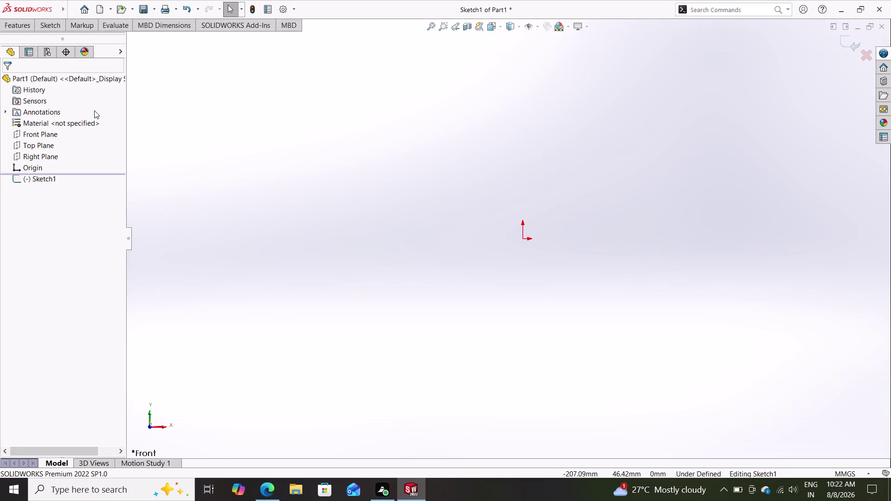
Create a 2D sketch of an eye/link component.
Show the sketch toolbar and zoom in on the empty Front Plane sketch.
click(27, 29)
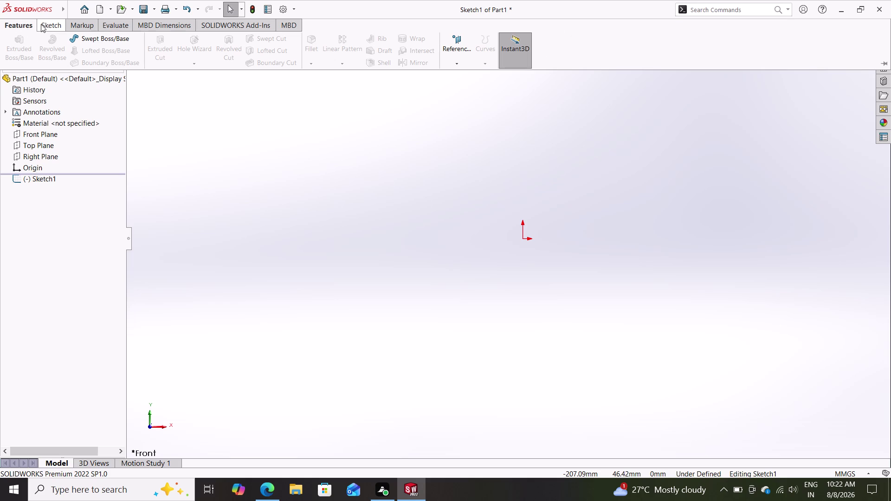
click(41, 24)
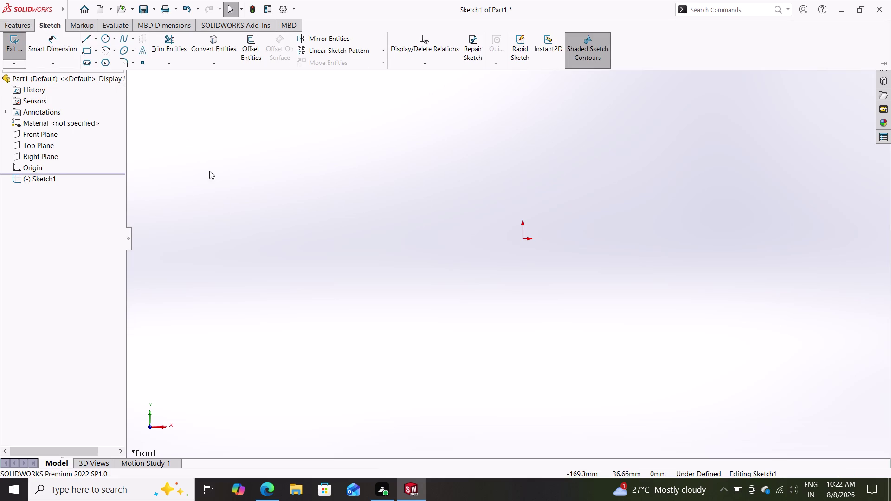
scroll(up, 3)
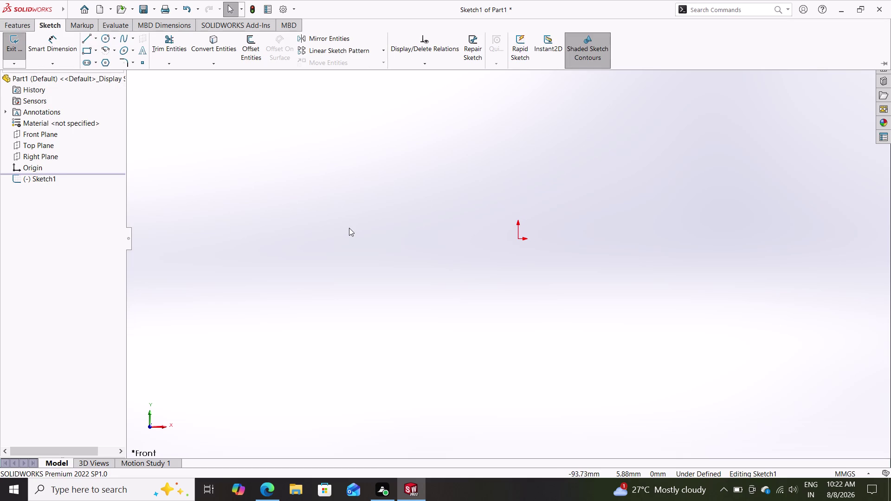
scroll(up, 3)
scroll(up, 3)
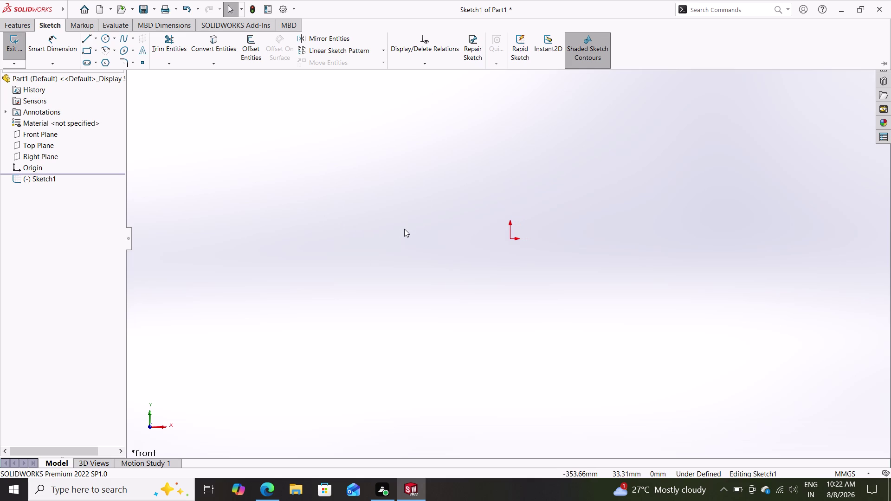
scroll(up, 3)
scroll(down, 3)
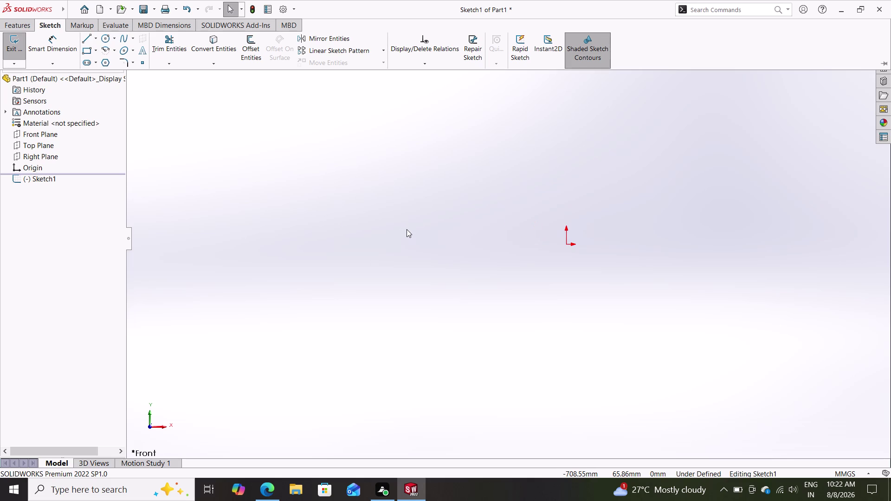
scroll(up, 3)
scroll(up, 3)
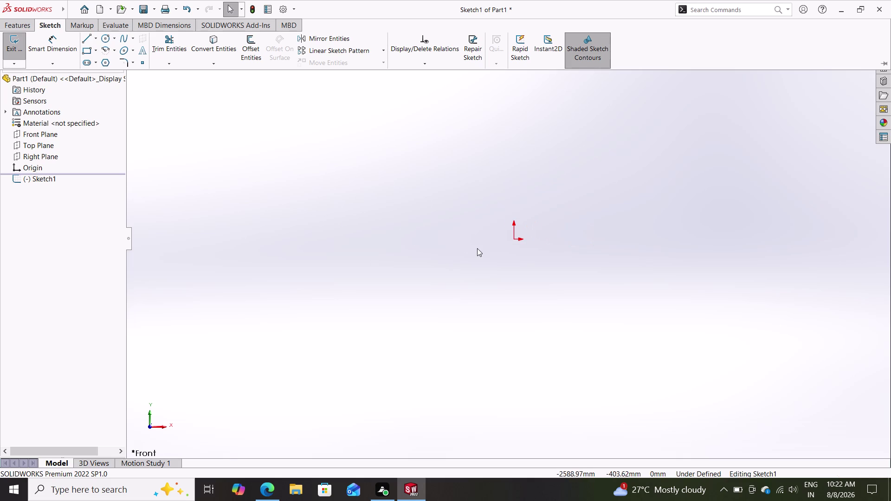
scroll(up, 3)
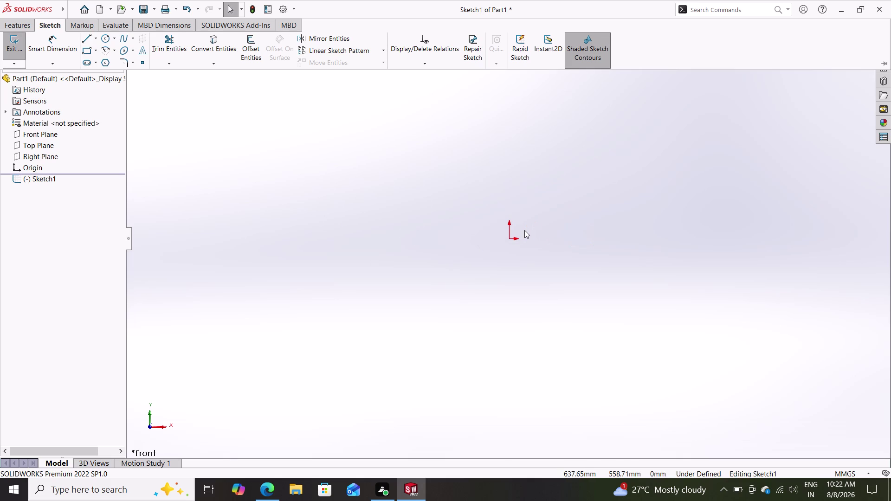
scroll(up, 3)
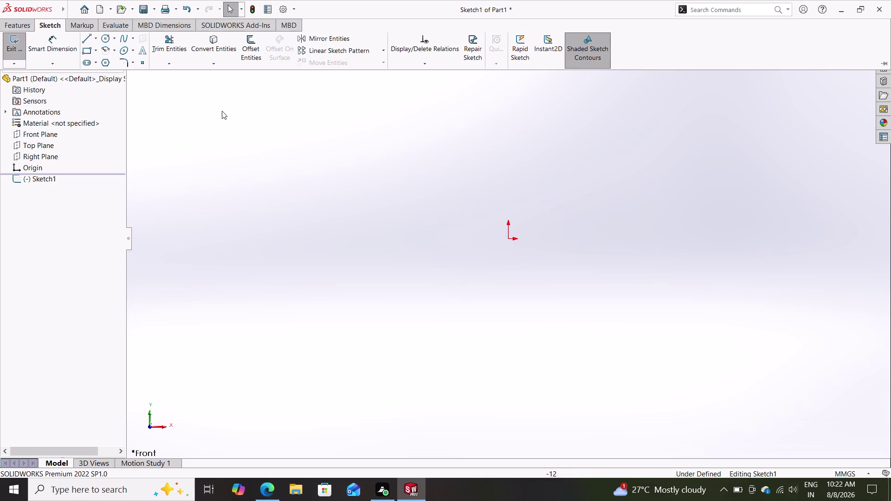
scroll(up, 3)
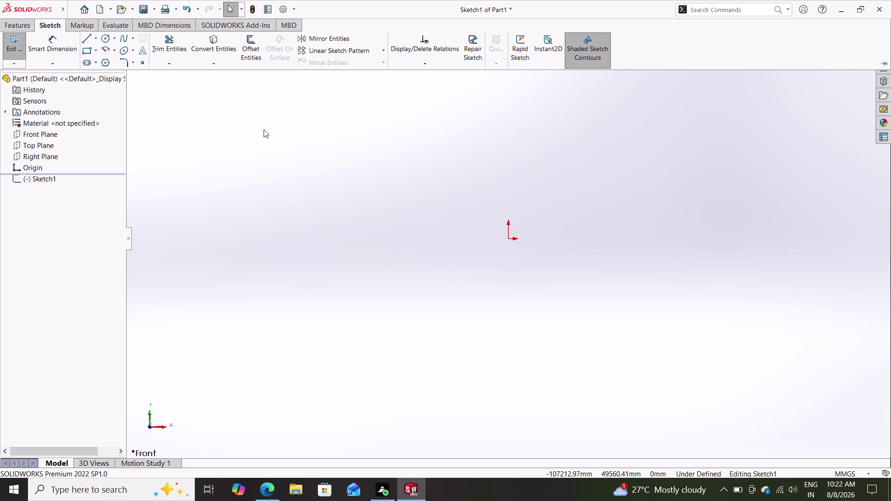
scroll(down, 3)
scroll(up, 3)
scroll(down, 3)
scroll(up, 3)
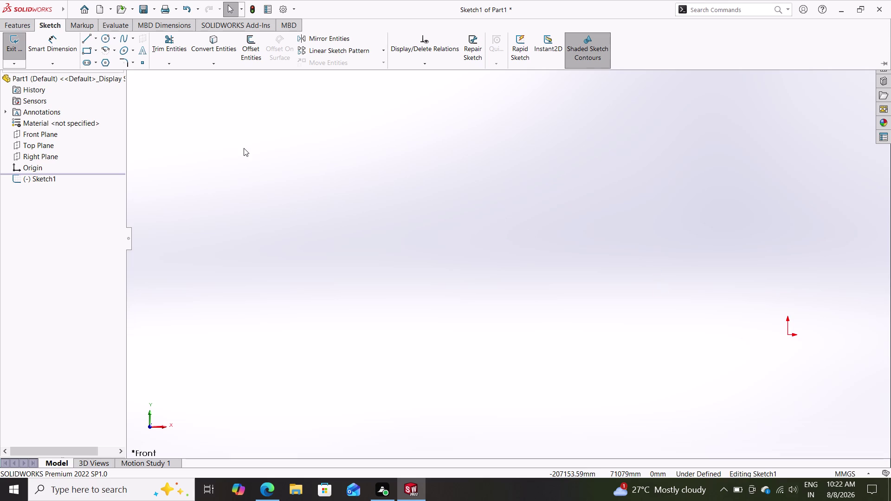
Orbit the view slightly away from front, then turn it back to face front.
middle_drag(447, 265, 372, 252)
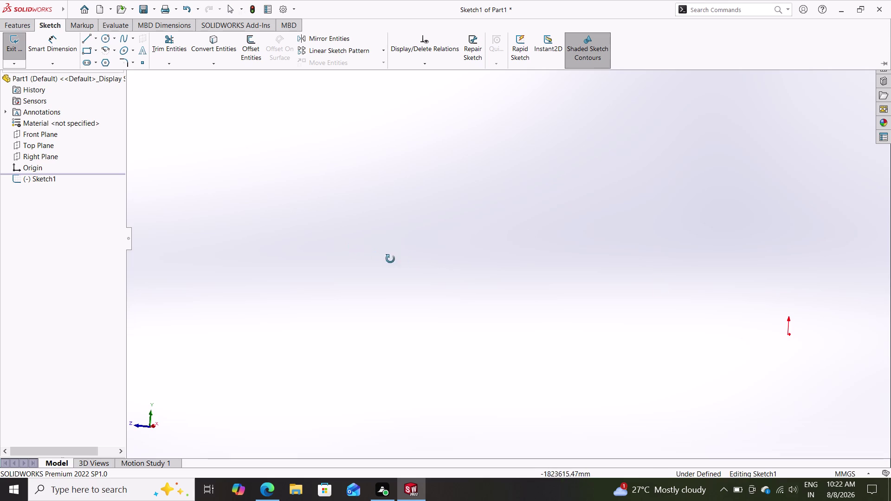
middle_drag(551, 311, 574, 314)
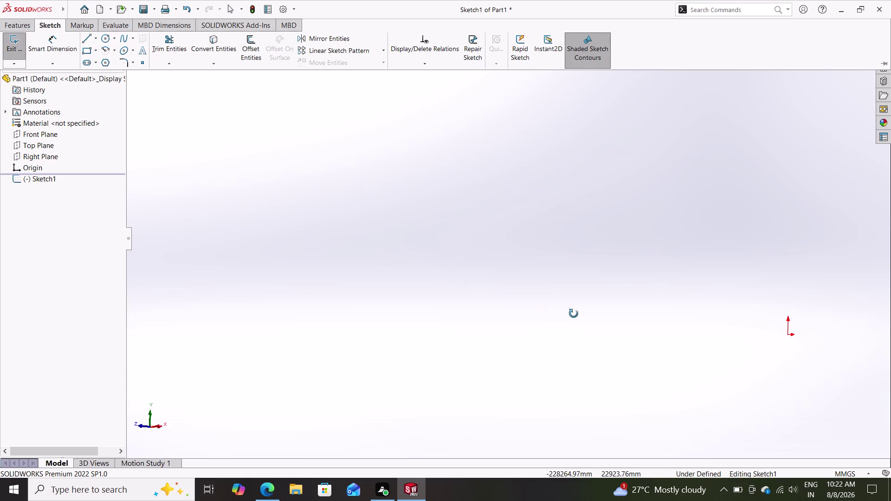
middle_drag(574, 314, 636, 311)
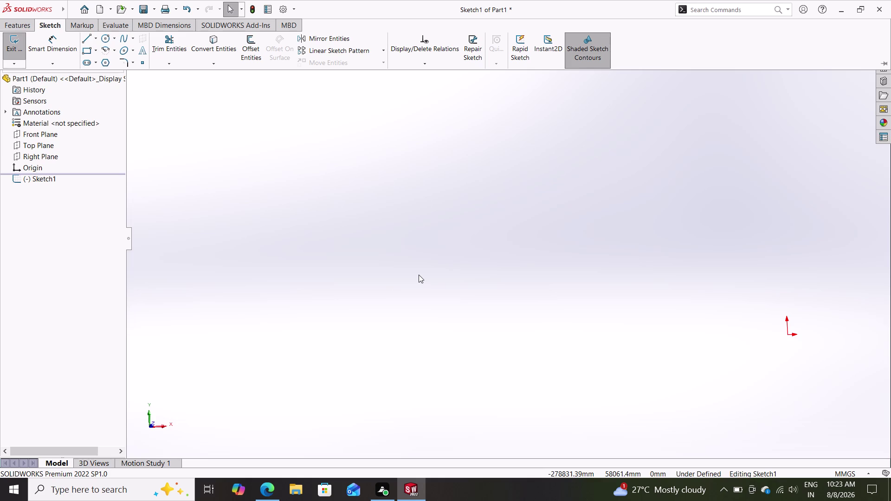
Open the sketch-area shortcut menu, then dismiss it.
right_click(418, 275)
click(419, 275)
right_click(418, 275)
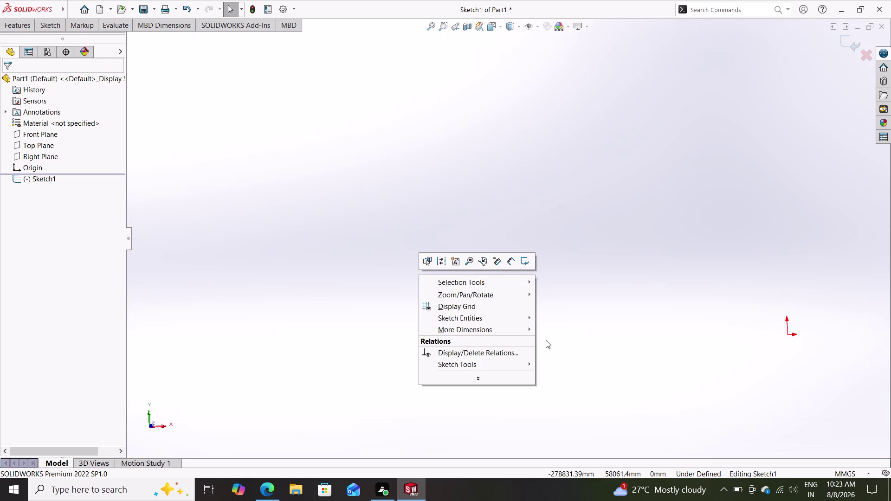
click(583, 252)
scroll(down, 3)
scroll(up, 3)
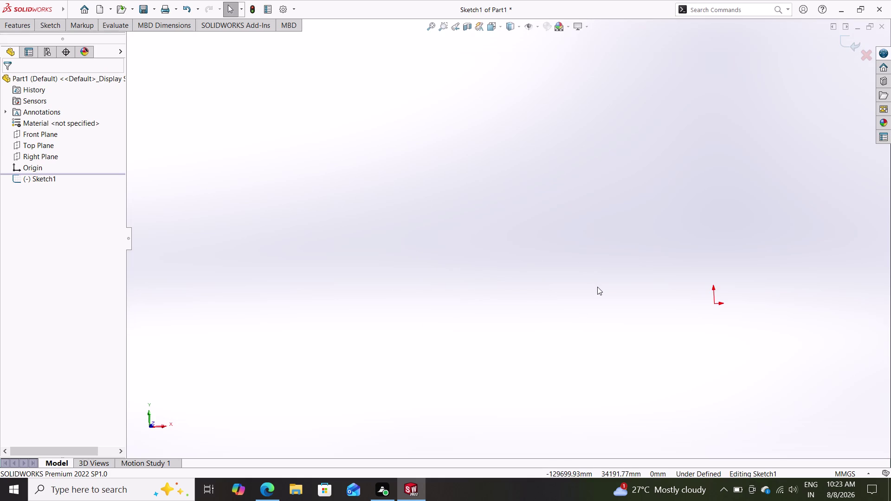
Select the Front Plane and exit the empty Sketch1, discarding it.
middle_drag(597, 287, 525, 278)
scroll(up, 3)
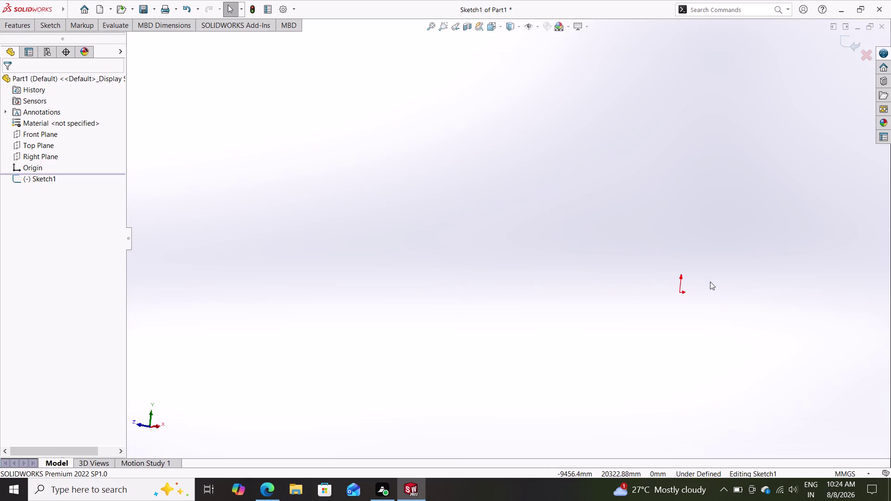
scroll(up, 3)
scroll(up, 3)
scroll(up, 3)
scroll(up, 3)
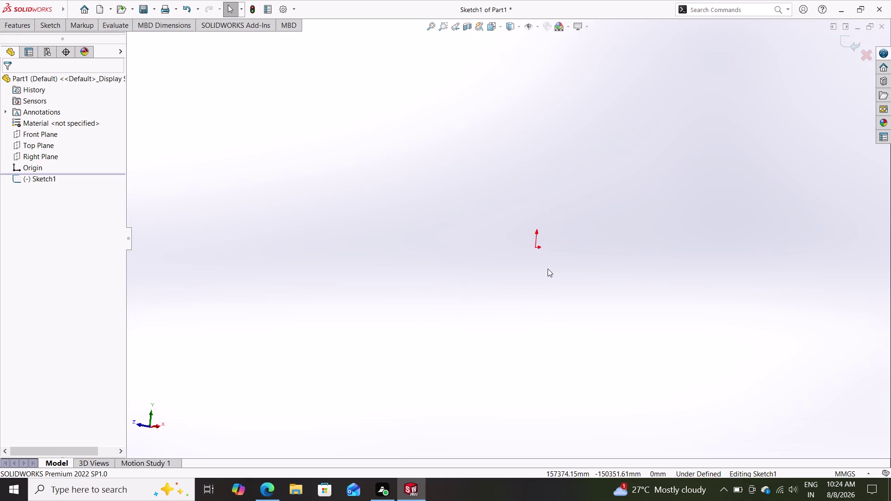
scroll(up, 3)
scroll(up, 3)
scroll(up, 3)
scroll(up, 3)
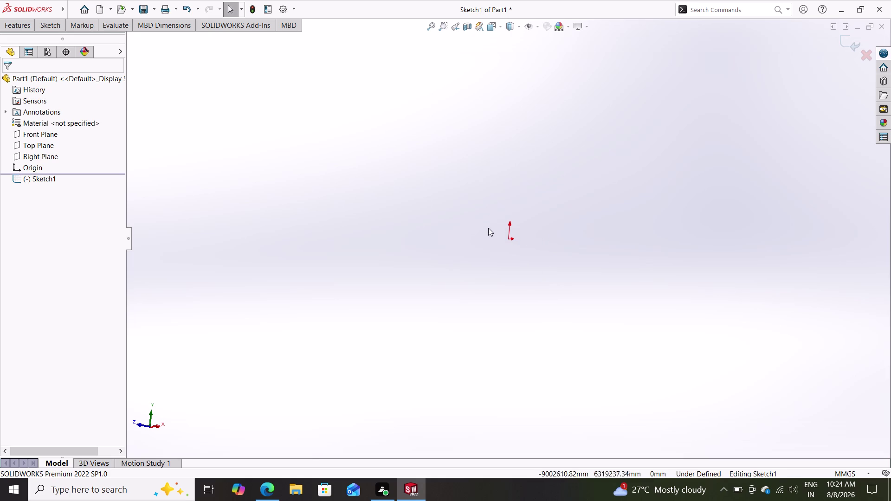
scroll(up, 3)
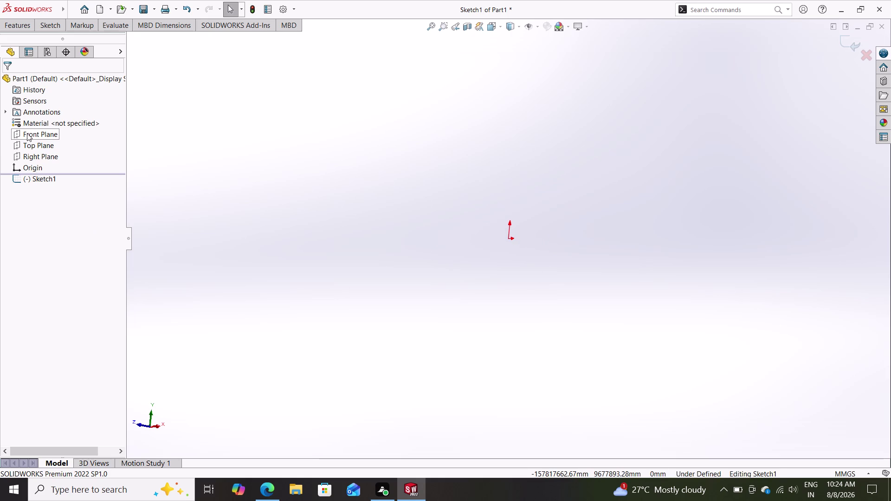
click(54, 131)
click(65, 122)
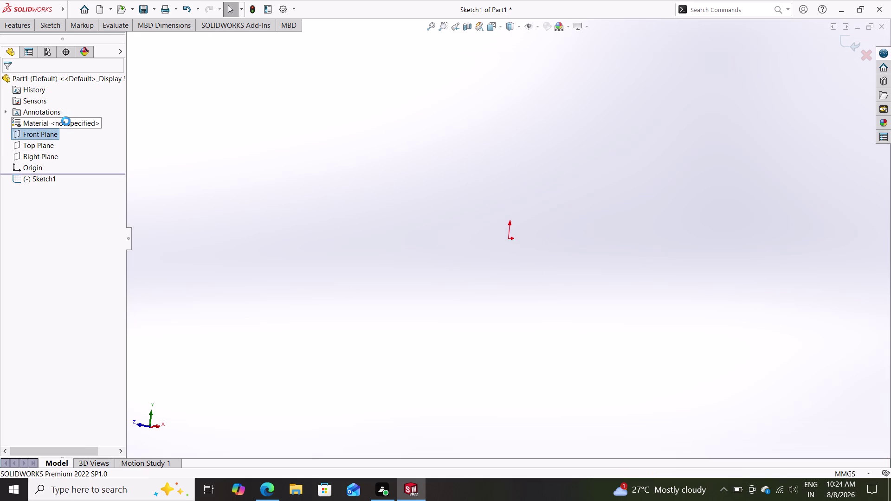
scroll(down, 3)
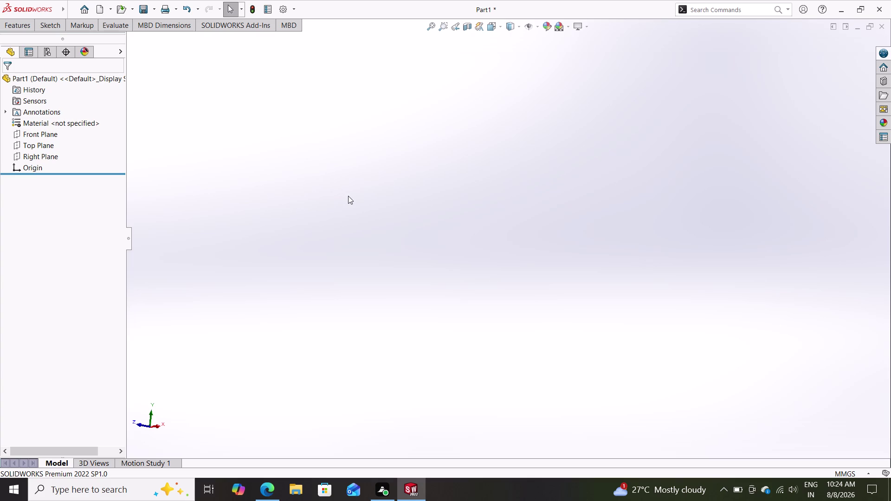
Select the Front Plane, cancelling the accidental rename with Esc.
scroll(up, 3)
click(37, 135)
click(41, 119)
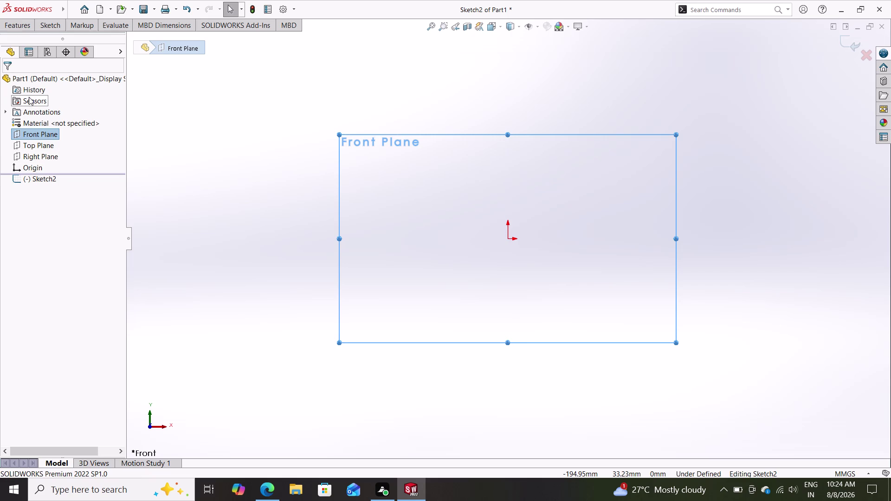
click(42, 133)
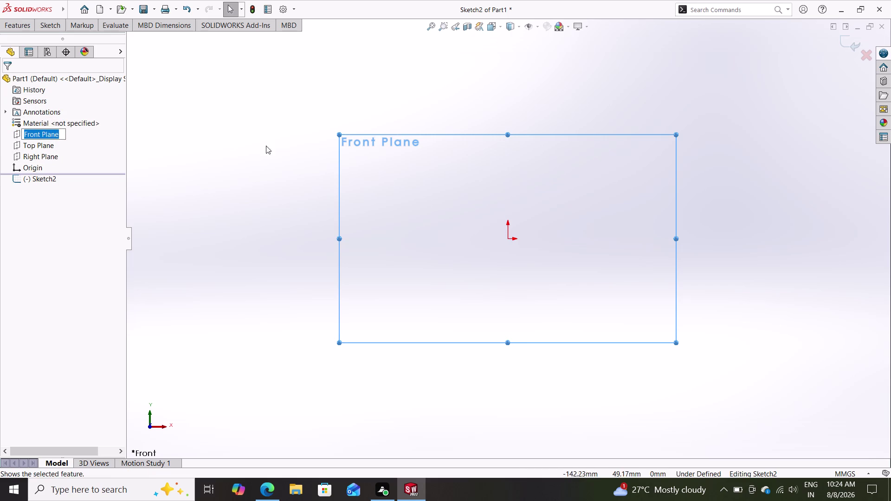
key(Escape)
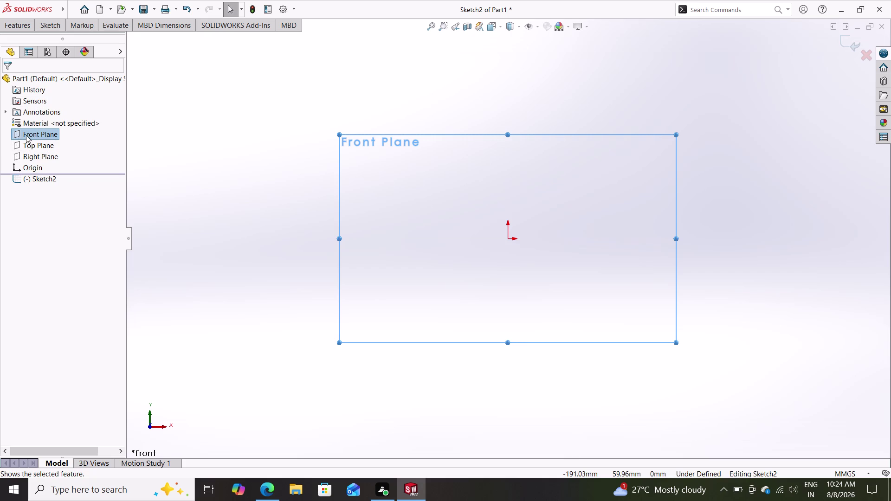
Reselect the Front Plane and open the new Sketch3 on it.
click(21, 136)
click(27, 119)
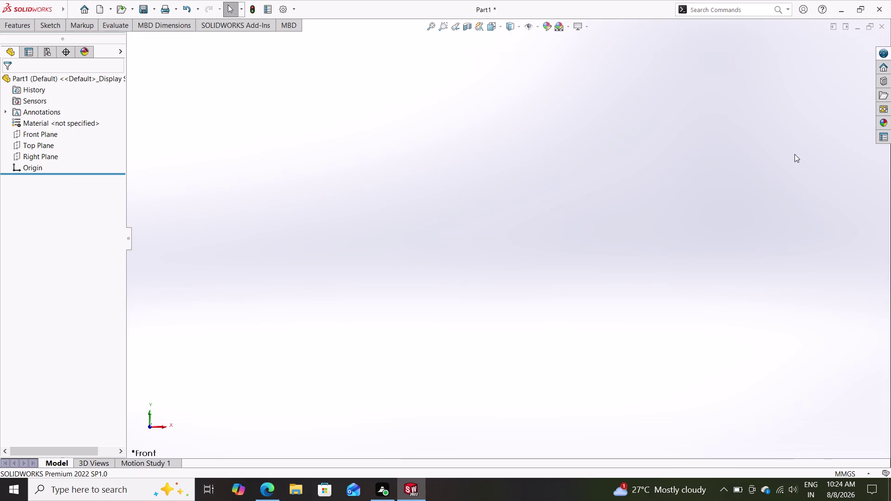
scroll(down, 3)
scroll(up, 3)
scroll(up, 3)
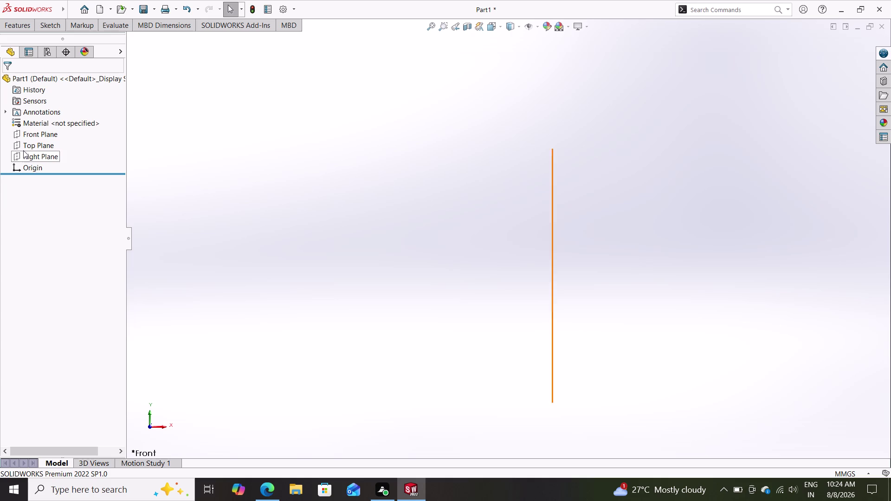
click(44, 136)
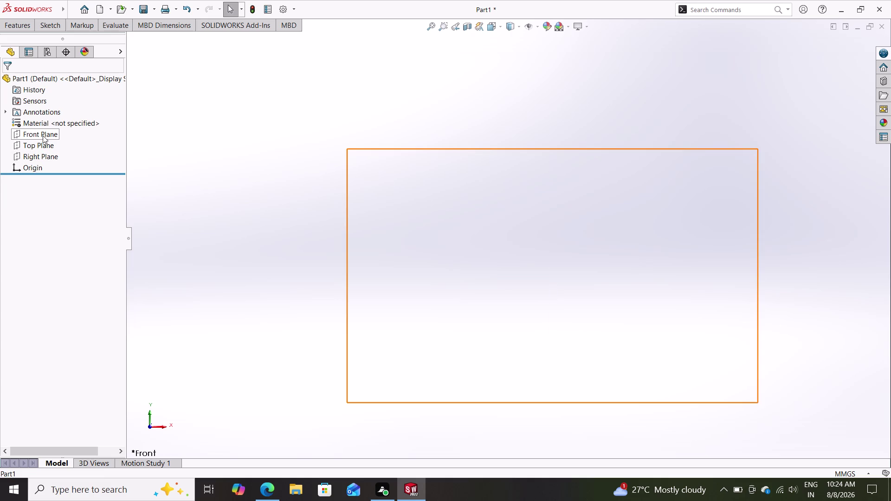
click(50, 120)
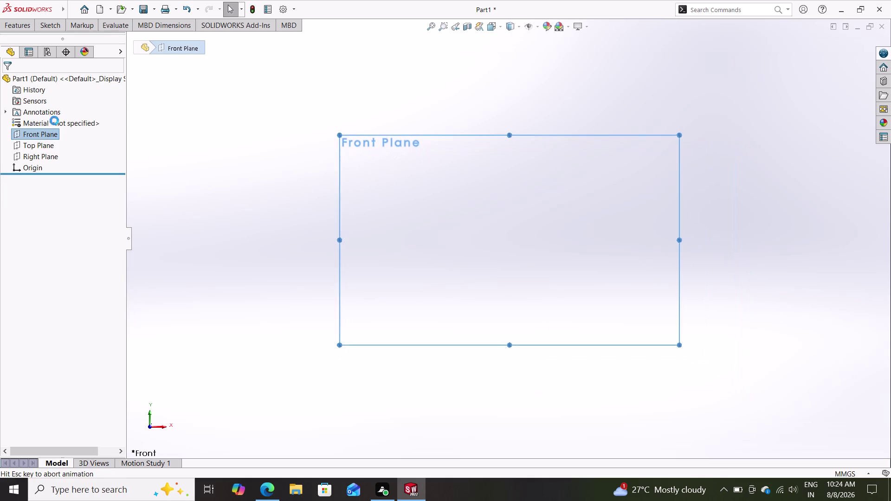
click(48, 28)
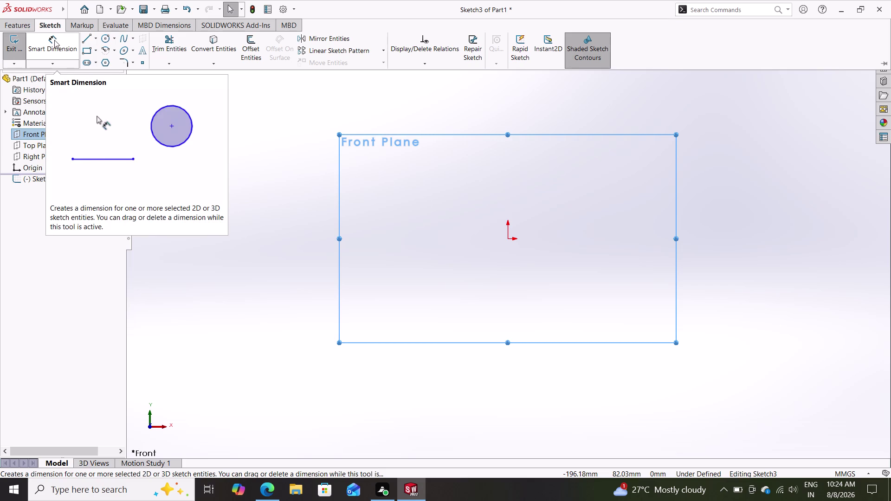
Draw an origin-centred circle with a radius of roughly 41 mm.
click(102, 35)
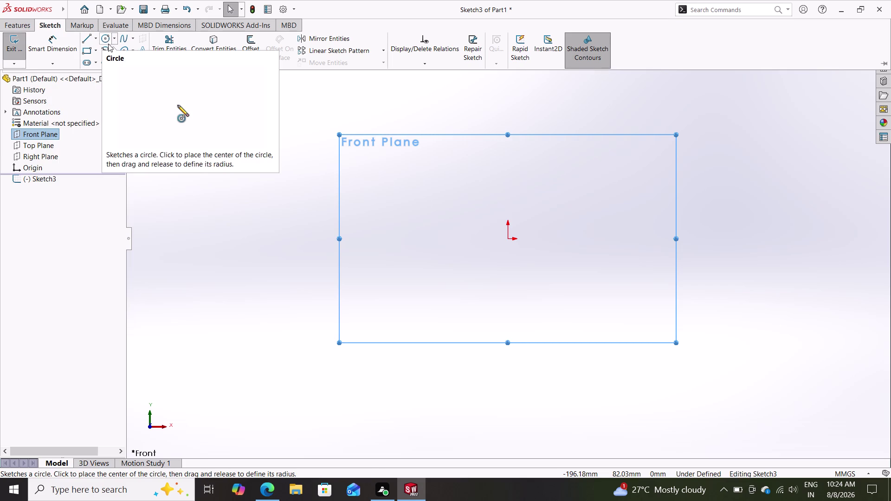
click(101, 37)
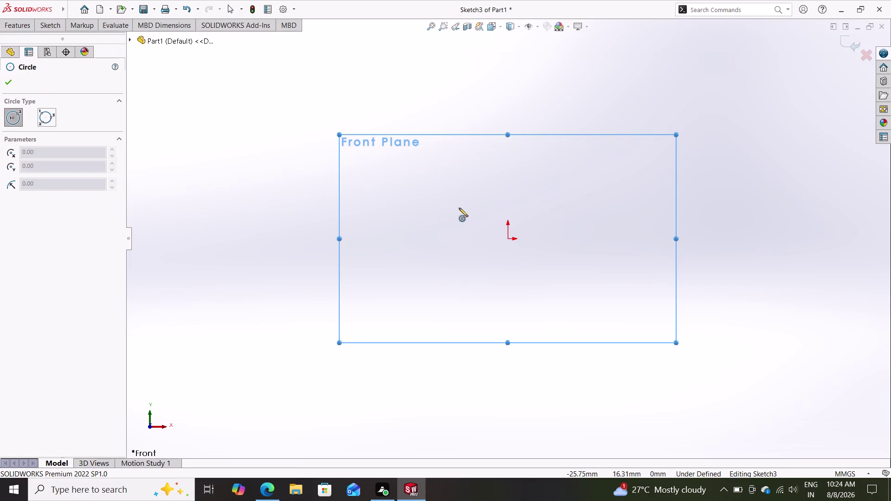
click(508, 239)
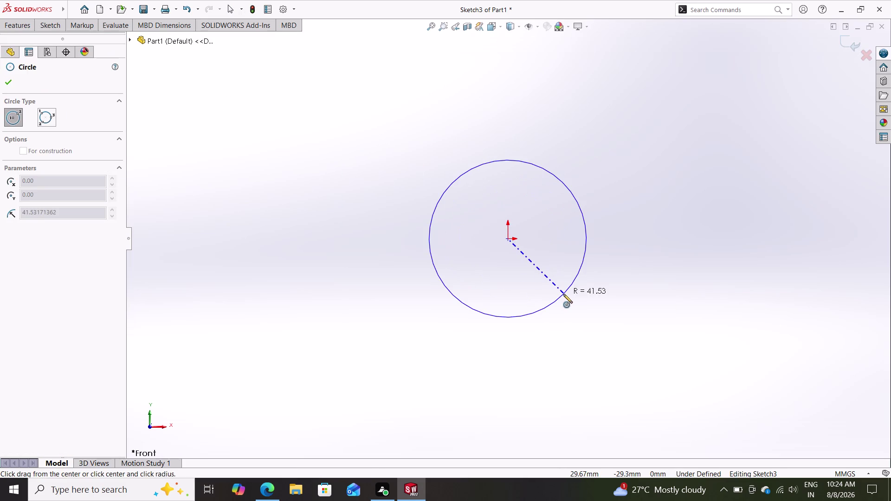
click(563, 294)
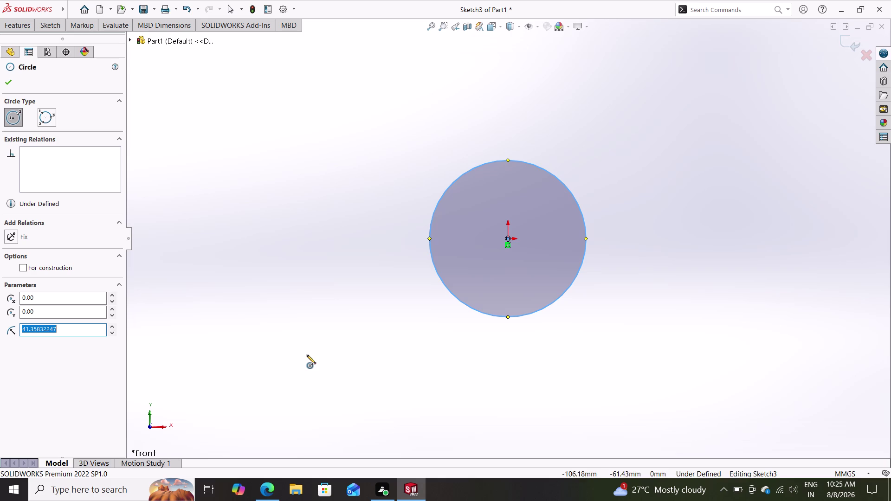
key(Escape)
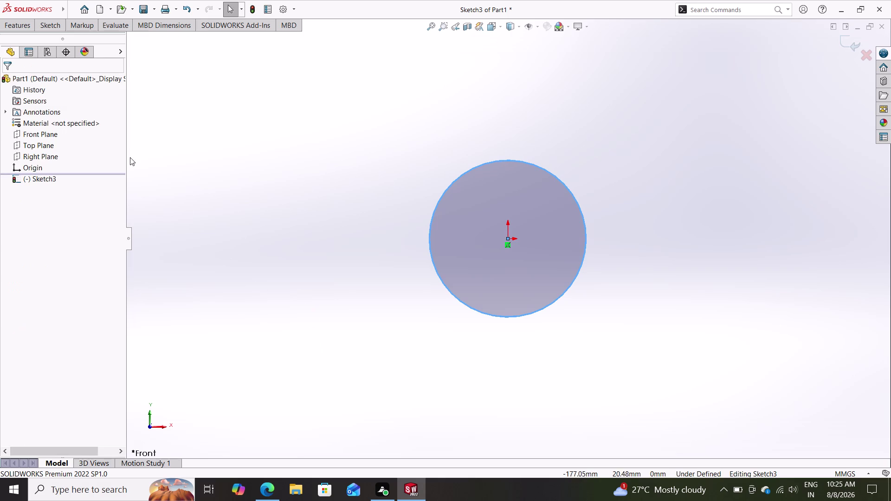
Begin a Smart Dimension on the circle, then discard the typed 60 radius value.
click(52, 21)
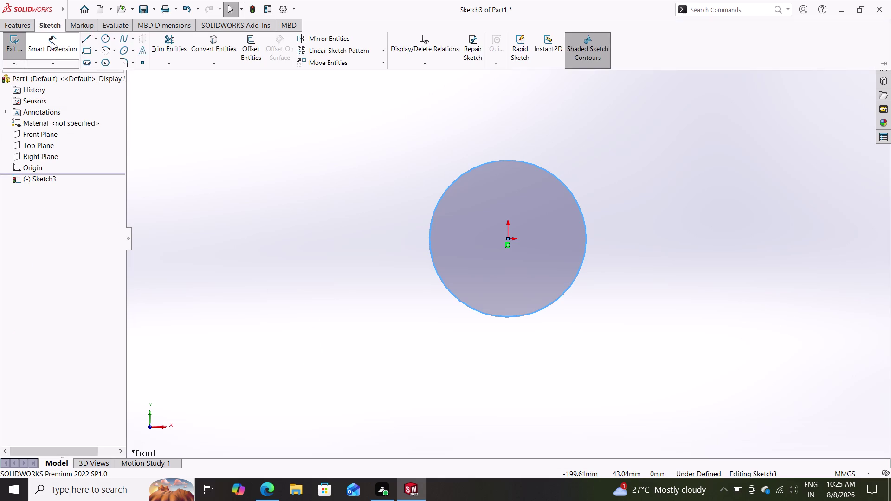
click(50, 42)
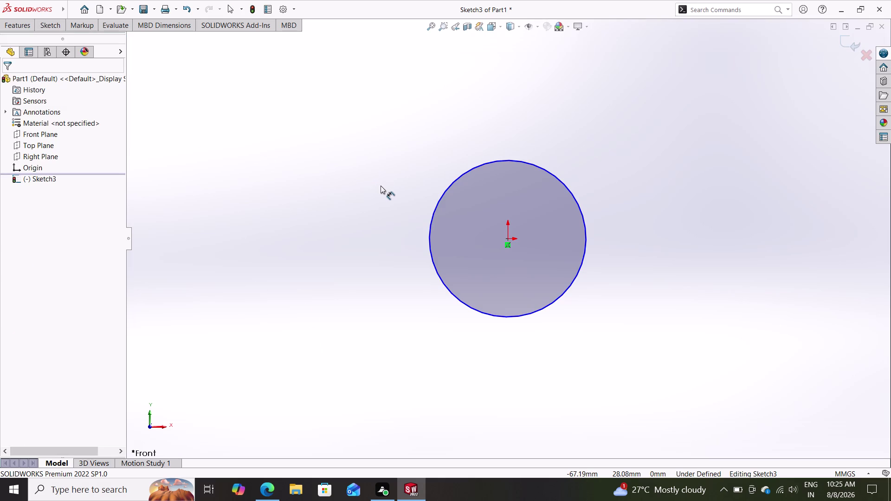
click(569, 191)
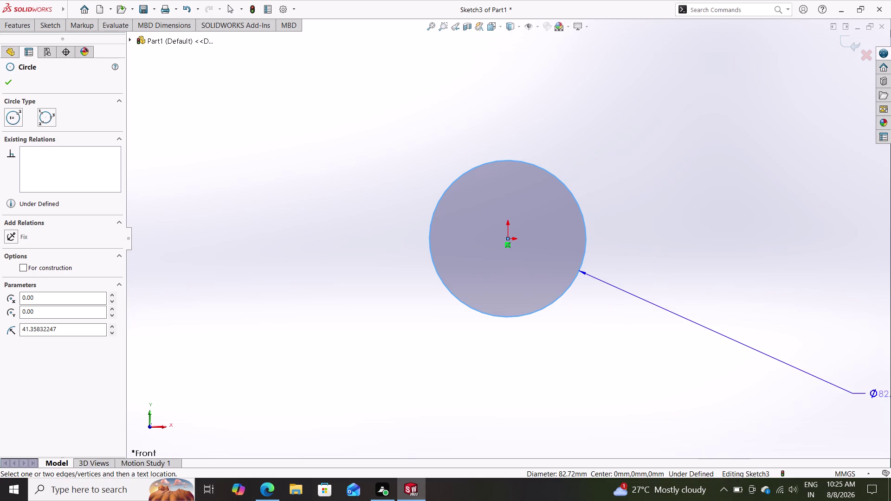
text(6)
text(0)
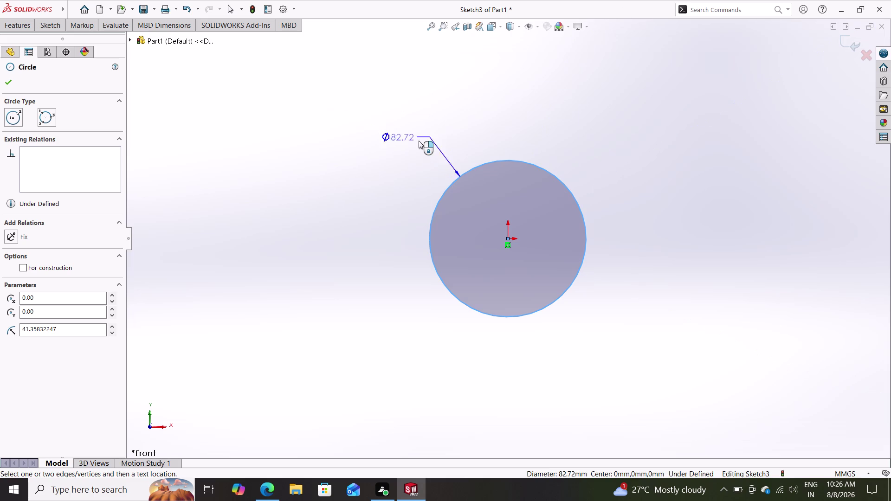
right_click(417, 133)
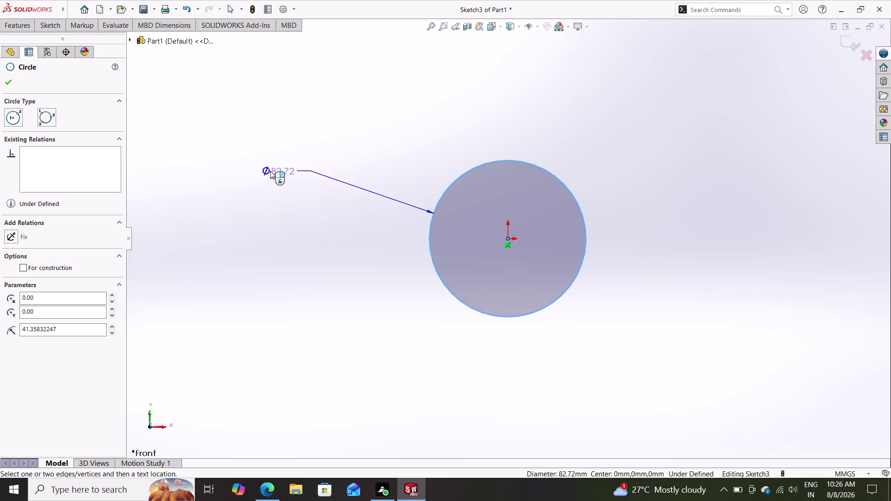
click(72, 332)
click(72, 331)
drag(72, 331, 0, 325)
text(60)
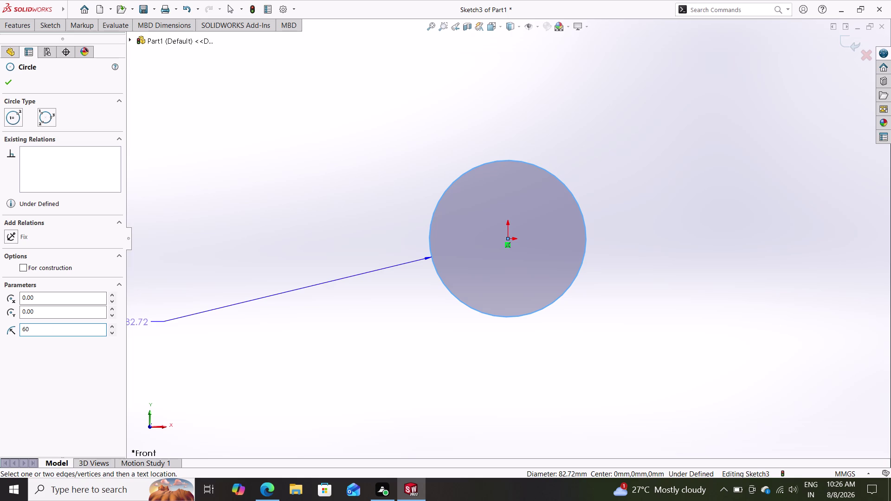
key(Return)
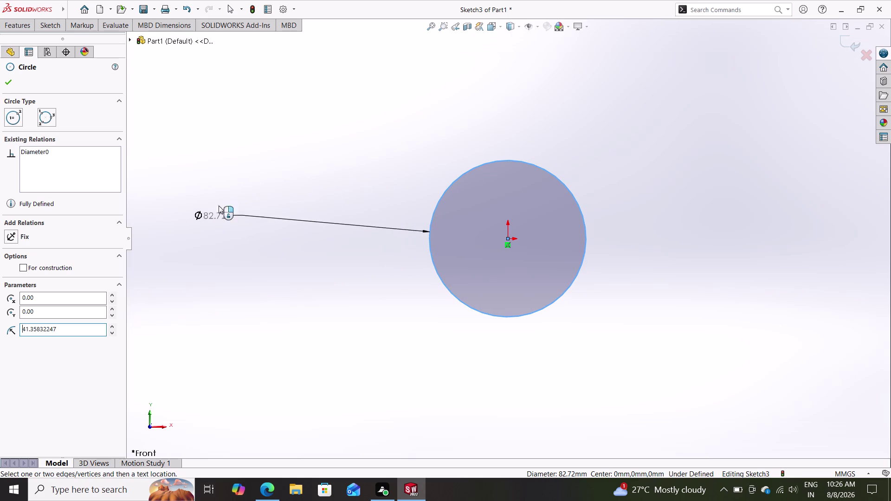
Place the diameter dimension beside the circle and set it to 60 mm.
click(52, 154)
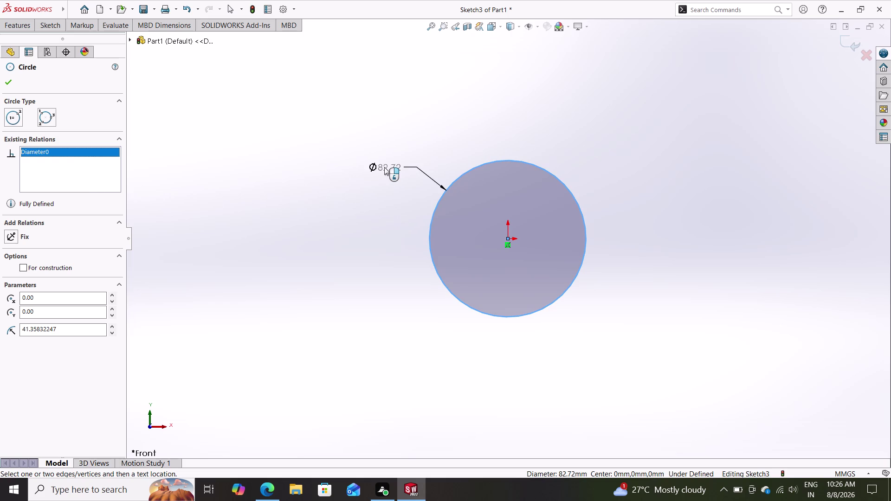
click(383, 170)
right_click(383, 167)
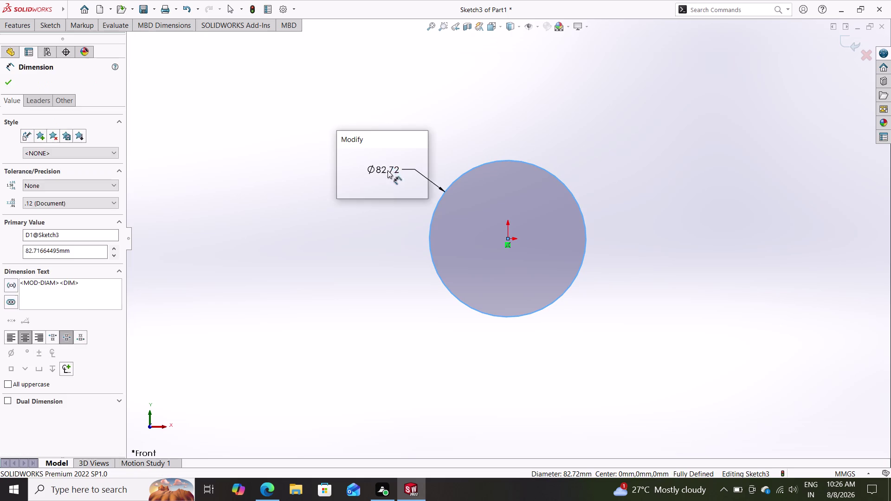
click(353, 178)
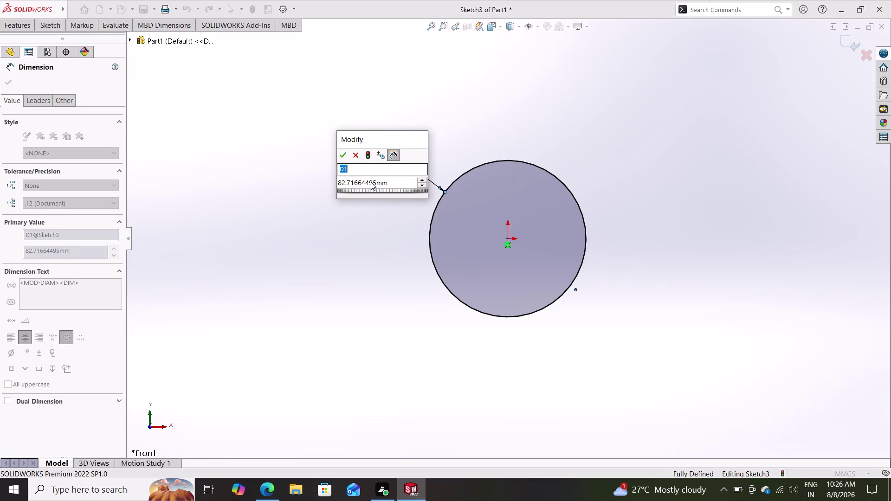
click(371, 182)
drag(402, 183, 259, 183)
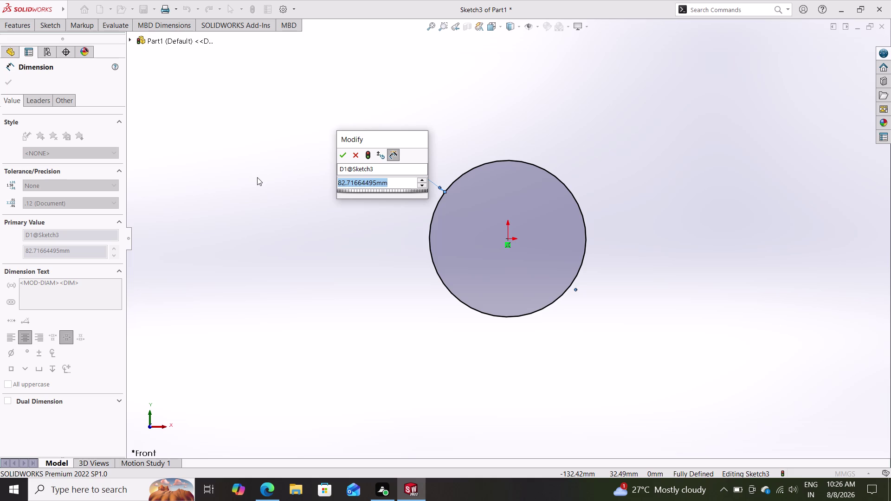
text(60)
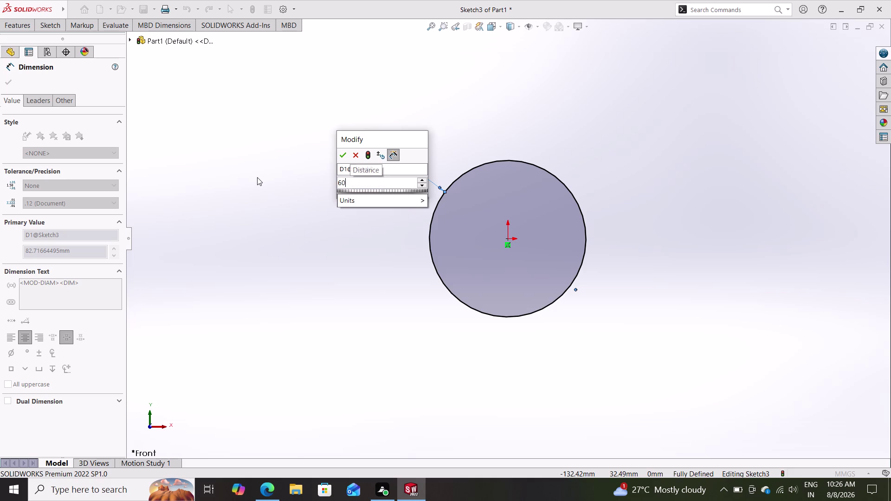
key(Return)
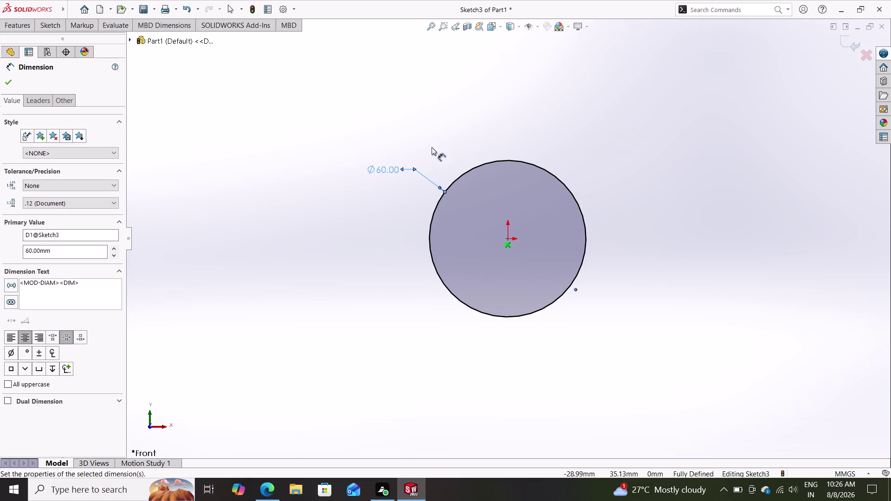
key(Escape)
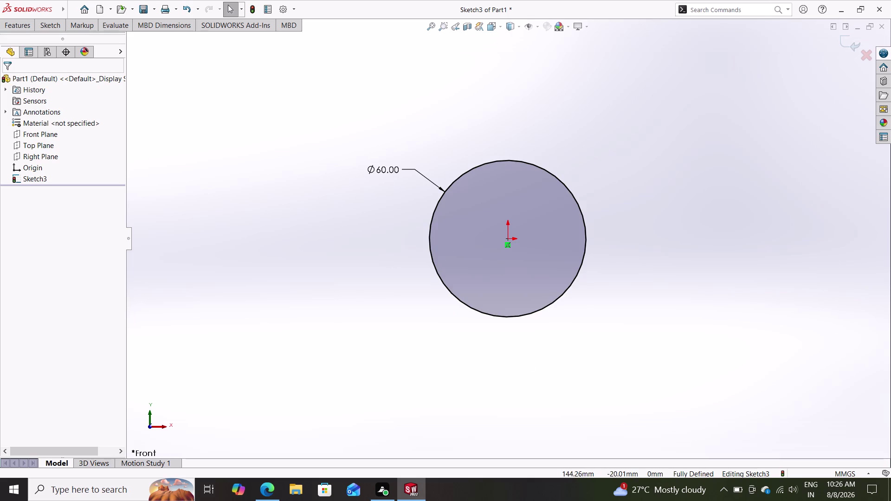
scroll(down, 3)
scroll(up, 3)
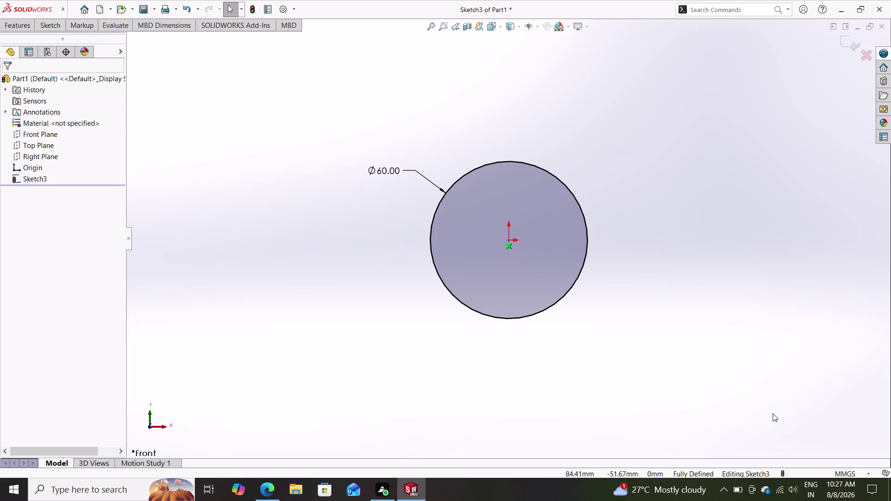
key(c)
key(Return)
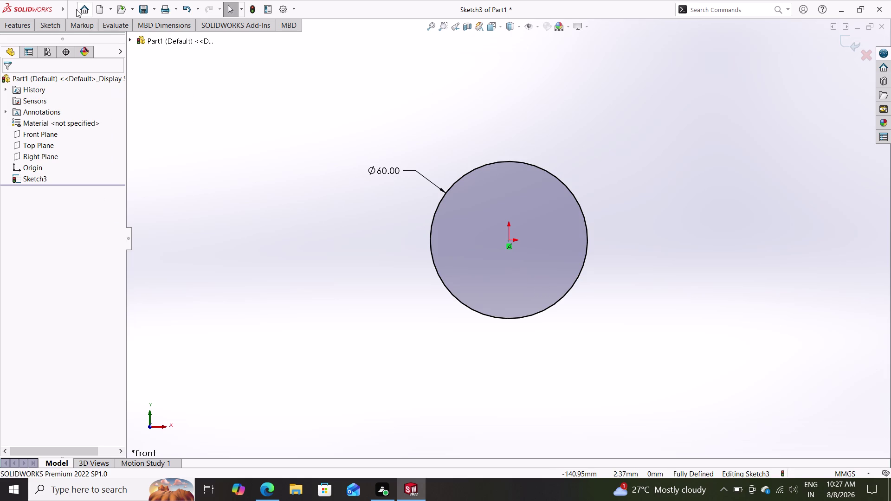
Draw a second origin-centred circle, roughly 95 mm, outside the 60 mm circle.
click(54, 27)
click(104, 39)
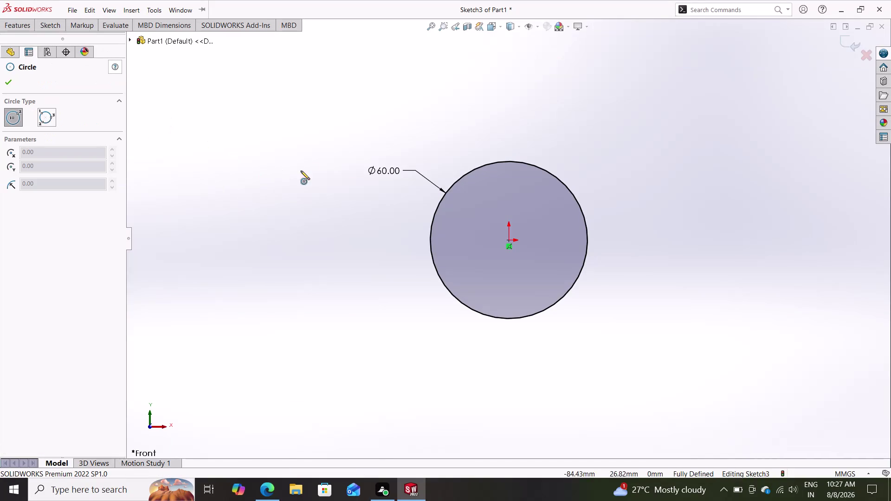
click(507, 238)
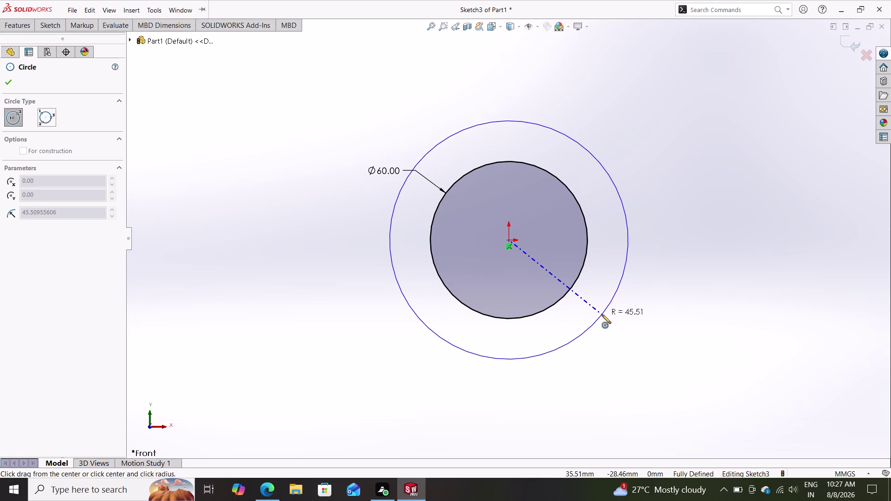
click(603, 322)
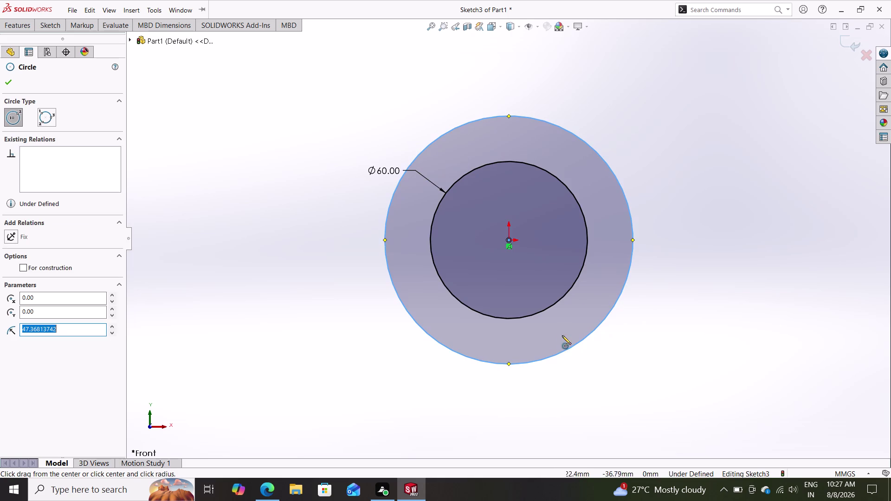
Start a Smart Dimension on the new outer circle.
click(43, 25)
click(56, 41)
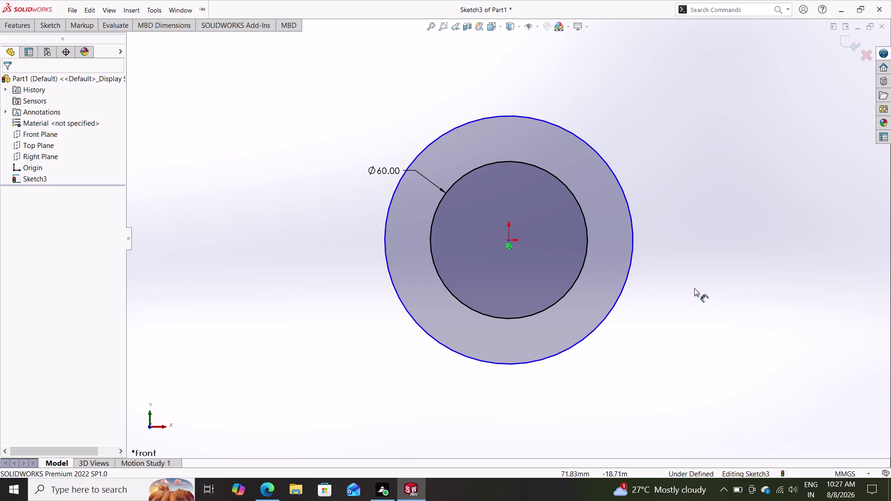
click(621, 183)
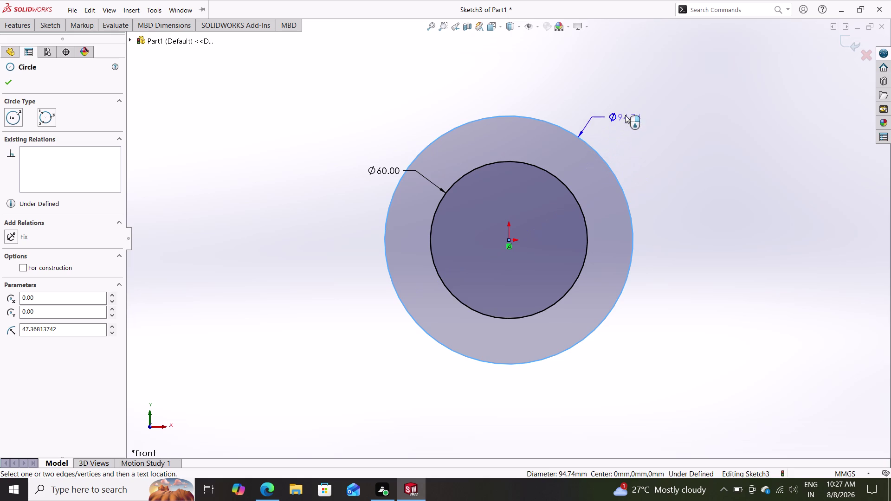
Place the new circle's diameter dimension and set it to 26 mm.
click(614, 120)
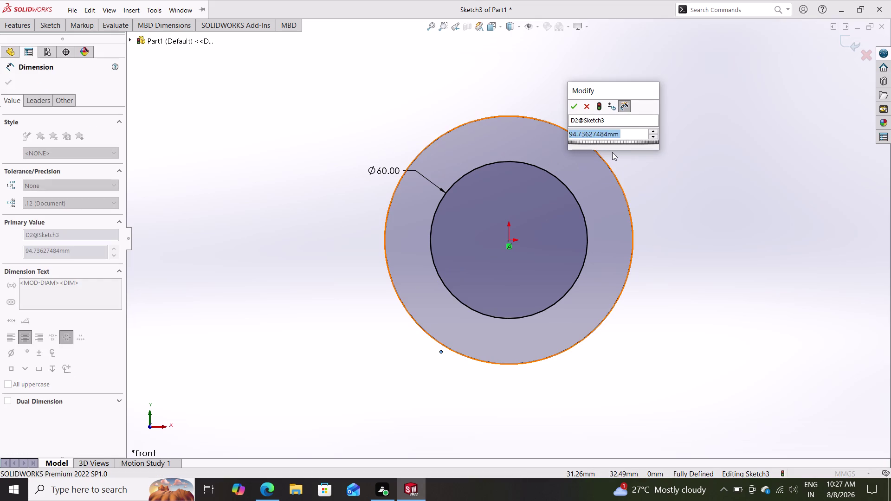
text(26)
key(Return)
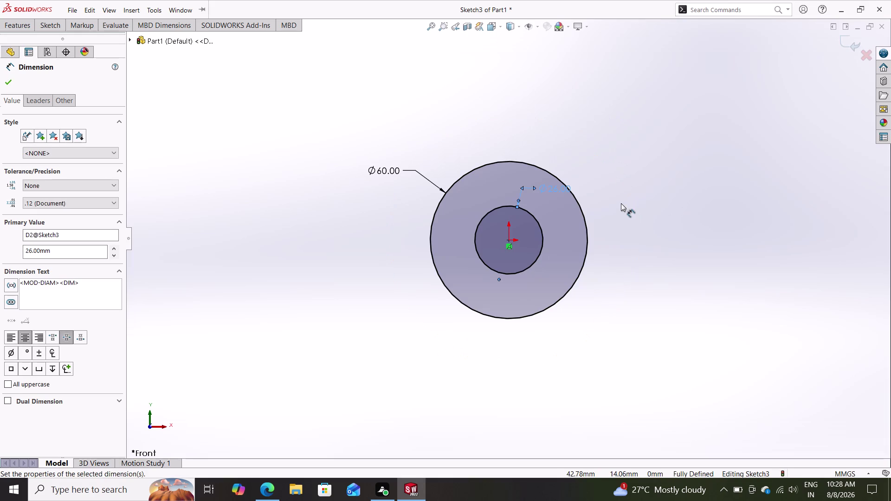
scroll(up, 3)
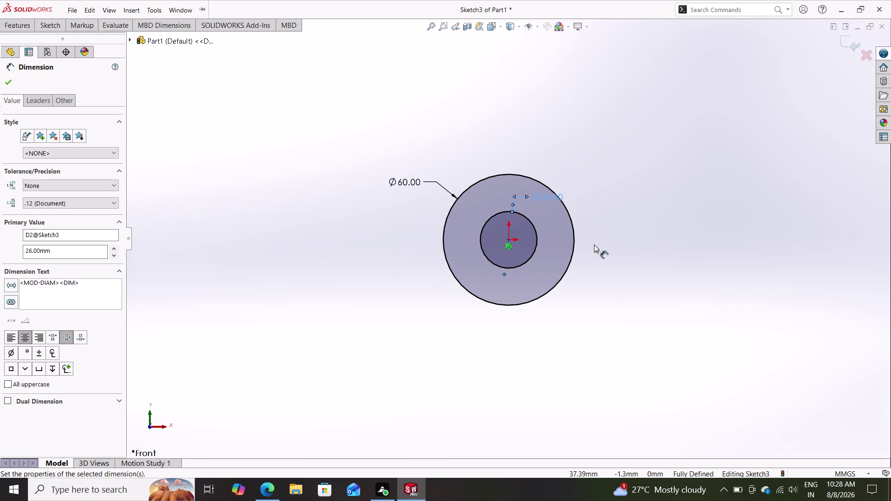
key(Escape)
scroll(up, 3)
scroll(up, 3)
scroll(down, 3)
scroll(down, 3)
scroll(down, 3)
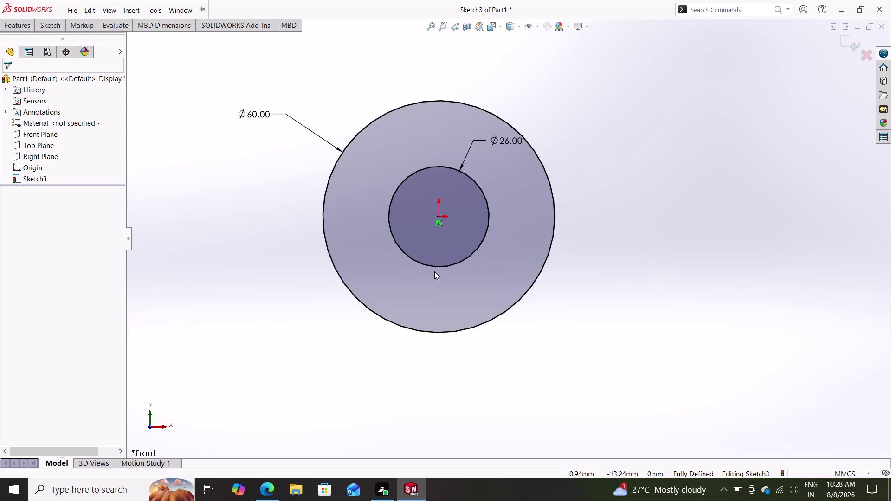
scroll(down, 3)
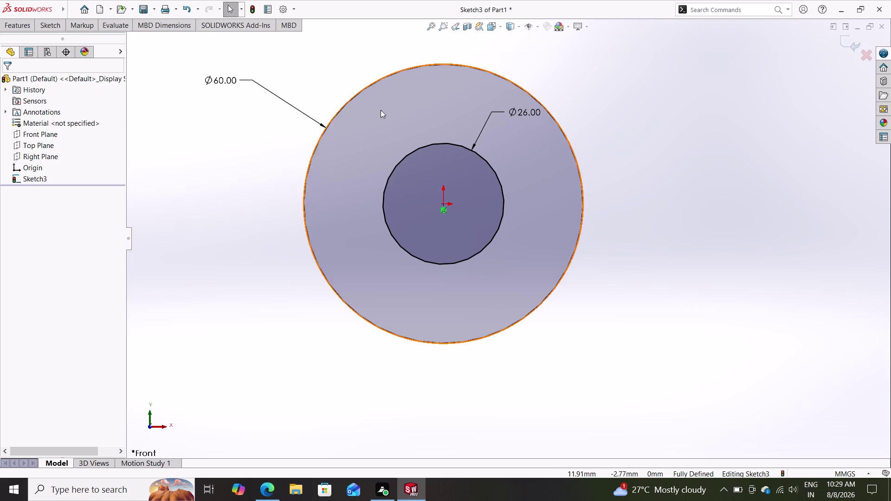
click(54, 32)
double_click(59, 28)
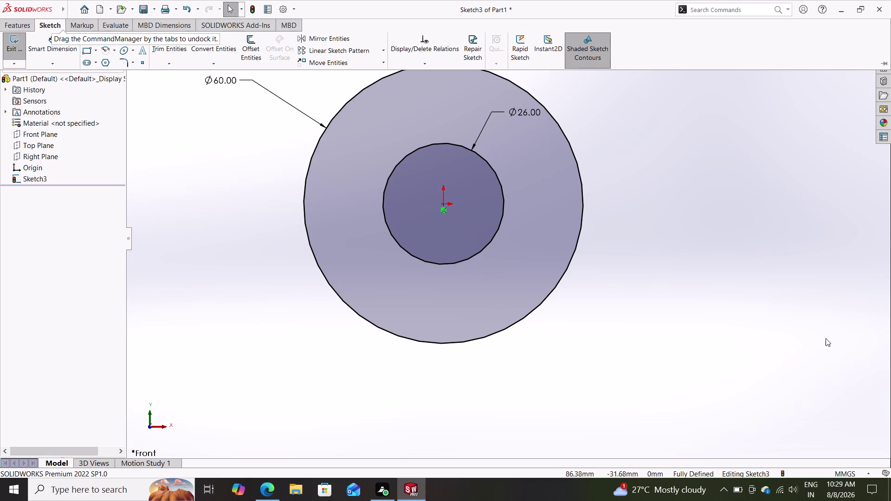
key(c)
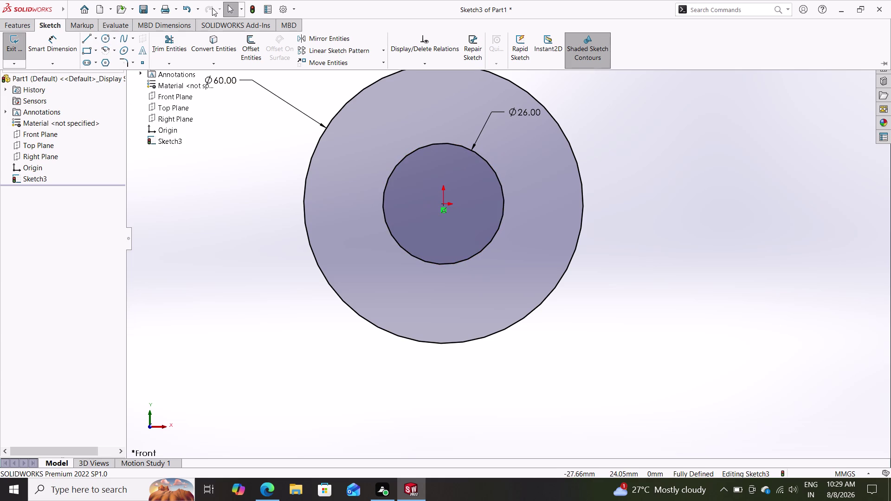
click(442, 203)
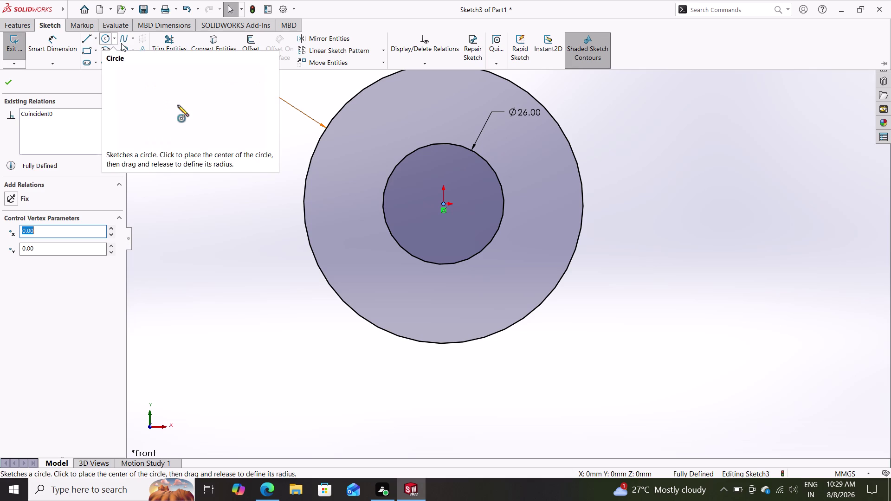
key(Escape)
key(Escape)
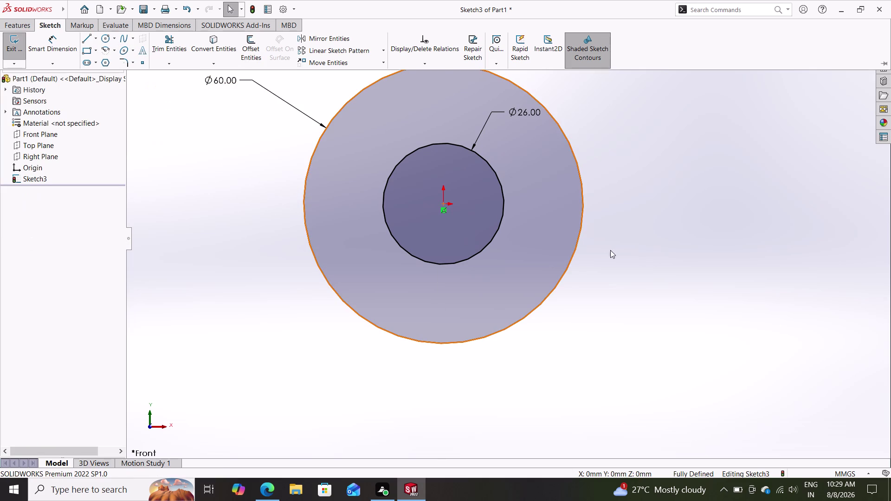
click(582, 230)
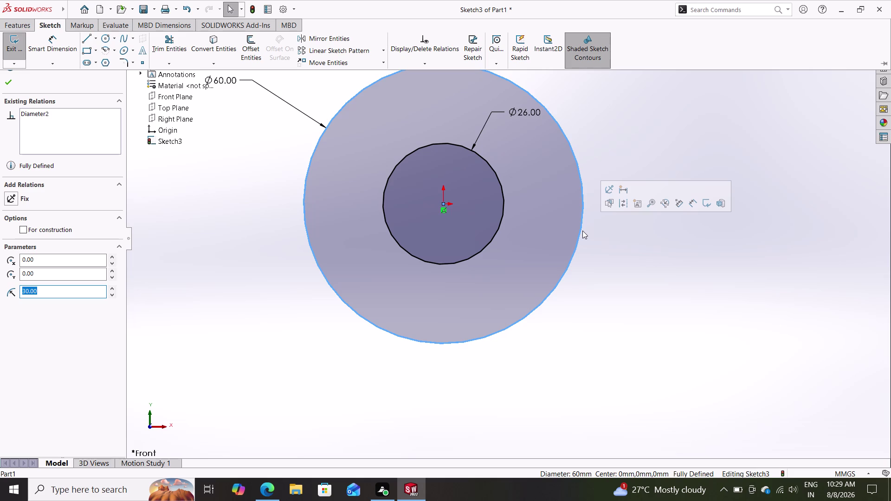
click(496, 247)
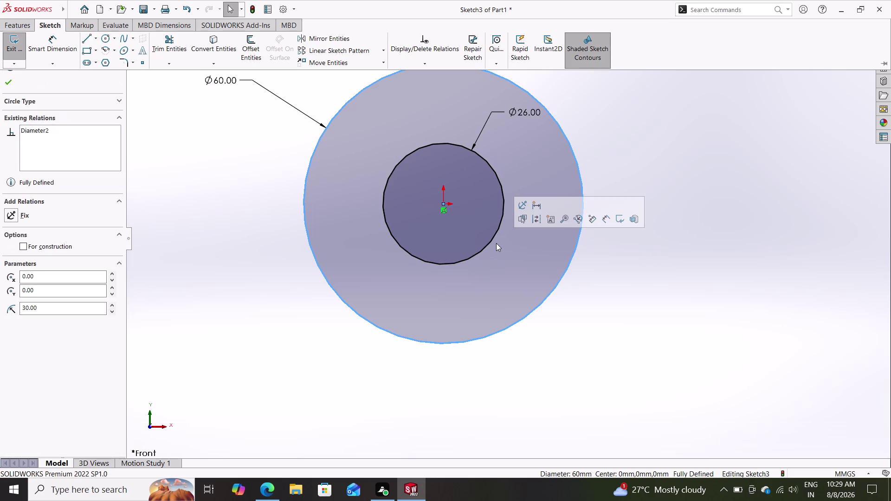
double_click(491, 238)
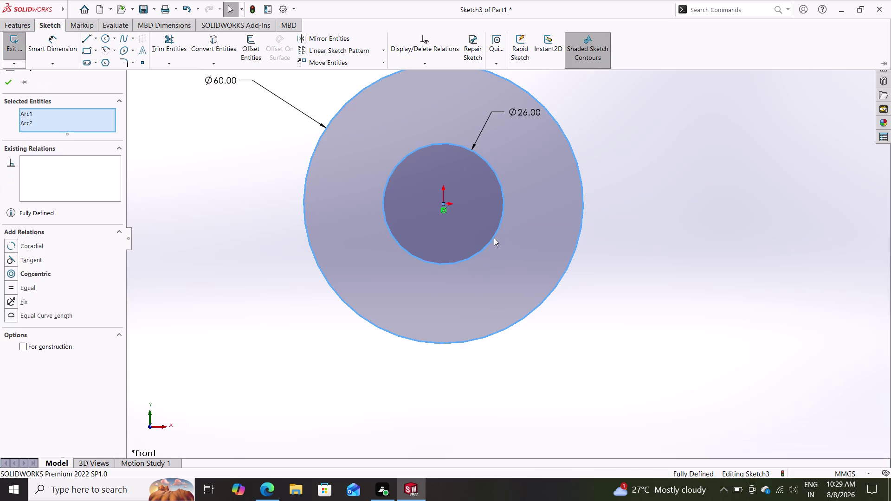
click(563, 272)
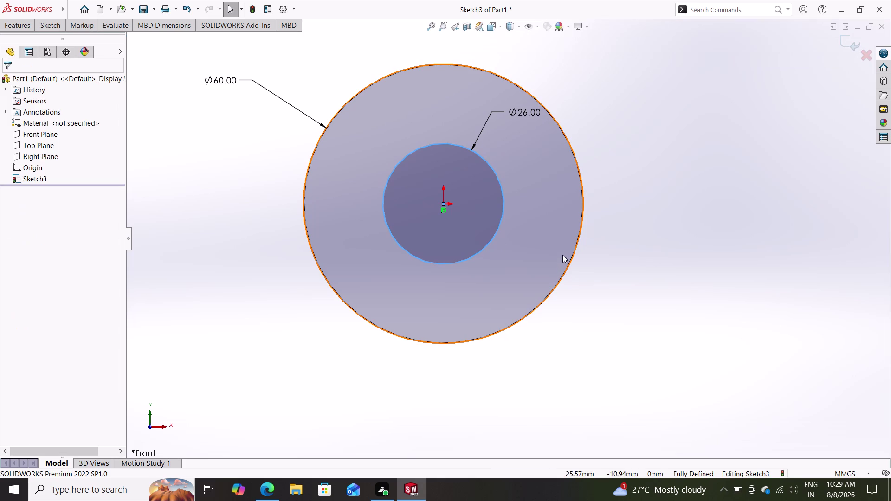
click(496, 230)
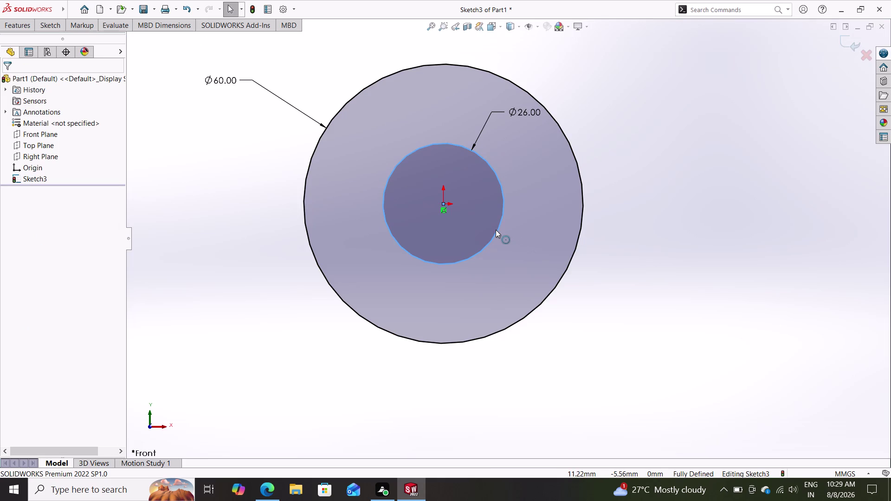
click(580, 225)
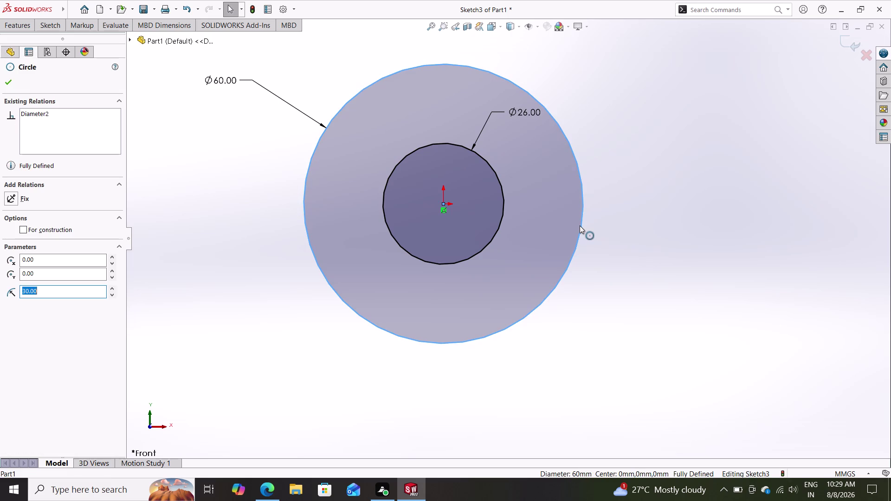
click(495, 225)
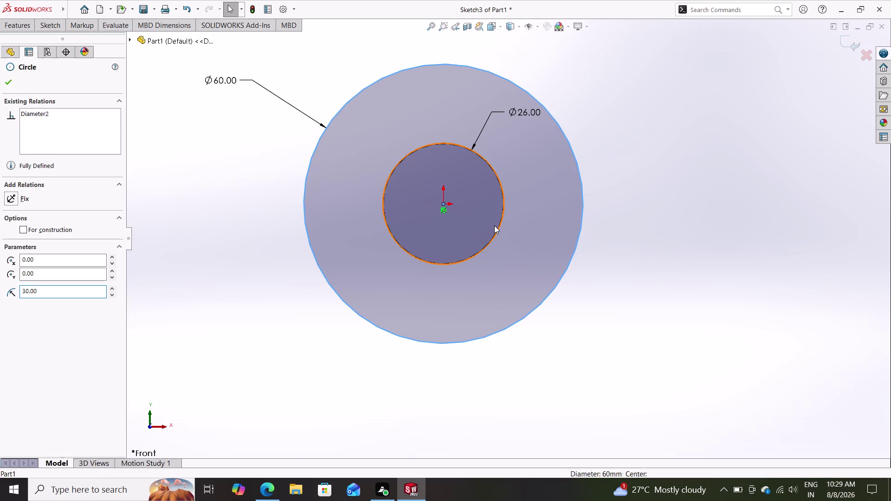
click(574, 252)
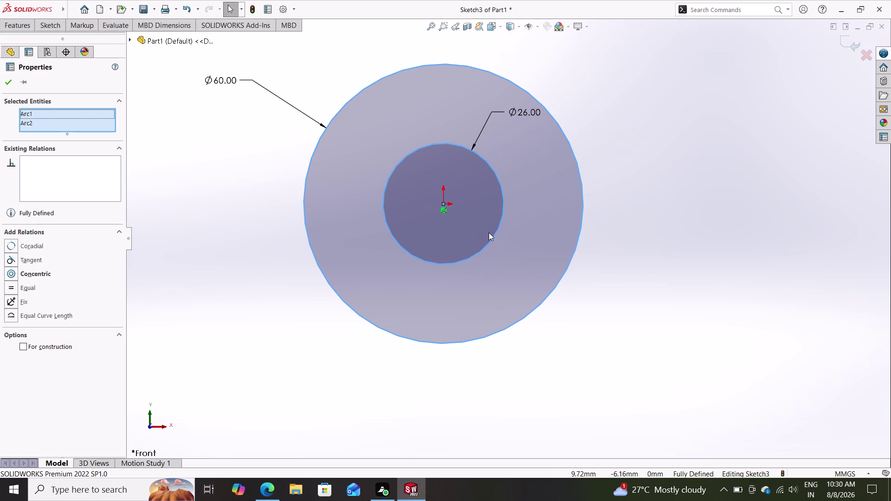
key(Escape)
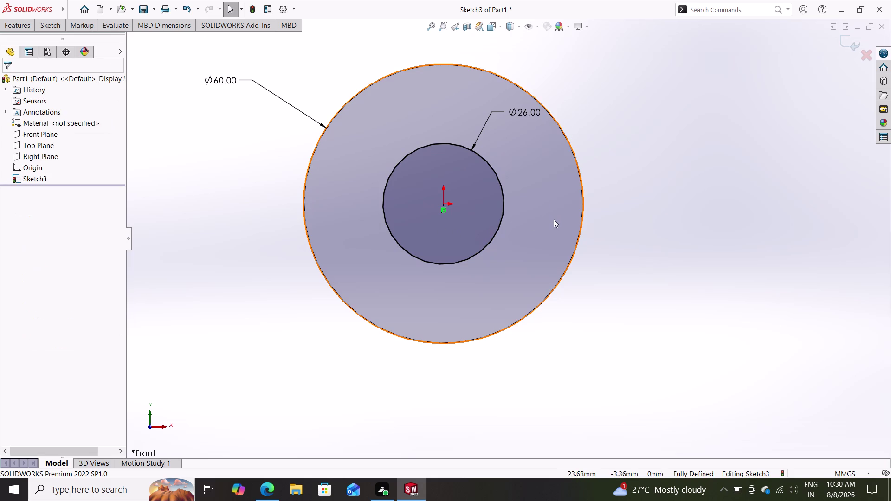
click(497, 231)
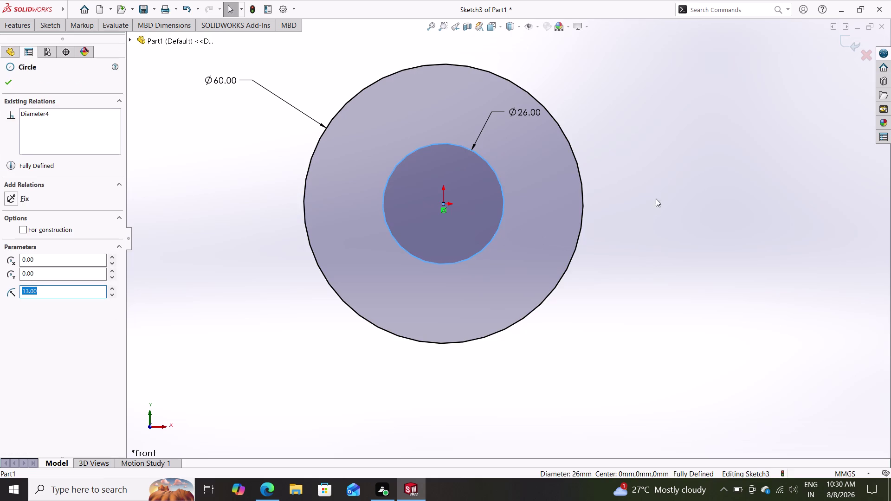
click(568, 260)
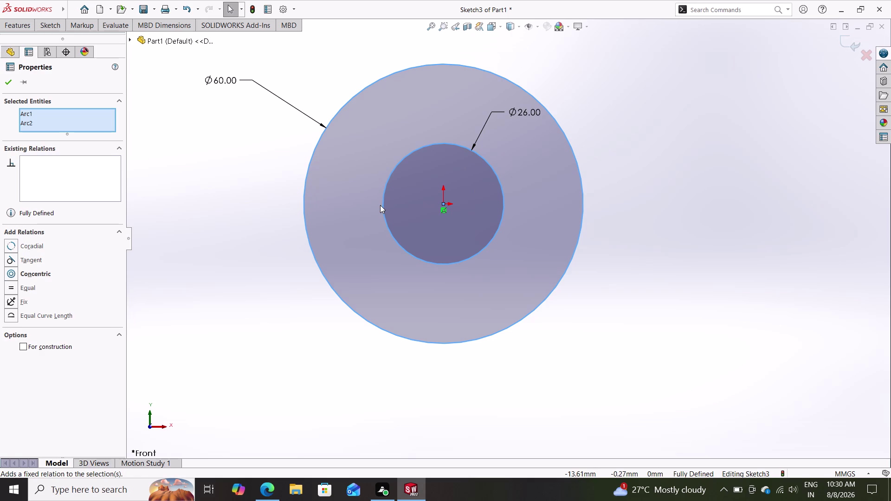
key(Escape)
key(Escape)
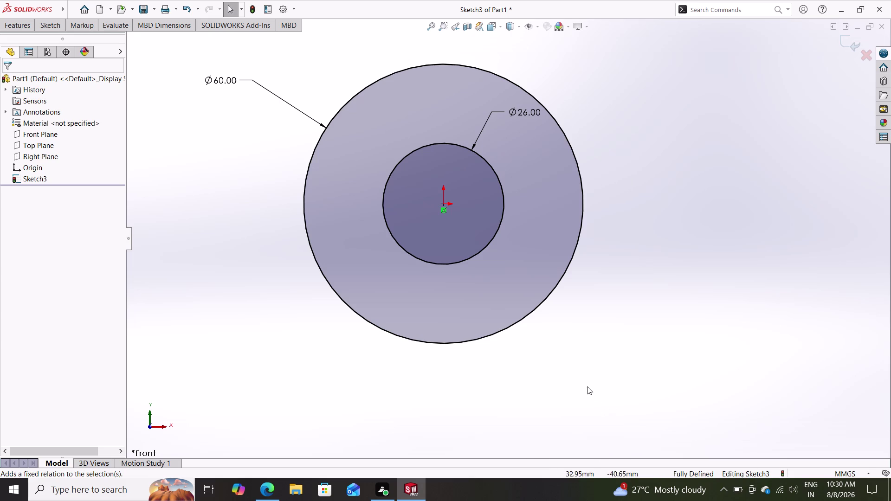
click(42, 29)
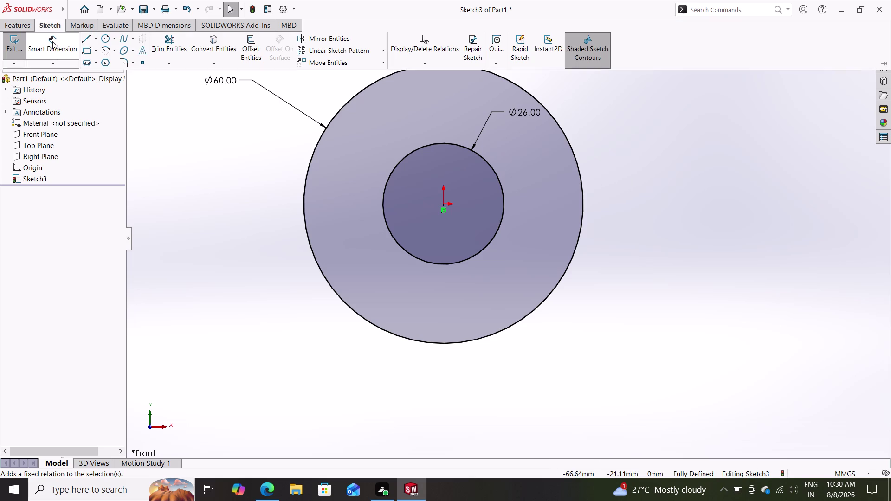
Draw a third origin-centred circle, about 43 mm, between the 26 mm and 60 mm circles.
click(105, 44)
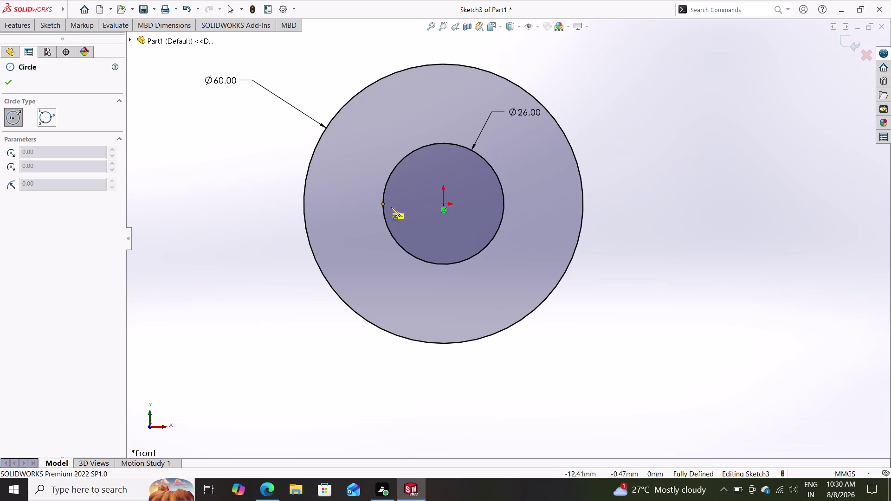
click(441, 203)
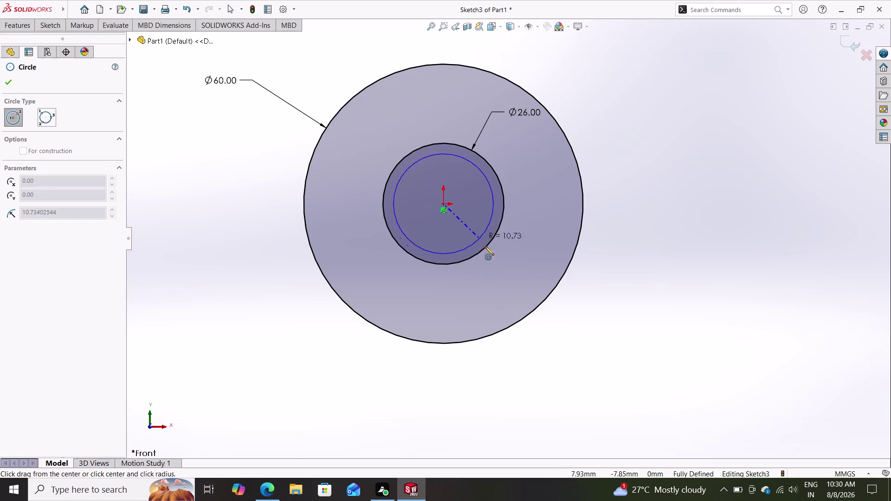
click(511, 278)
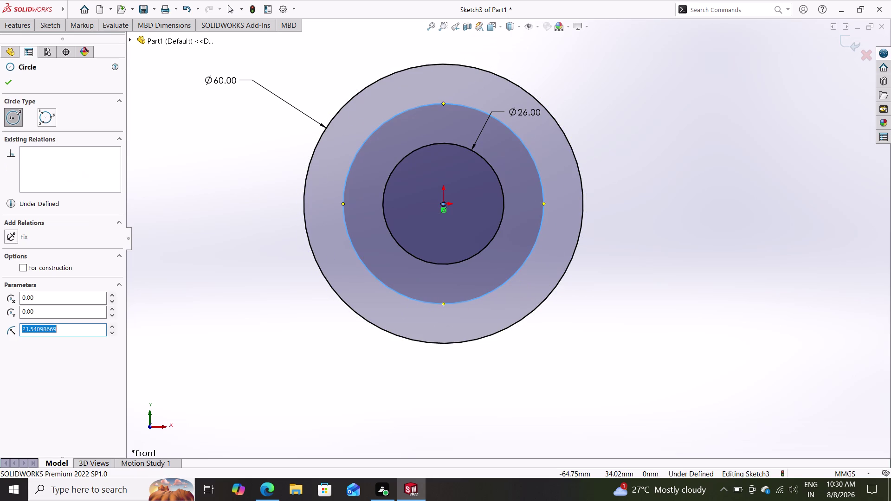
Start a Smart Dimension on the new middle circle.
click(46, 24)
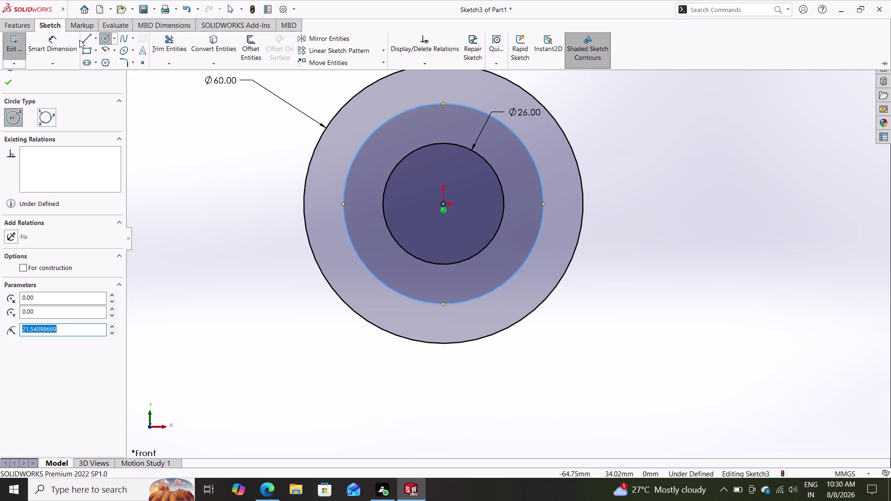
click(60, 48)
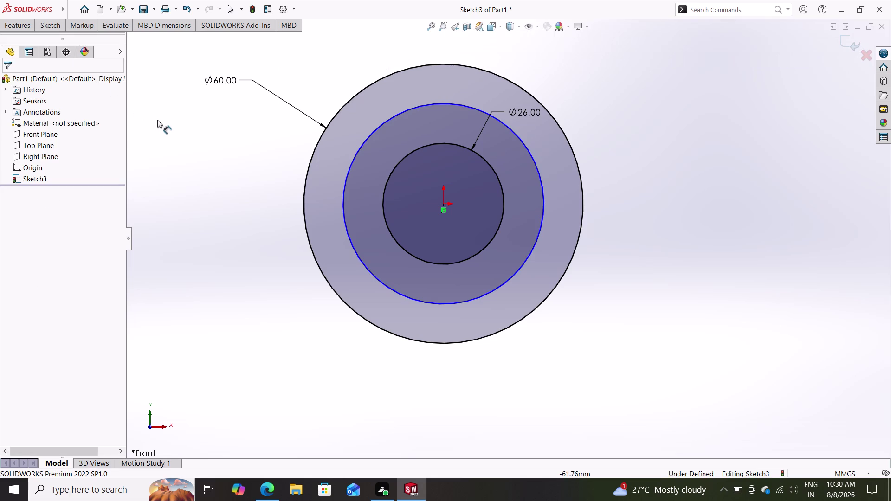
click(540, 176)
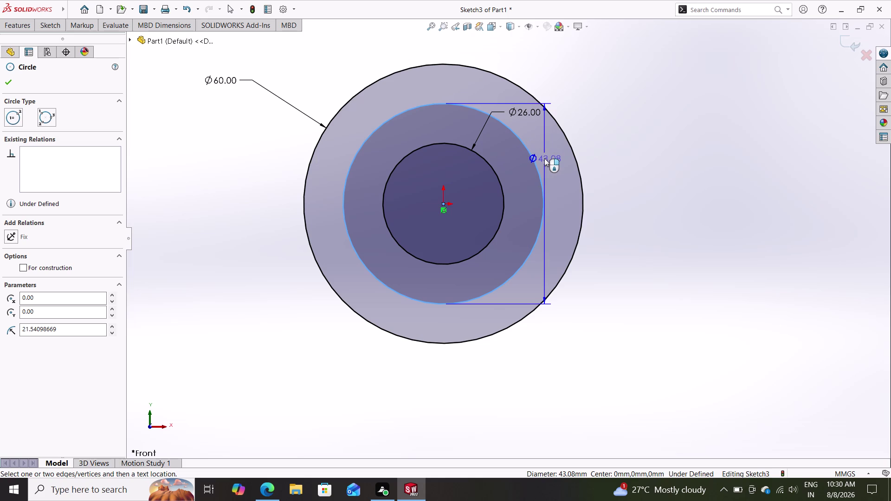
Place the middle circle's diameter dimension and set it to 44 mm.
click(537, 156)
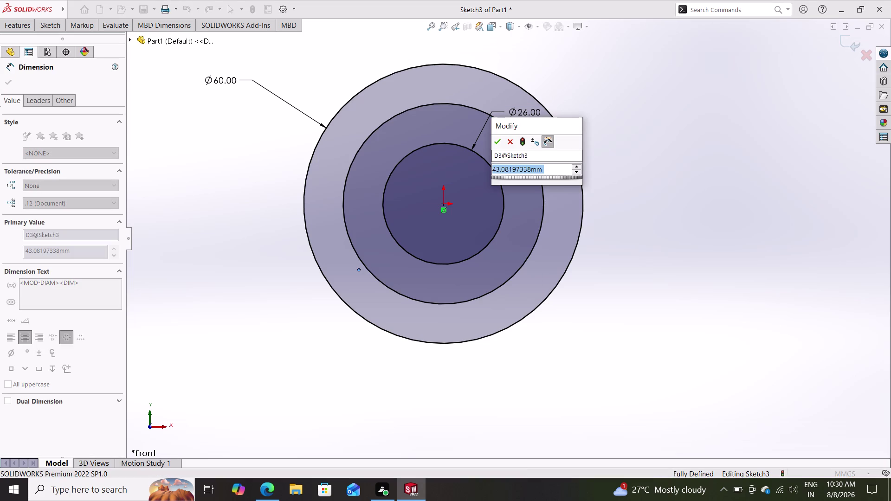
text(44)
key(Return)
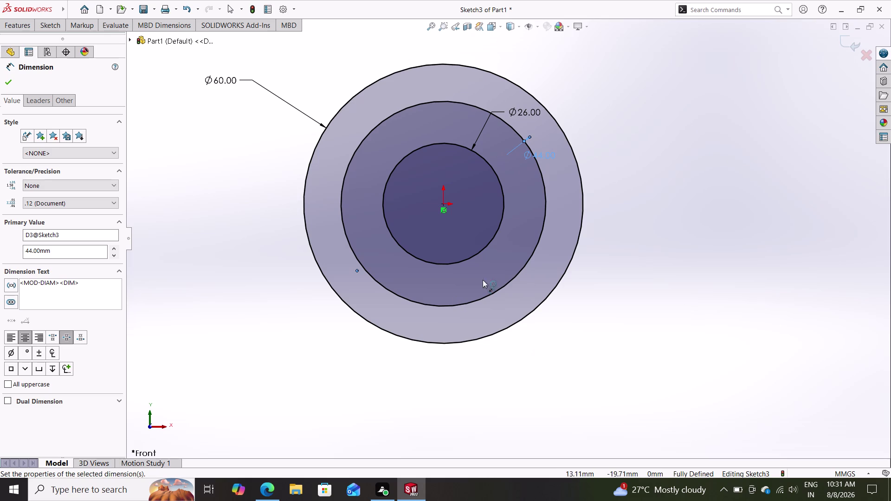
scroll(up, 3)
scroll(up, 3)
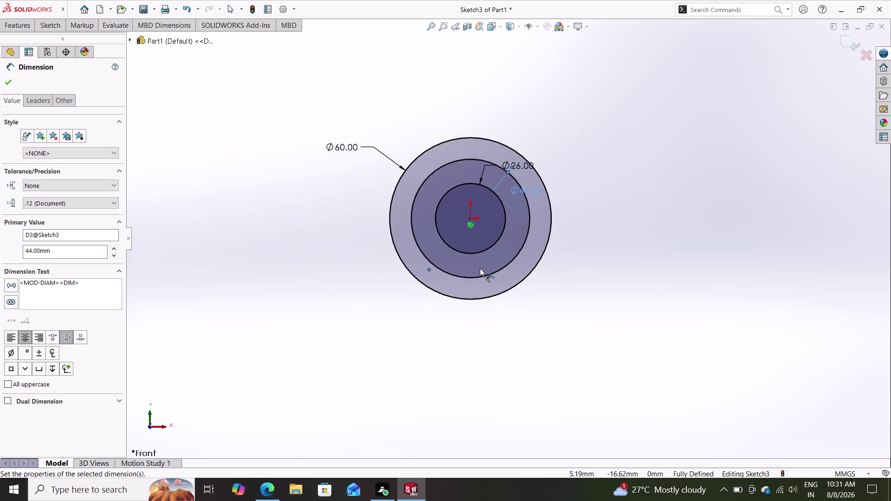
scroll(down, 3)
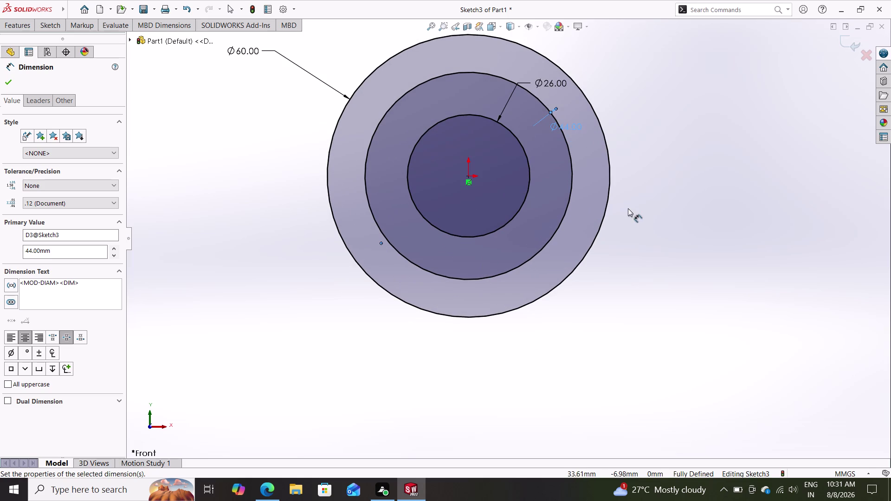
middle_drag(626, 210, 630, 223)
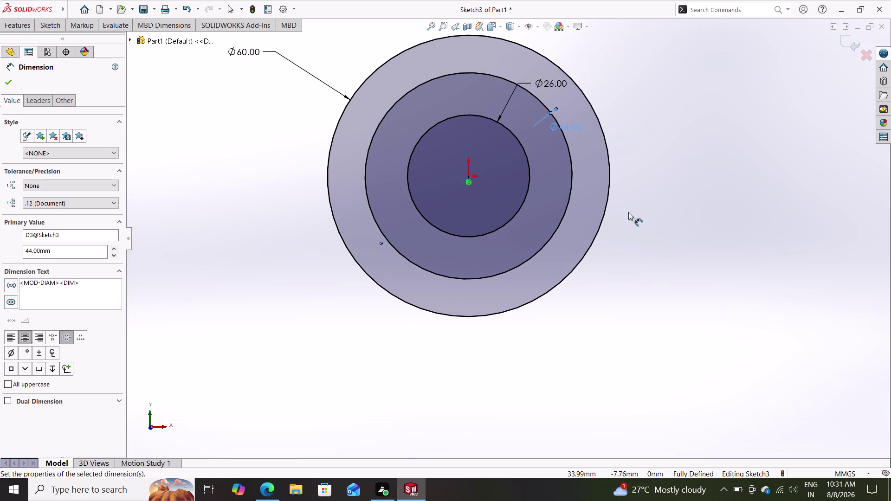
middle_click(629, 206)
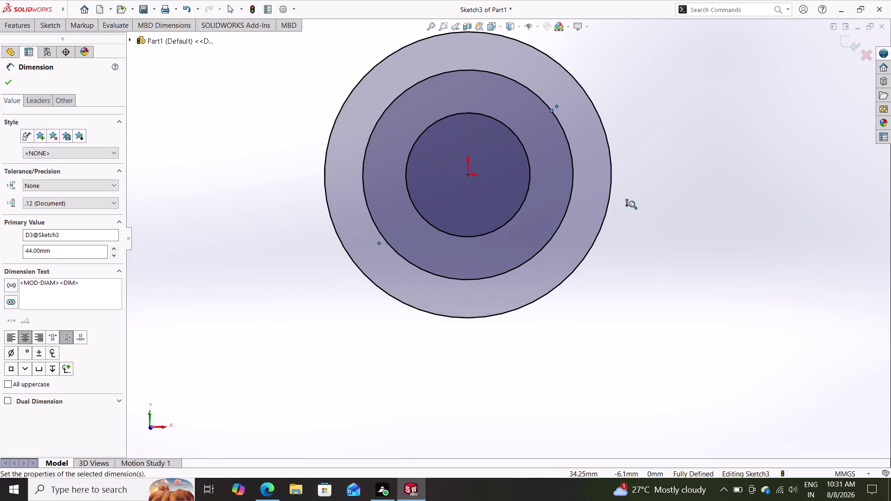
scroll(up, 3)
scroll(up, 3)
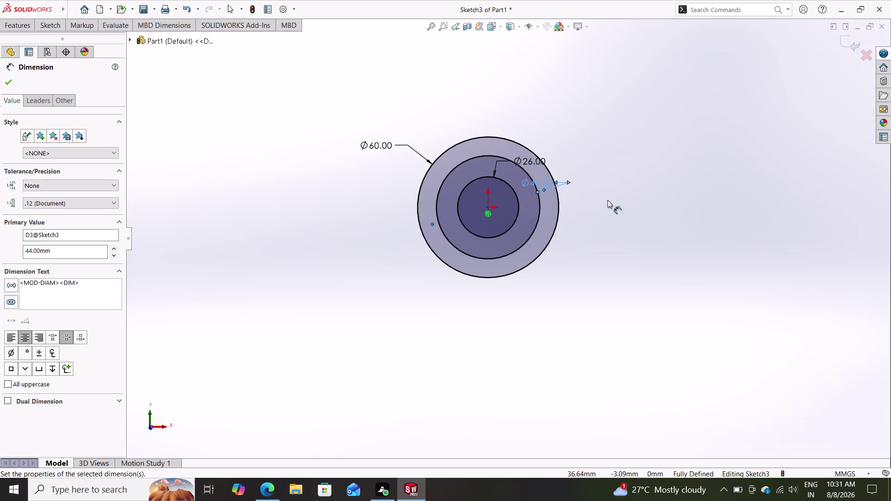
scroll(down, 3)
scroll(down, 3)
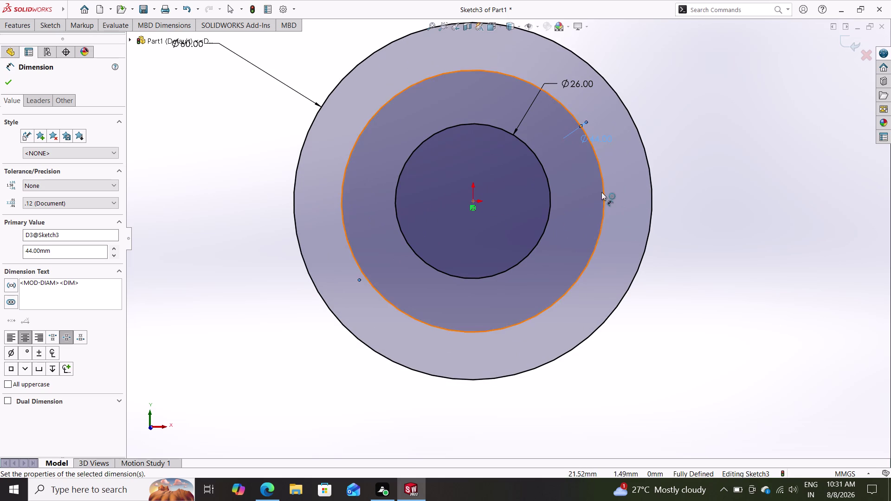
key(Escape)
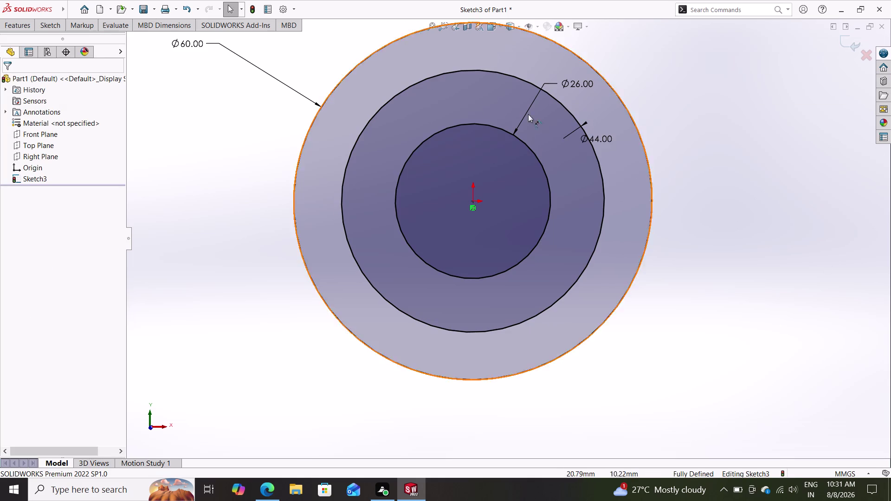
click(56, 28)
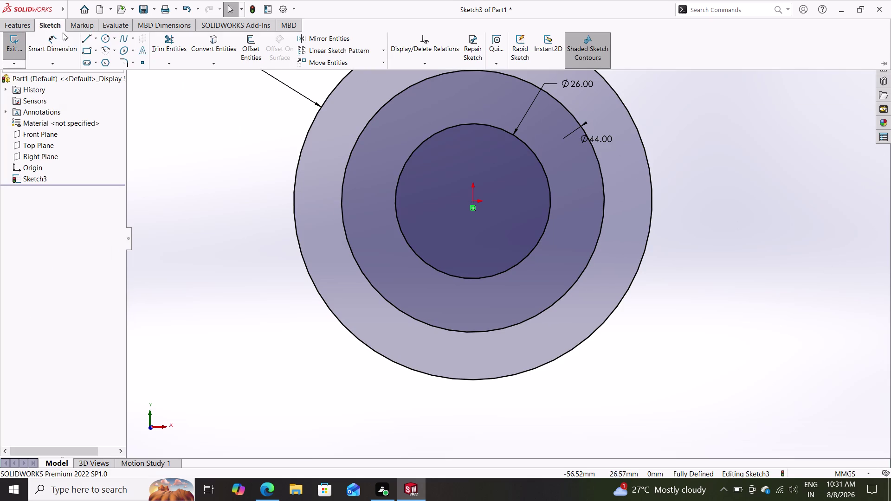
Draw a roughly 10 mm circle centred on the 44 mm circle's top point.
click(103, 38)
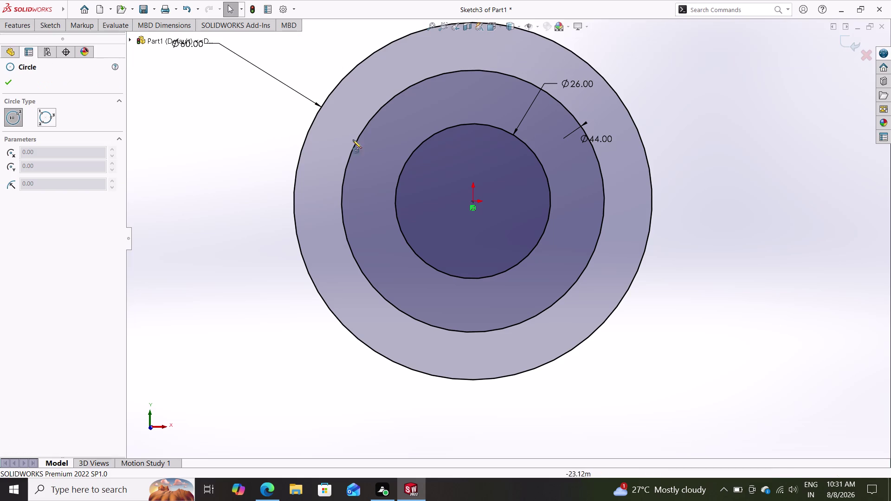
click(471, 70)
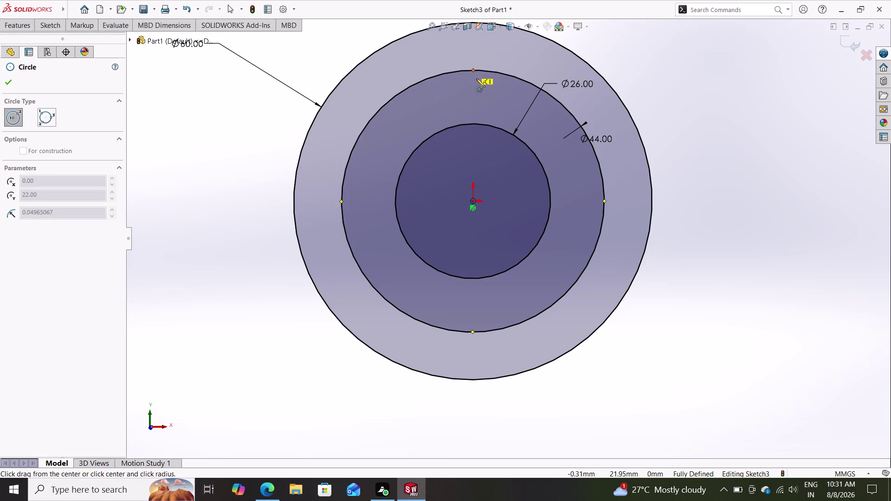
click(487, 99)
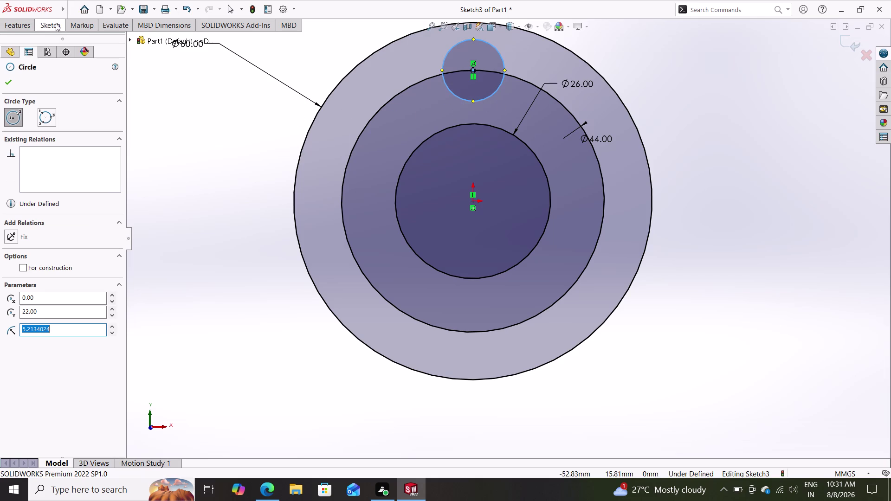
Start a Smart Dimension on the small top circle.
click(56, 24)
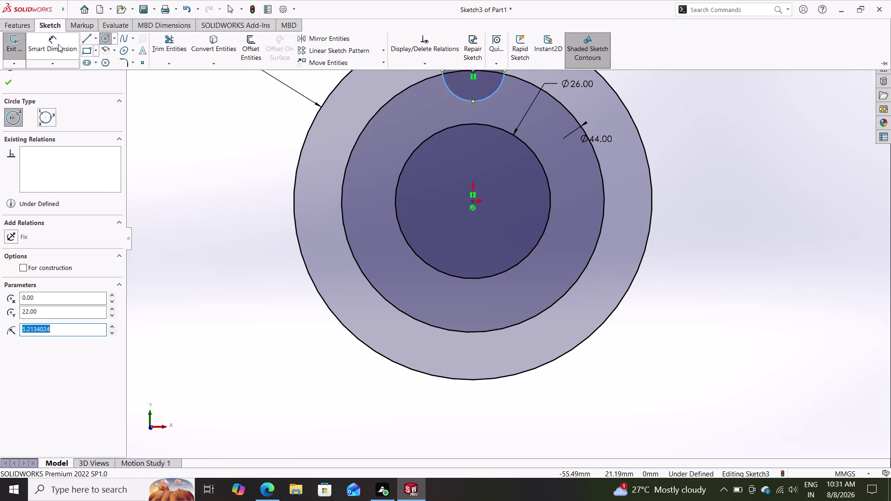
click(57, 46)
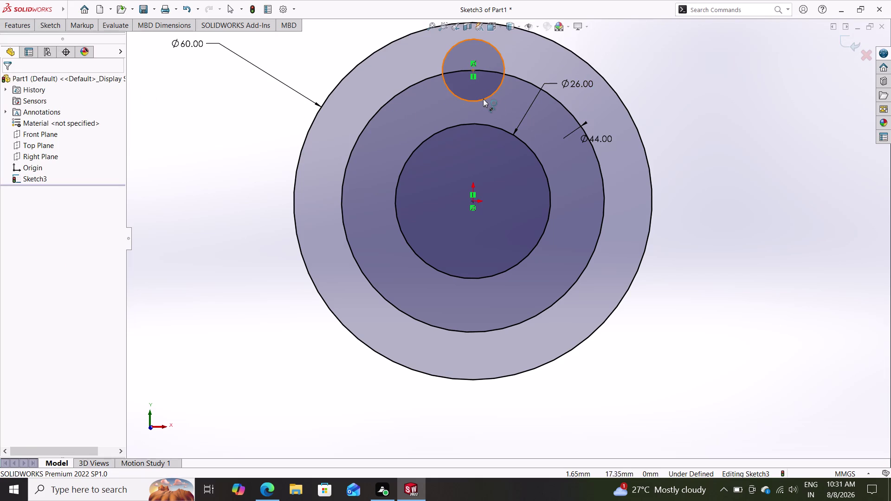
click(481, 99)
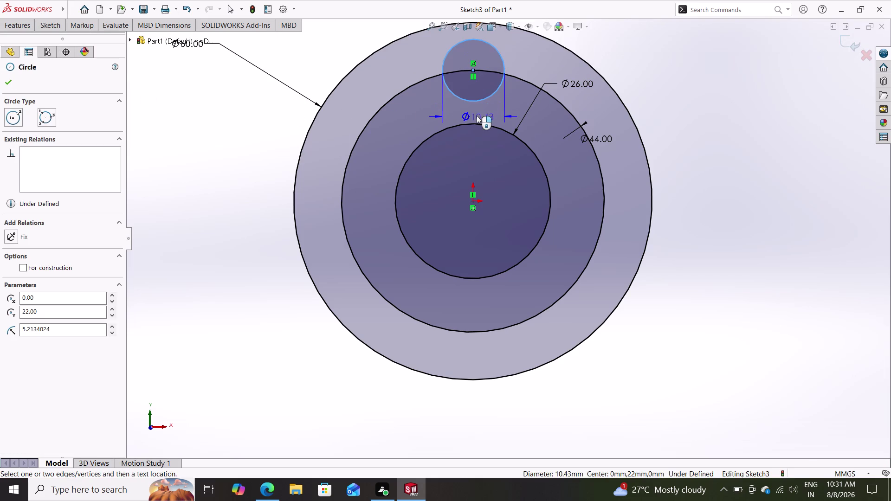
Dimension the small top circle to a 10 mm diameter, fully defining Sketch3.
click(471, 100)
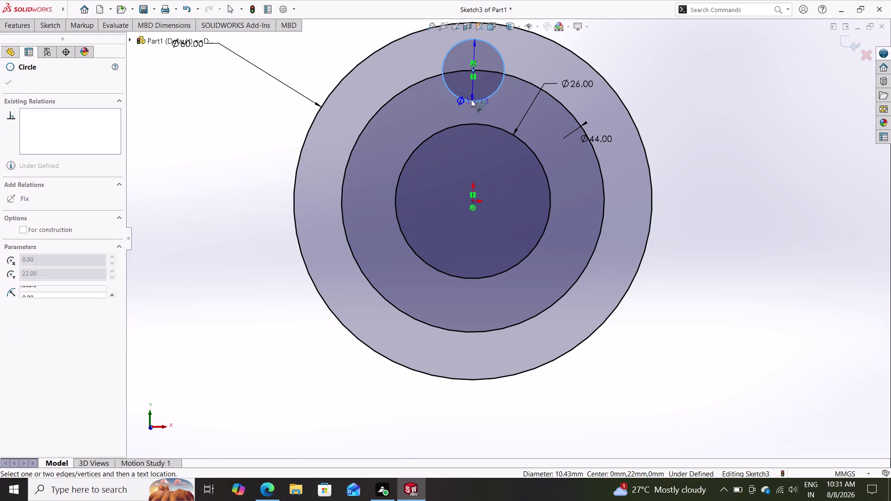
double_click(449, 96)
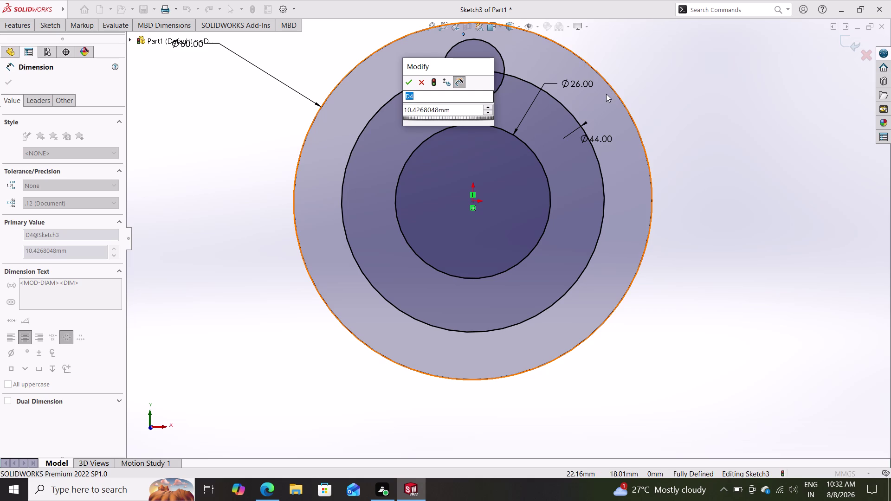
text(10)
key(Return)
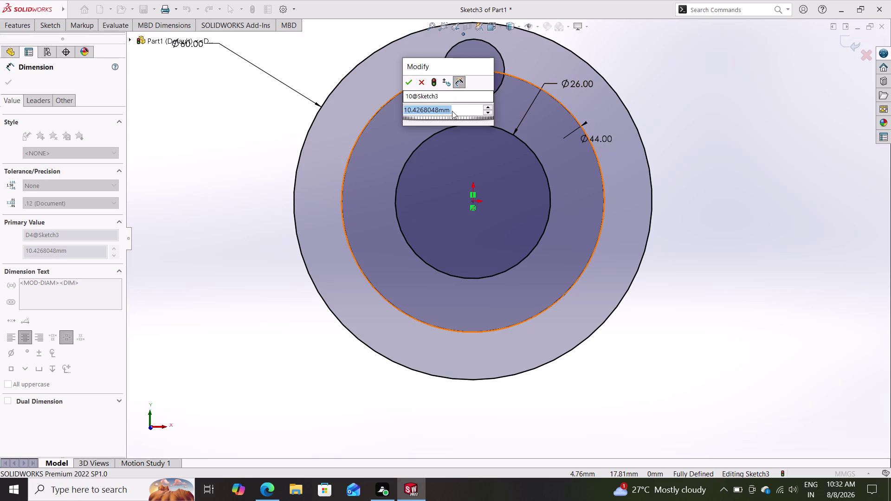
text(10)
key(Return)
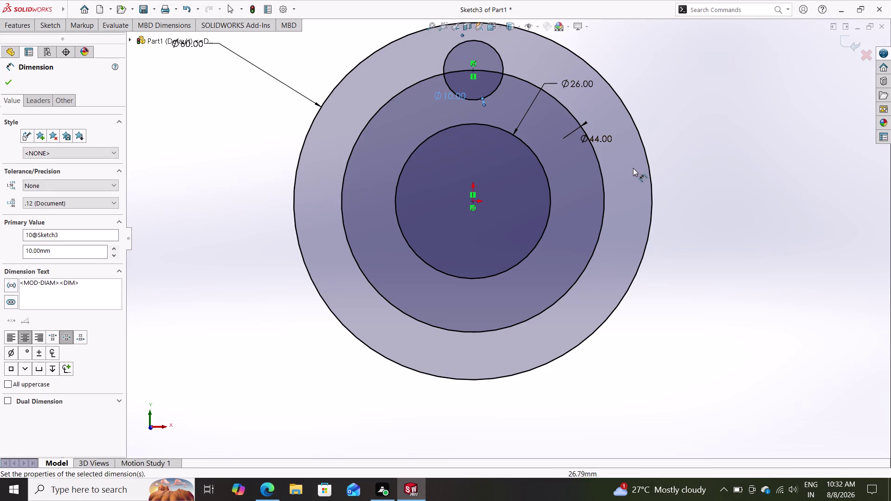
key(Escape)
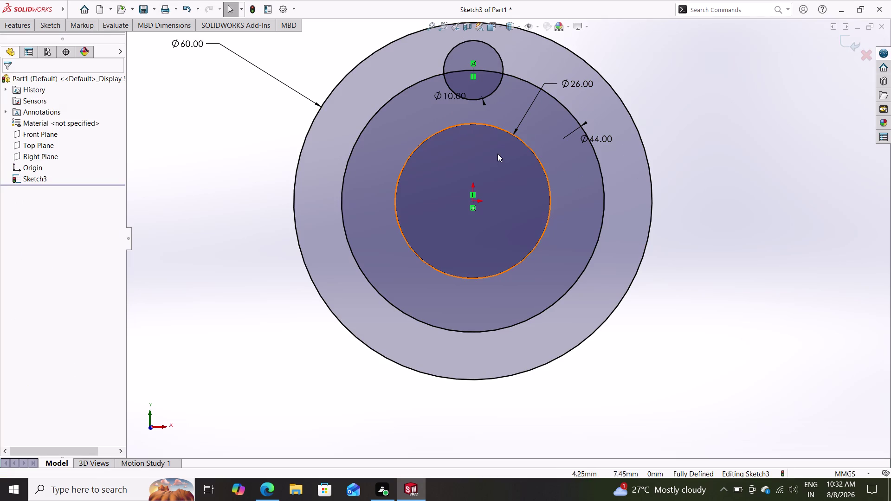
Zoom the view, bring up the Sketch ribbon and start a Linear Sketch Pattern.
scroll(down, 3)
scroll(up, 3)
scroll(up, 3)
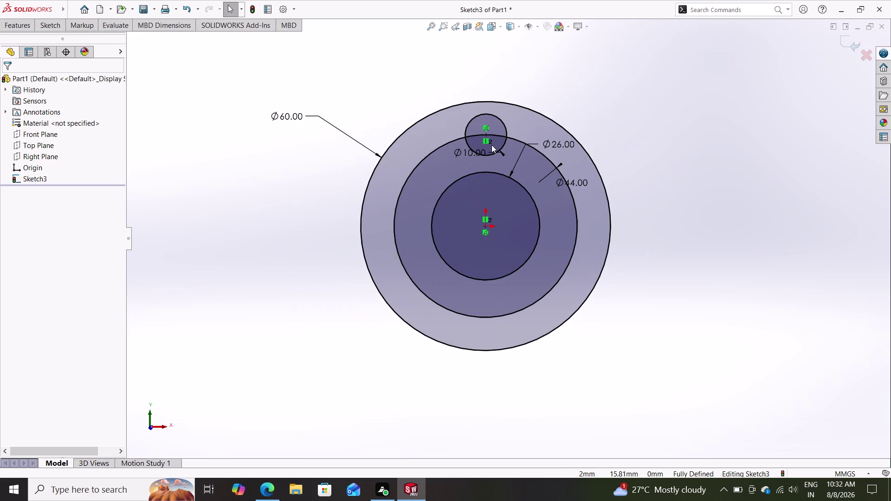
scroll(down, 3)
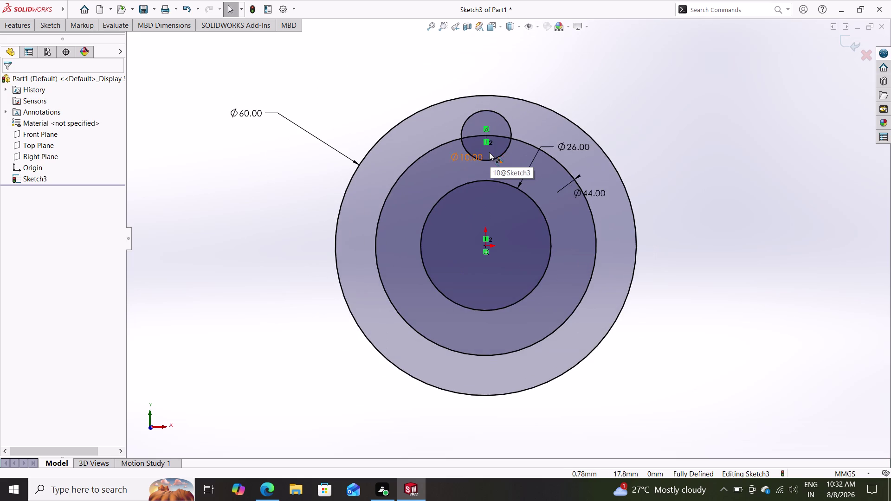
scroll(up, 3)
scroll(down, 3)
scroll(down, 3)
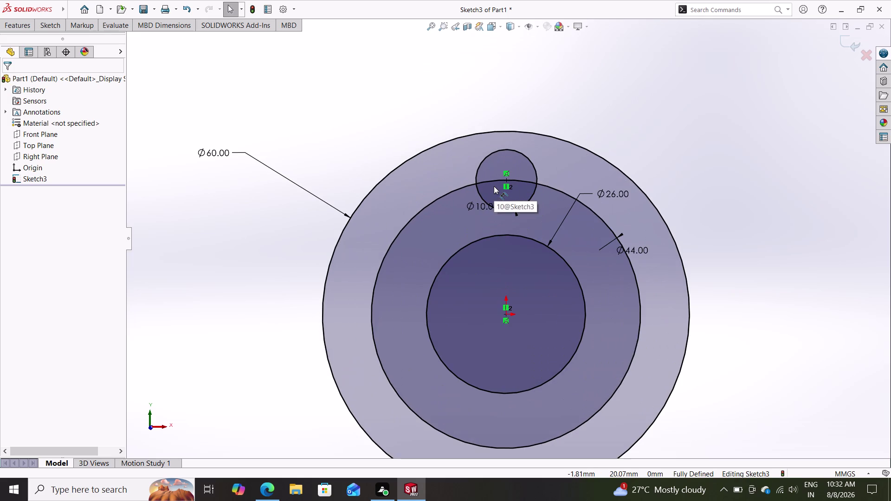
click(19, 26)
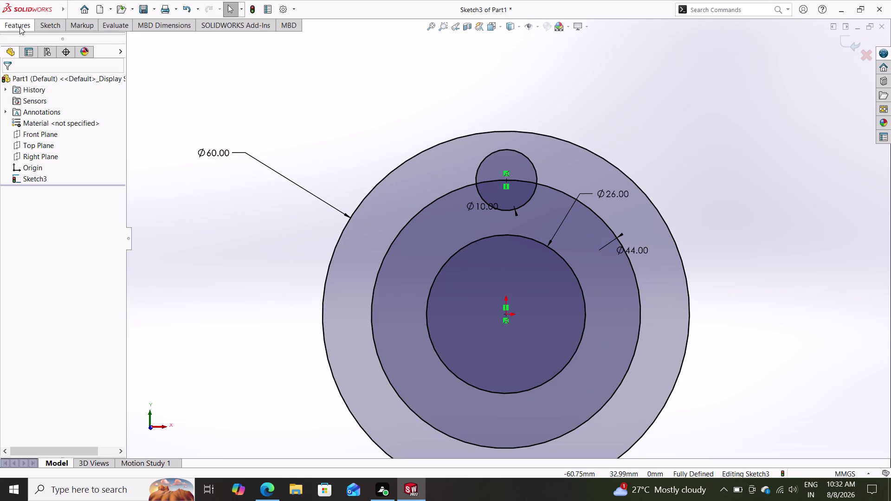
double_click(51, 26)
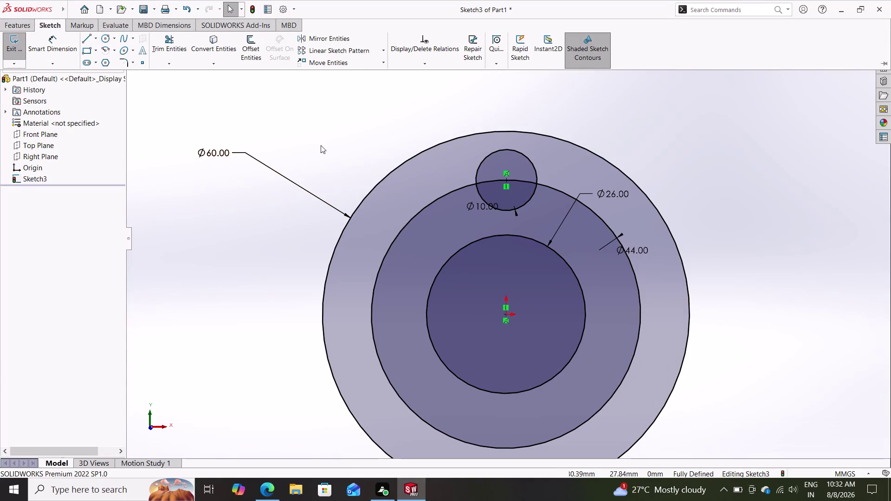
click(338, 54)
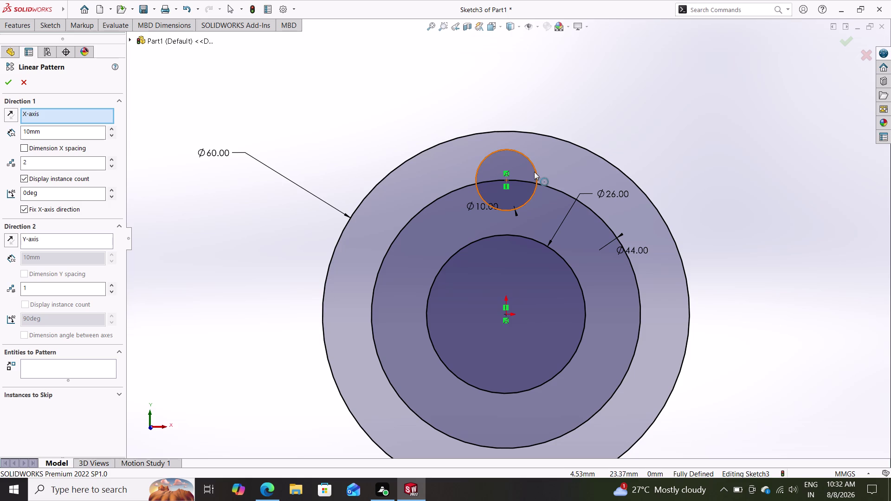
double_click(534, 172)
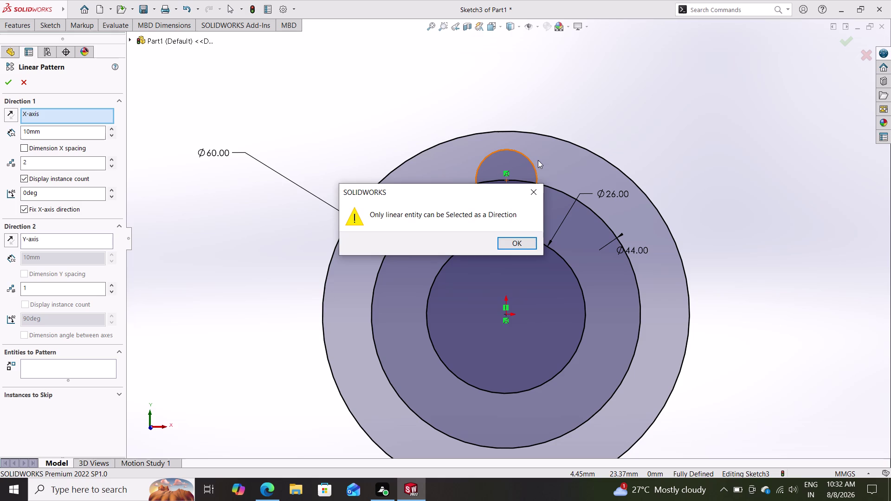
click(534, 197)
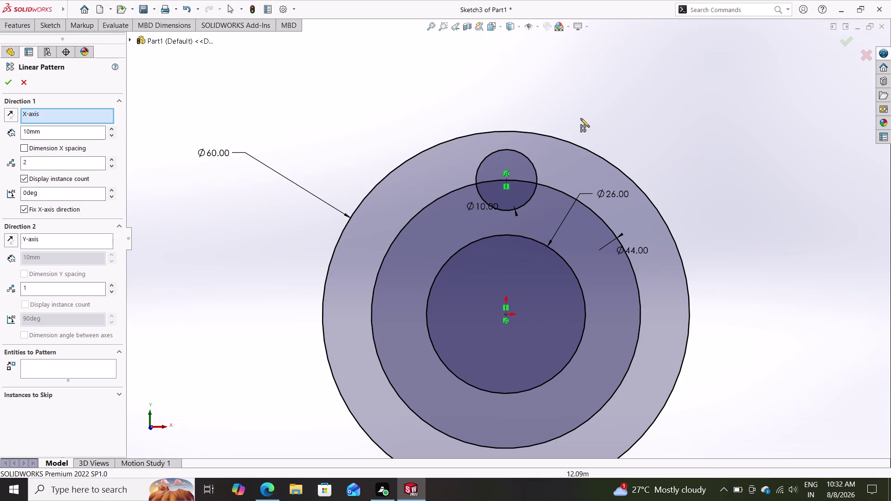
key(Escape)
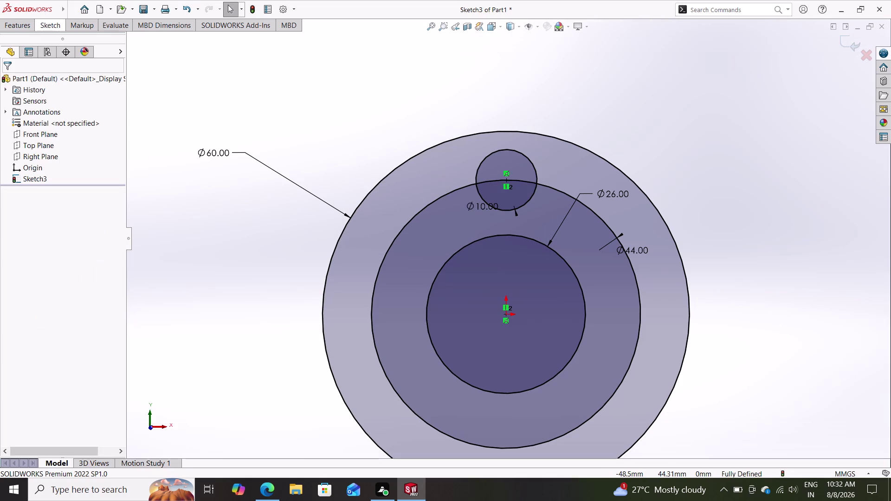
click(49, 27)
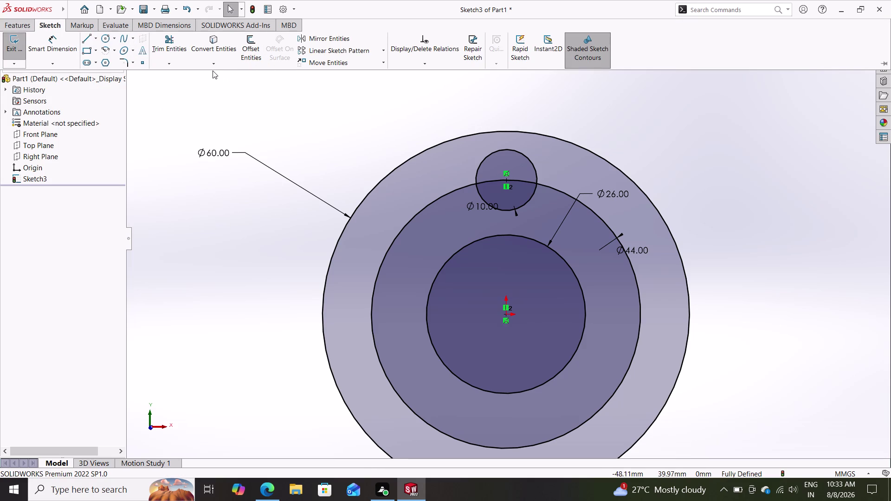
Switch to a Circular Sketch Pattern and pick the small 10 mm circle to pattern.
click(380, 49)
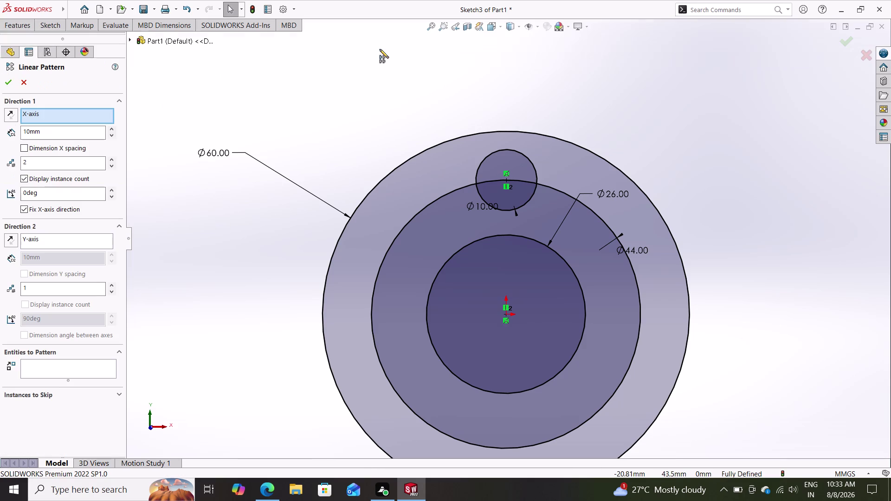
click(51, 27)
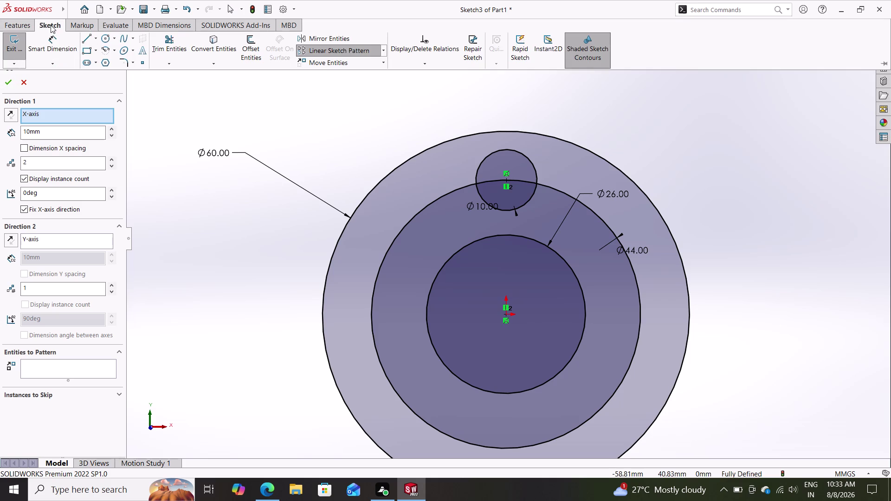
click(384, 52)
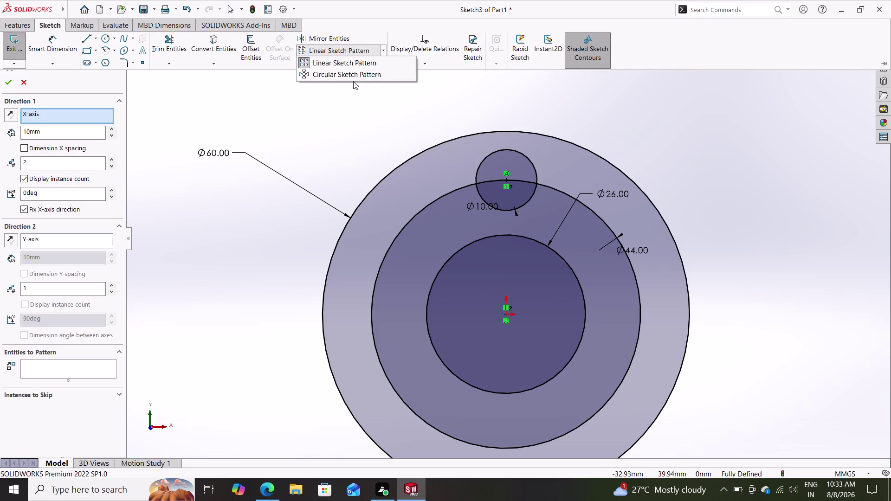
click(351, 76)
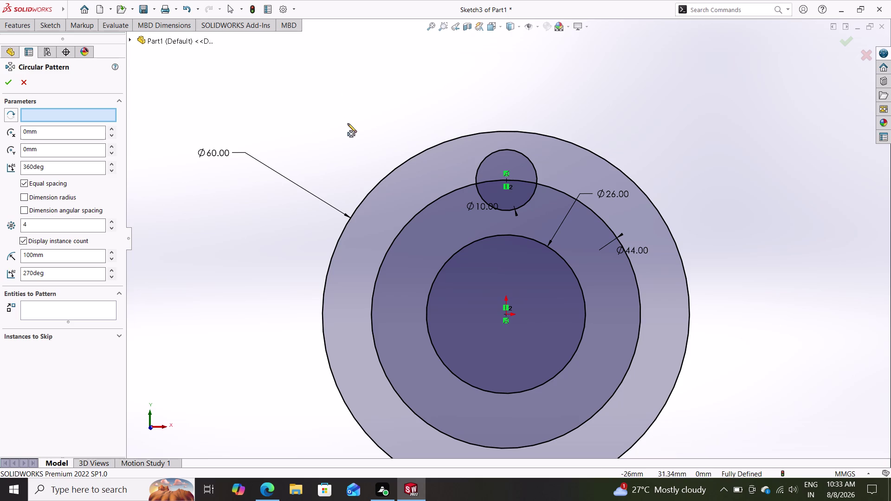
click(521, 152)
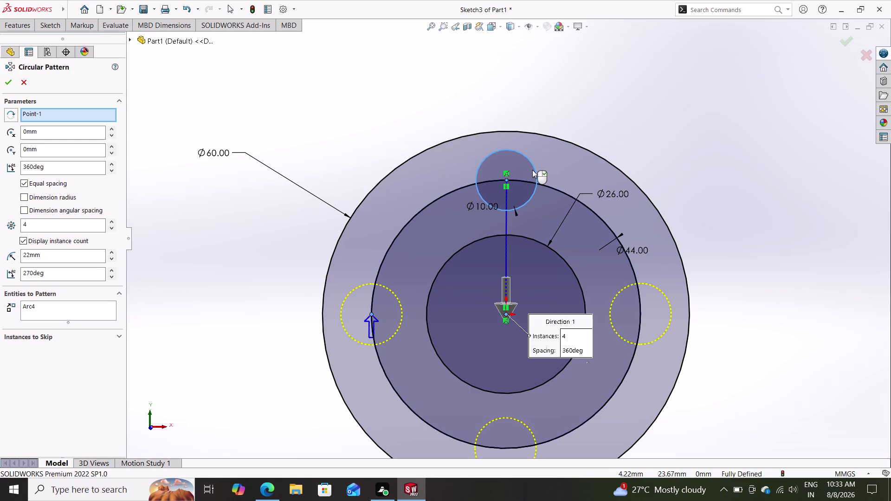
double_click(50, 224)
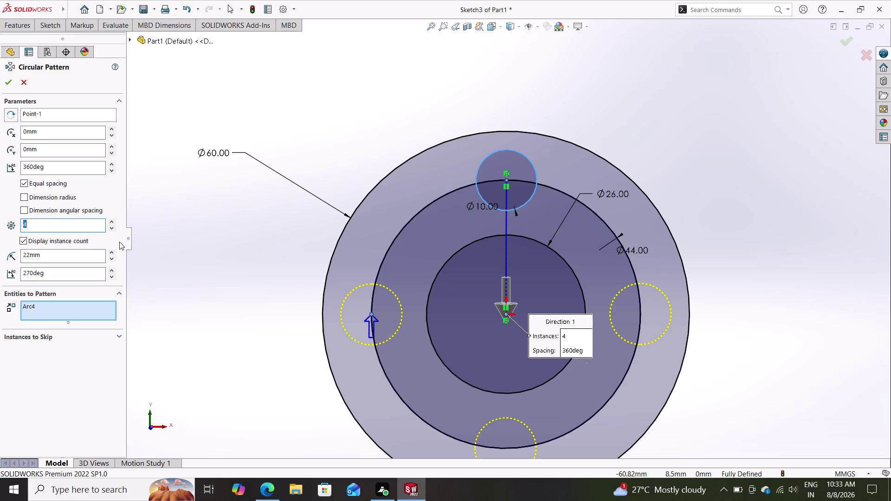
key(6)
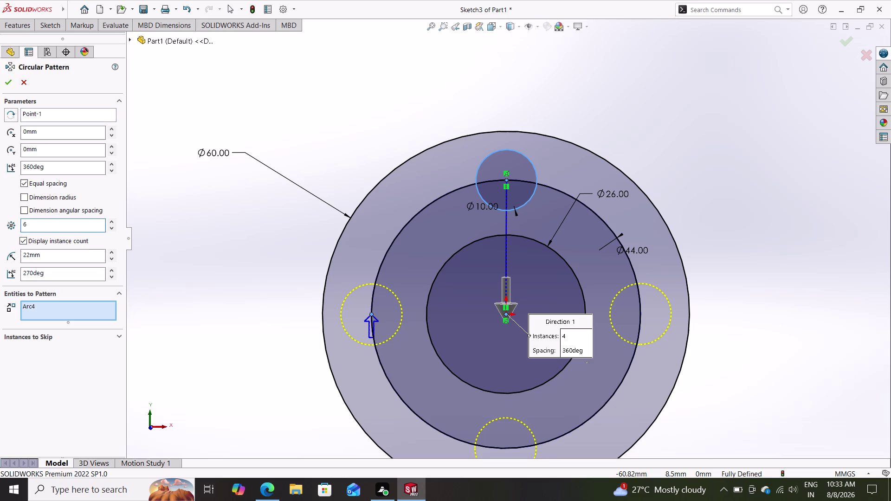
key(Return)
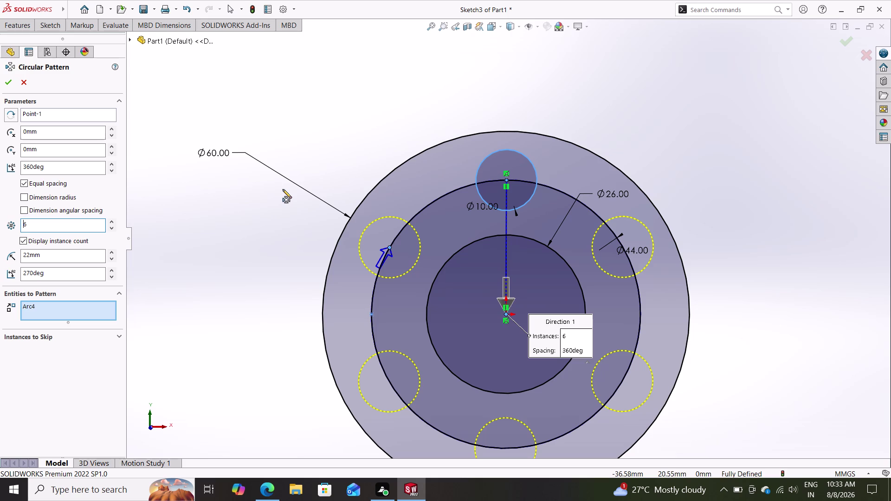
key(Return)
key(Escape)
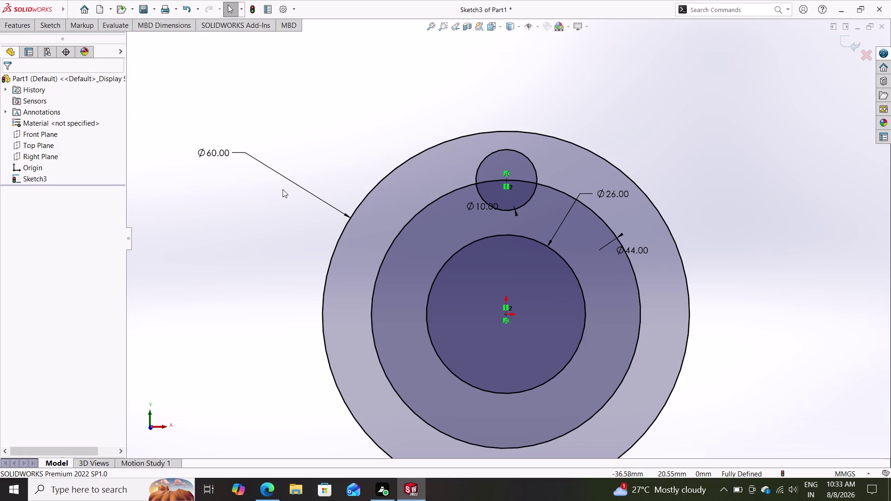
key(ctrl+z)
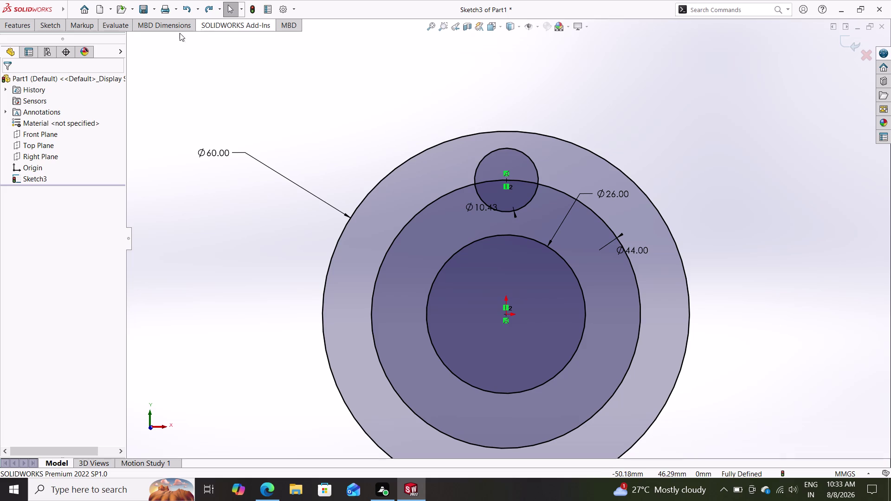
Start a Circular Sketch Pattern on the small top circle.
click(49, 28)
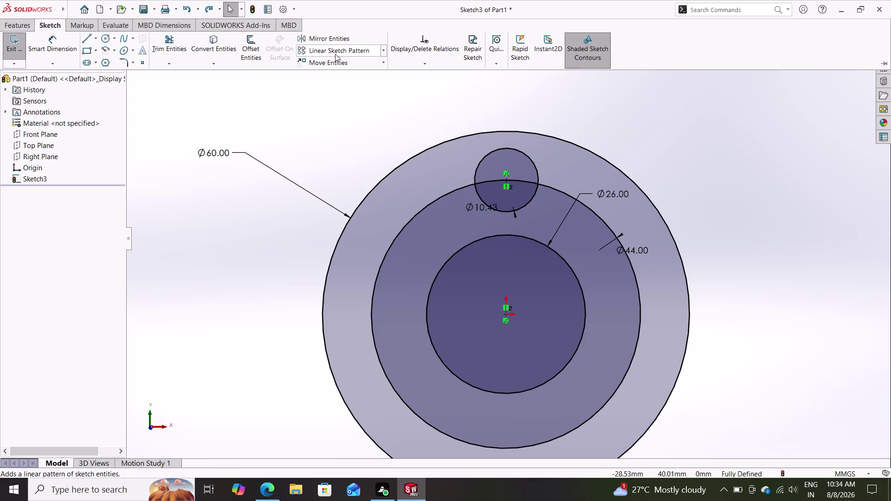
click(384, 50)
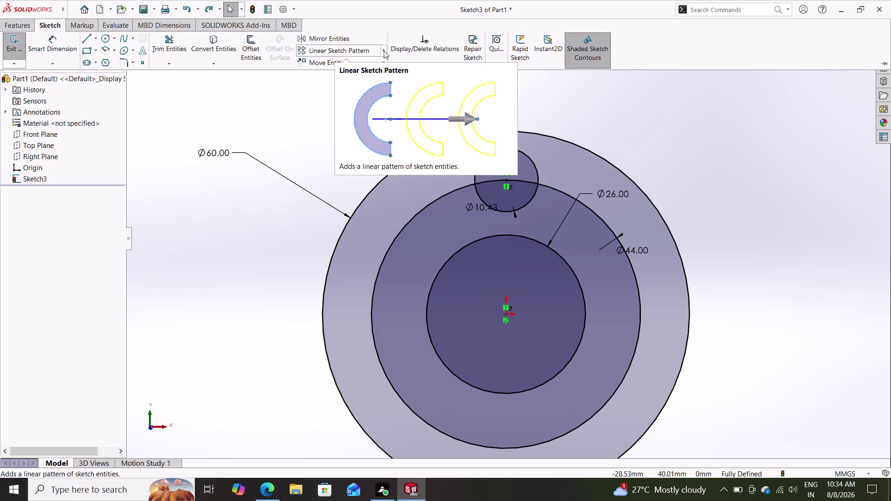
click(372, 75)
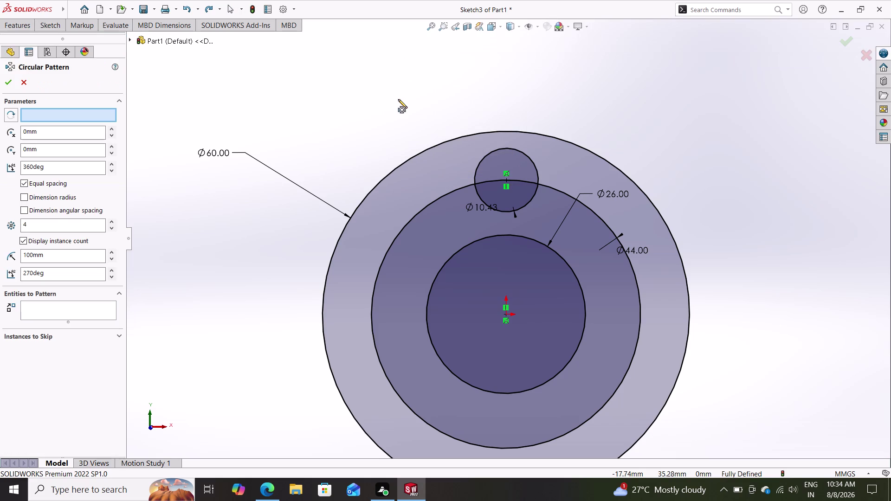
click(529, 158)
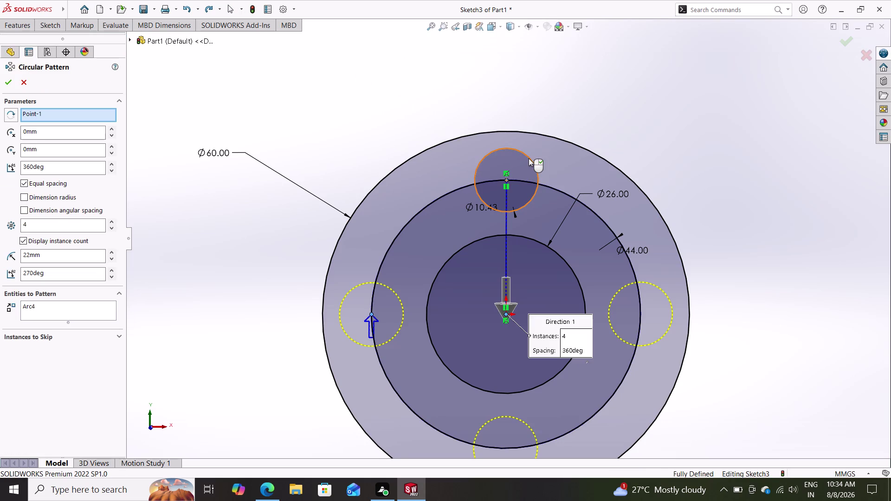
Set the pattern to 6 equally spaced instances over 360° and accept it.
click(58, 229)
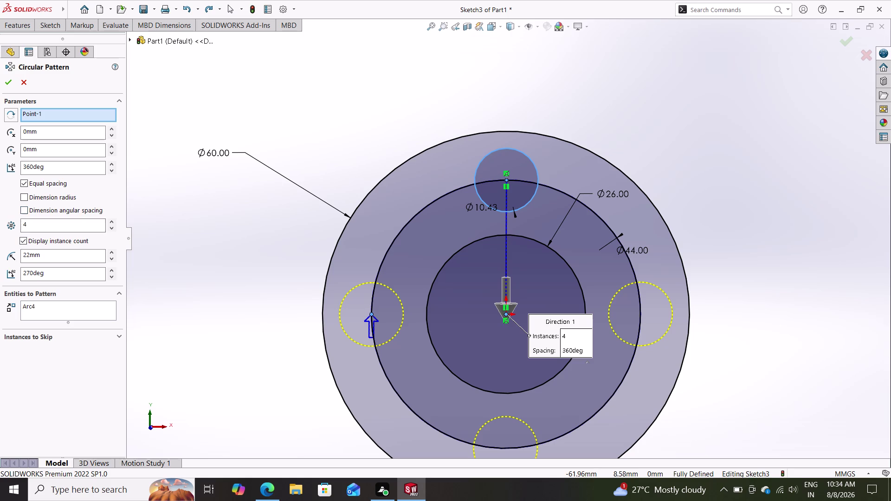
key(BackSpace)
key(BackSpace)
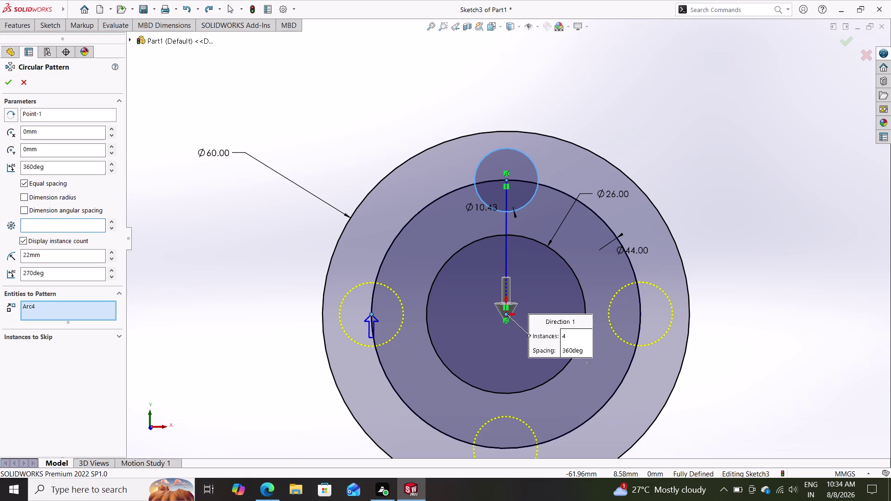
key(6)
key(Return)
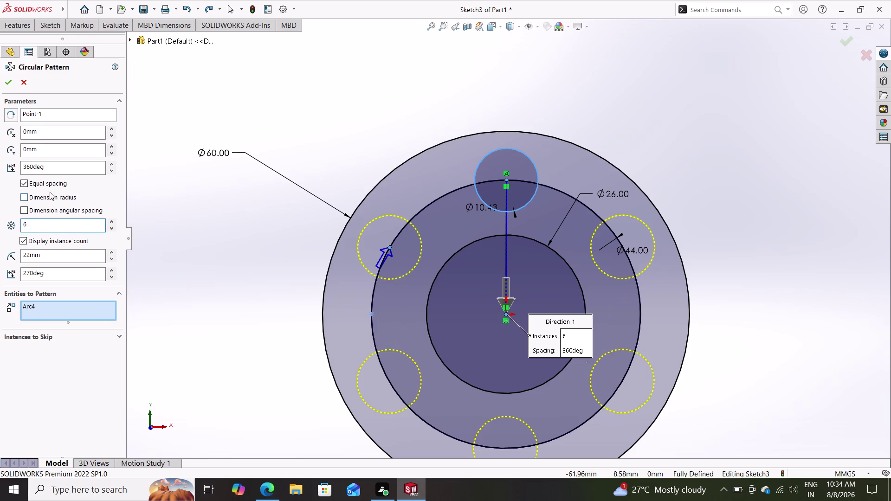
click(10, 81)
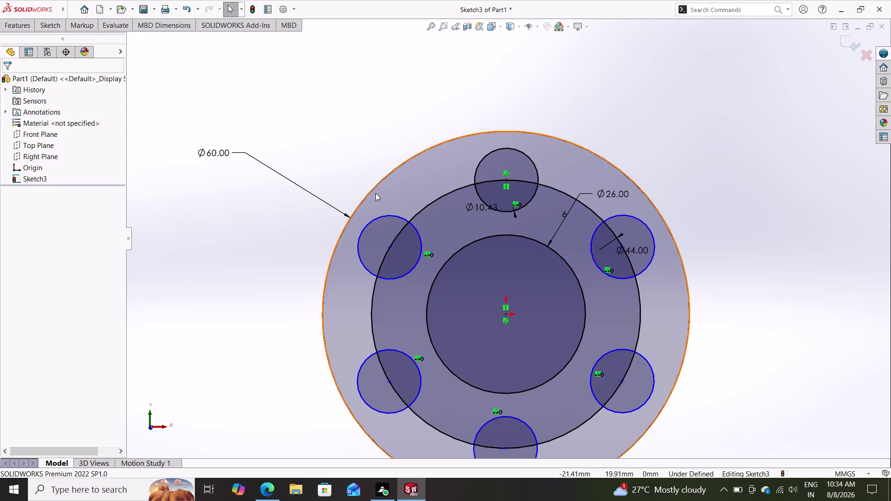
scroll(down, 3)
scroll(down, 3)
scroll(up, 3)
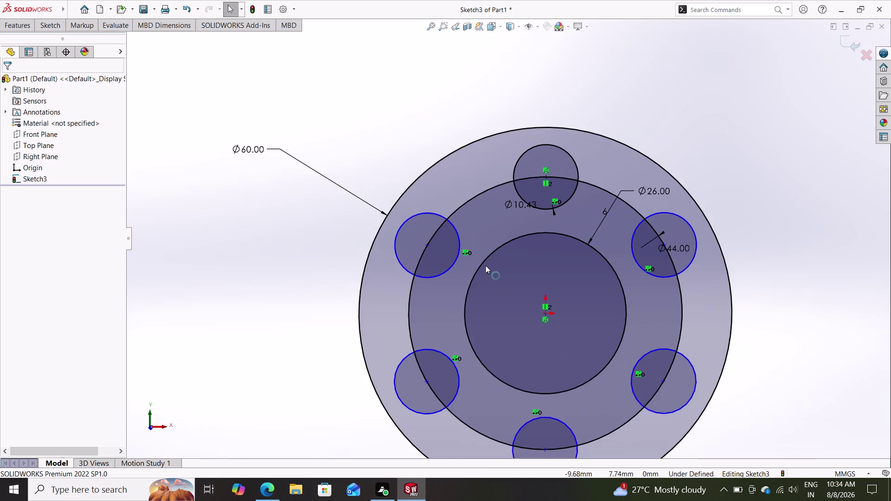
scroll(up, 3)
scroll(down, 3)
scroll(down, 3)
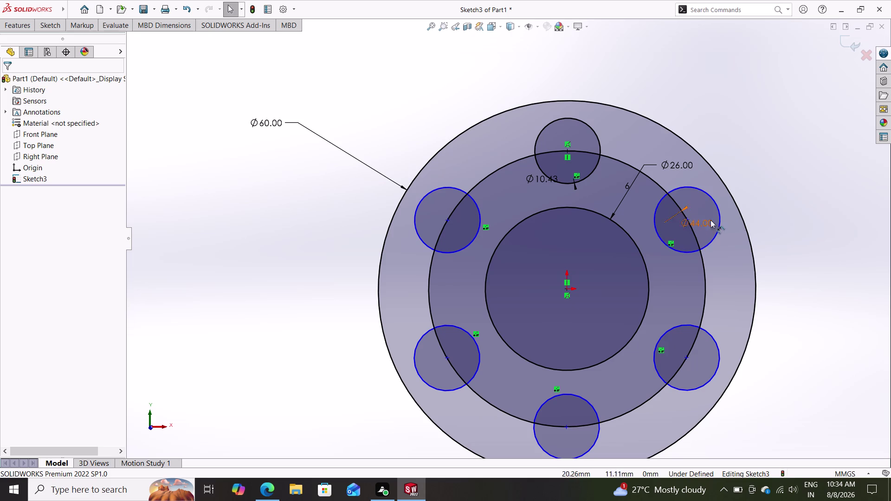
scroll(down, 3)
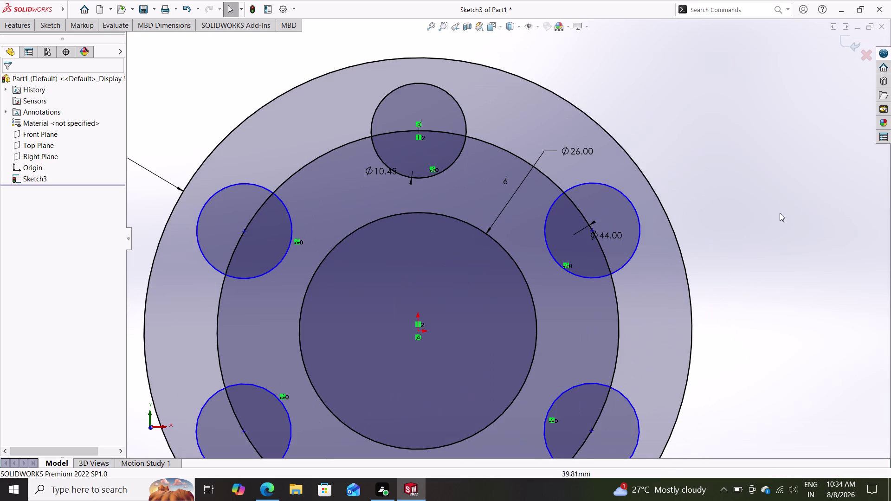
scroll(up, 3)
scroll(up, 3)
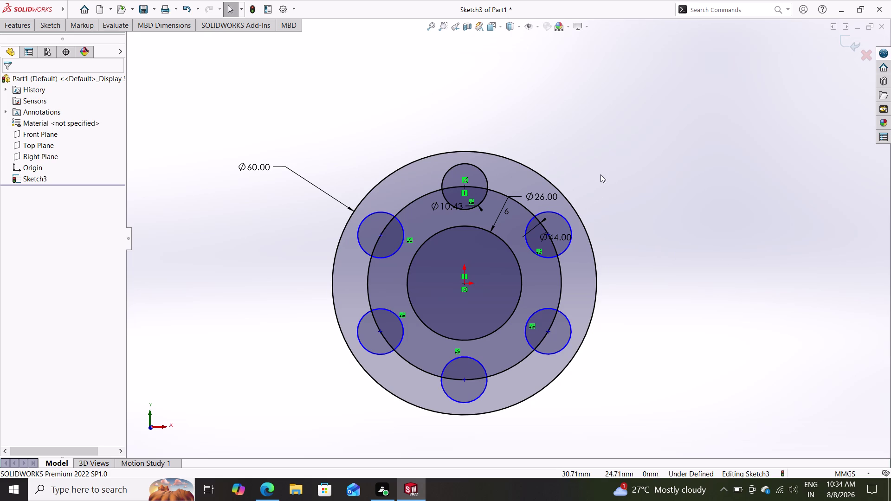
scroll(up, 3)
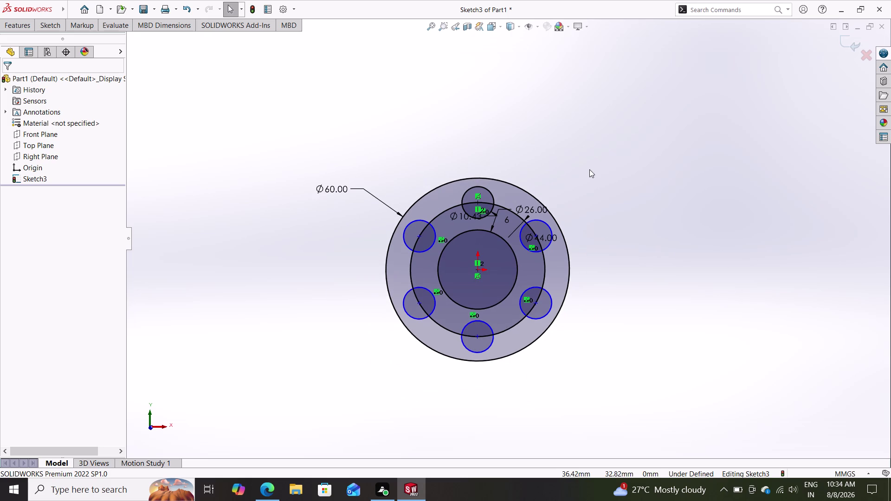
middle_drag(587, 170, 586, 185)
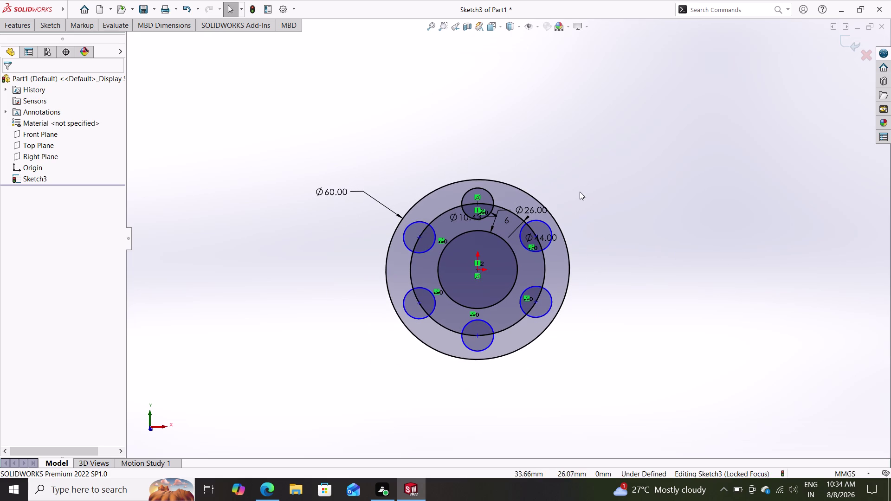
middle_drag(587, 198, 587, 181)
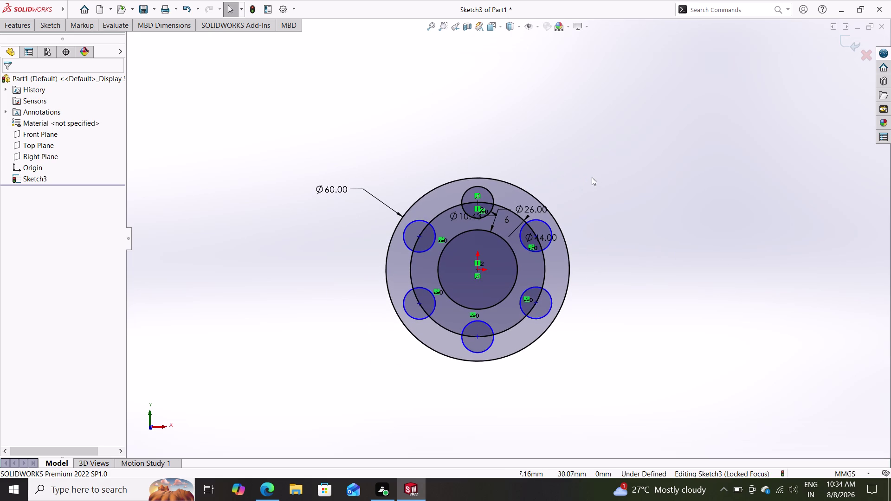
scroll(up, 3)
scroll(down, 3)
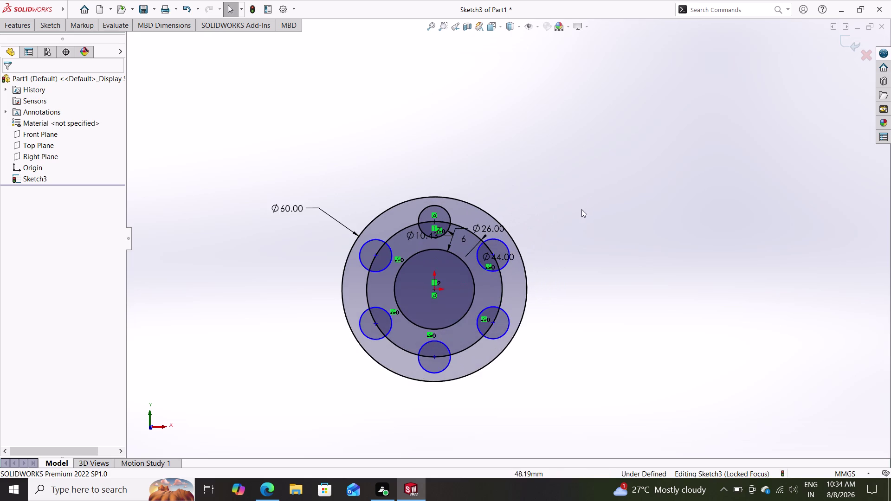
scroll(down, 3)
scroll(up, 3)
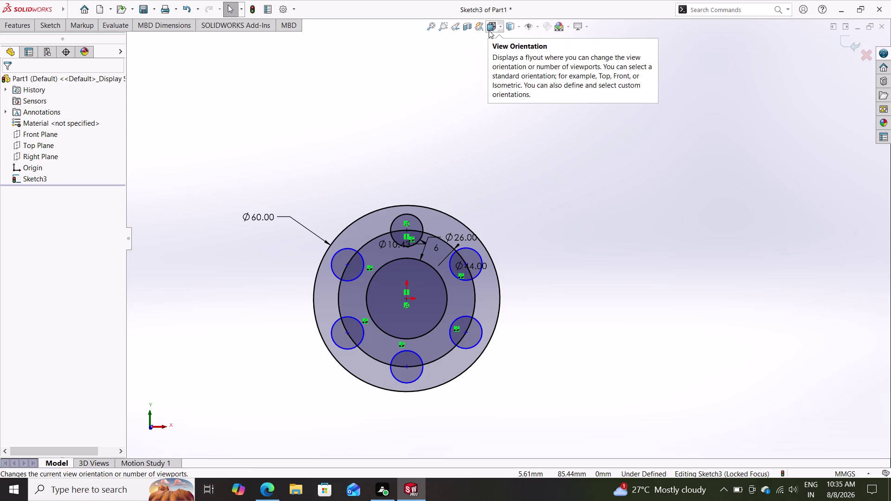
Toggle the Hide/Show Items flyout, then activate the Line tool with L.
click(539, 28)
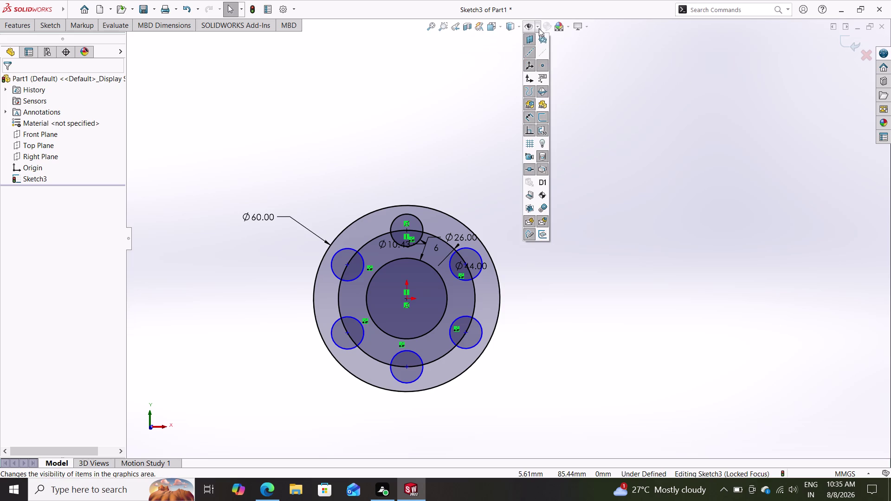
click(539, 28)
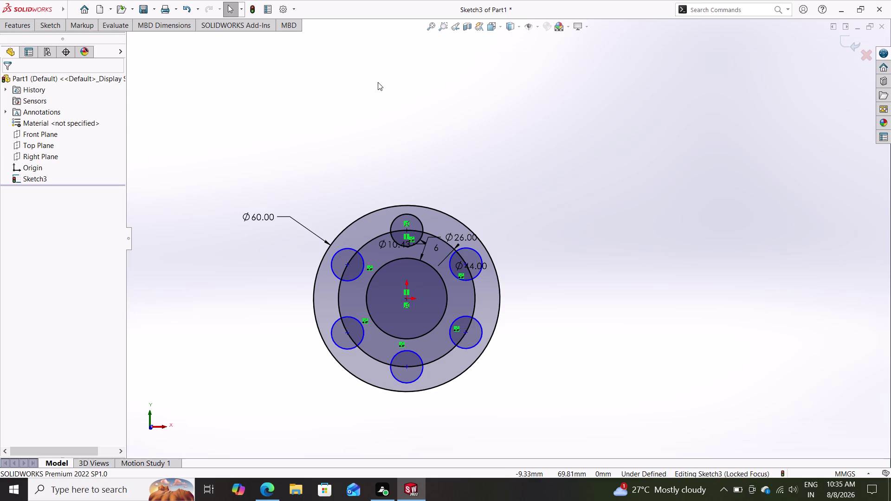
key(l)
key(Return)
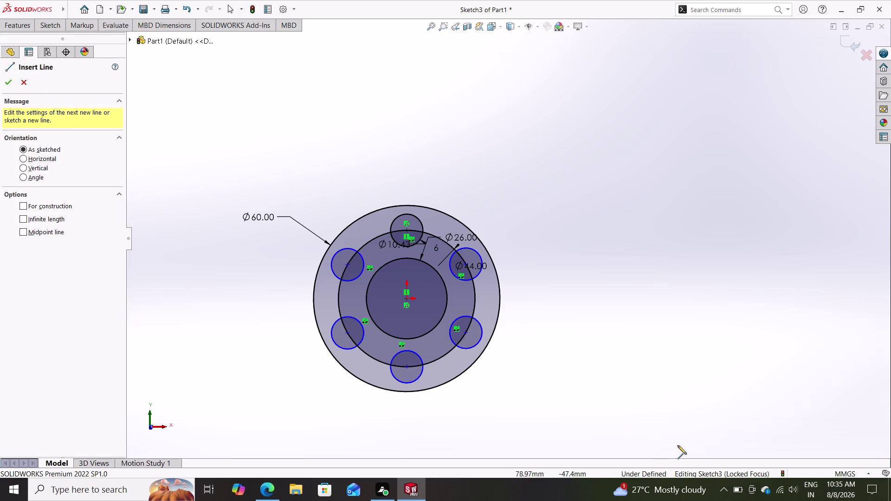
Cancel the stray line and draw a horizontal line from the origin past the 60 mm circle.
double_click(407, 297)
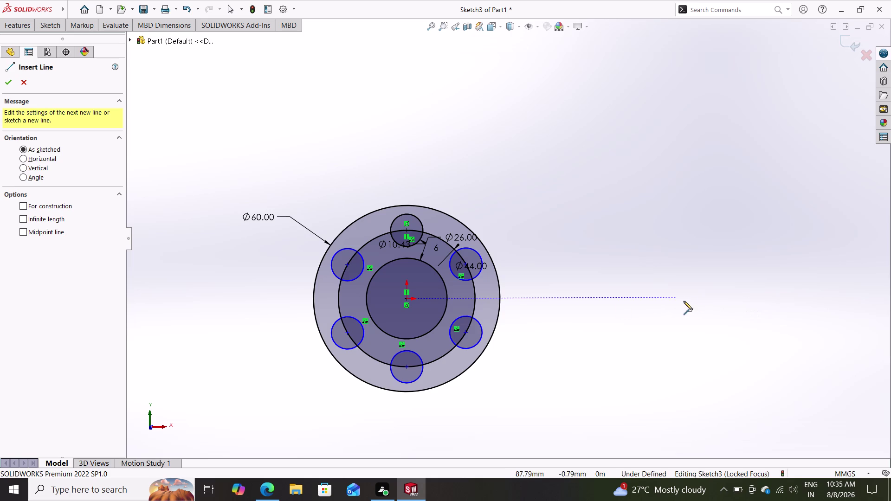
click(700, 298)
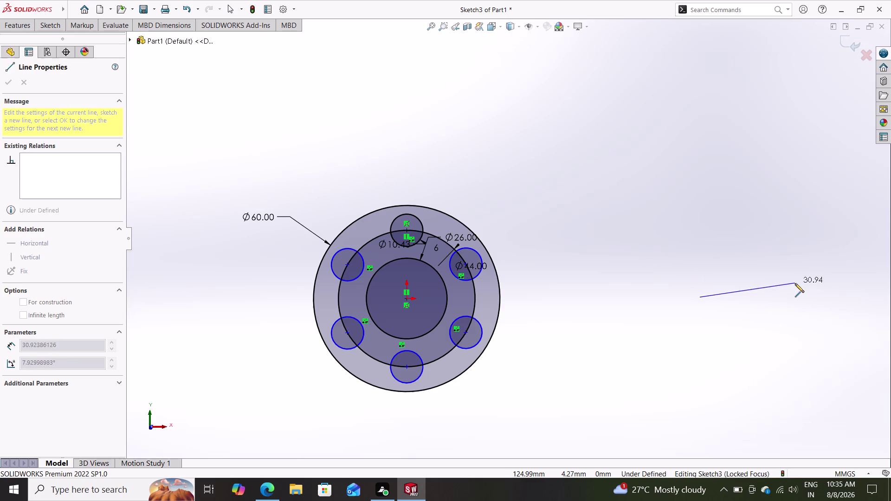
key(Escape)
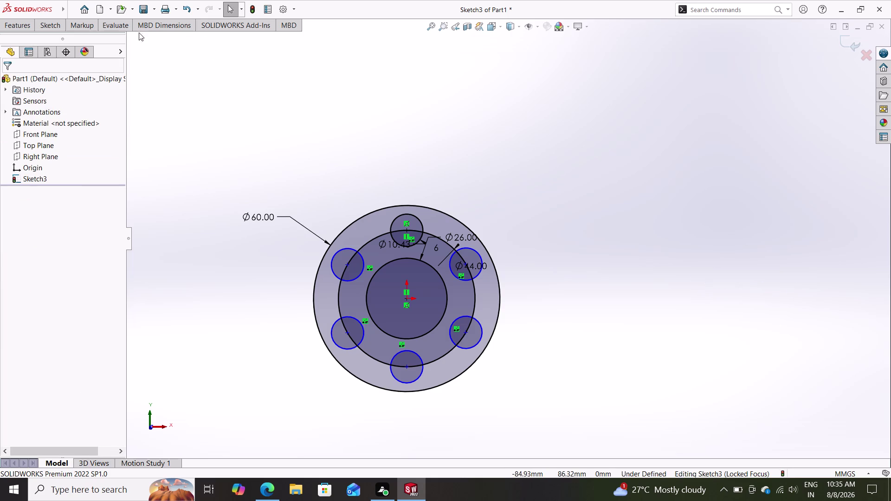
double_click(52, 28)
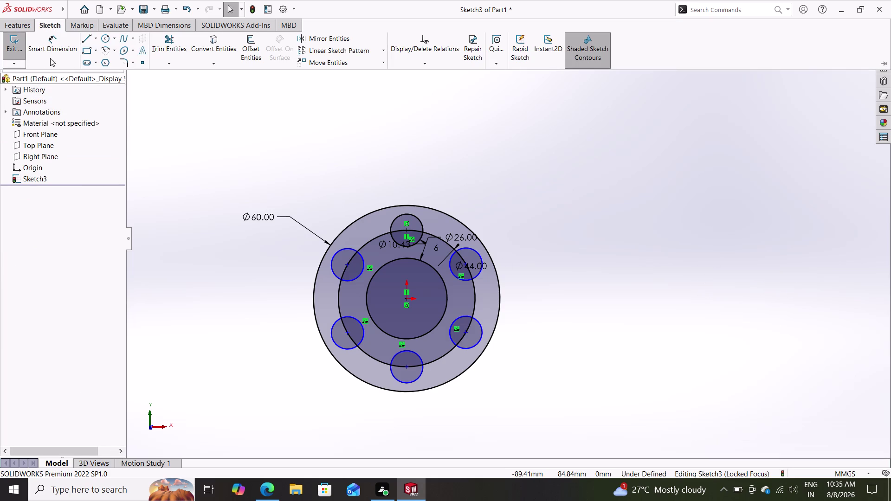
double_click(84, 36)
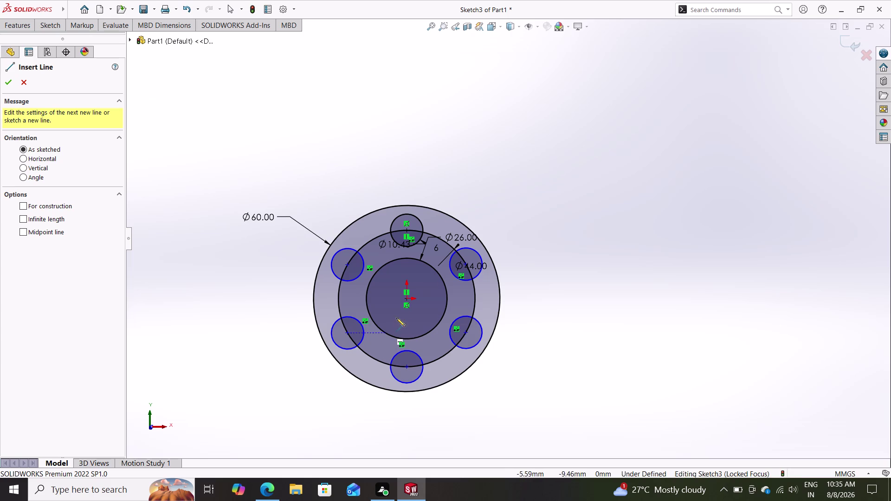
click(408, 300)
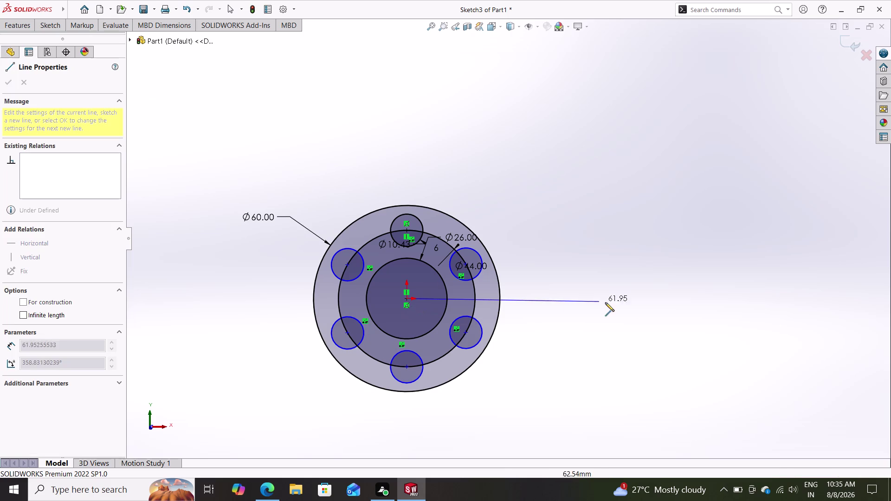
click(635, 301)
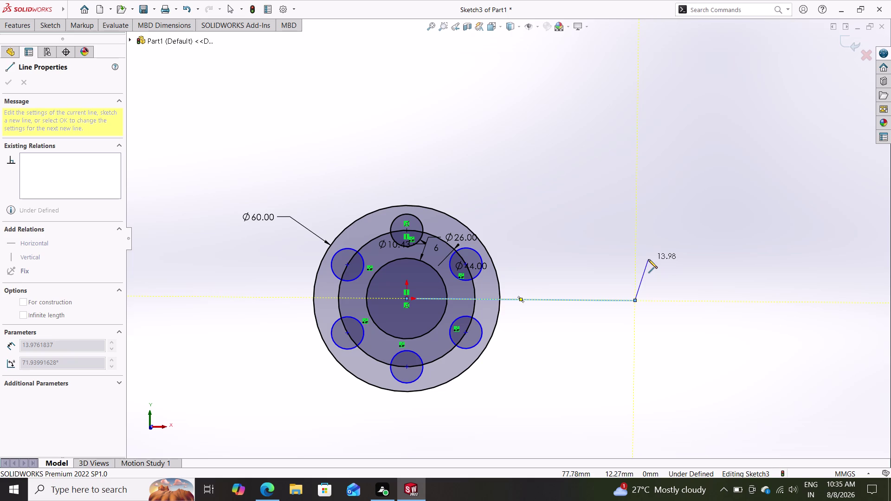
key(Escape)
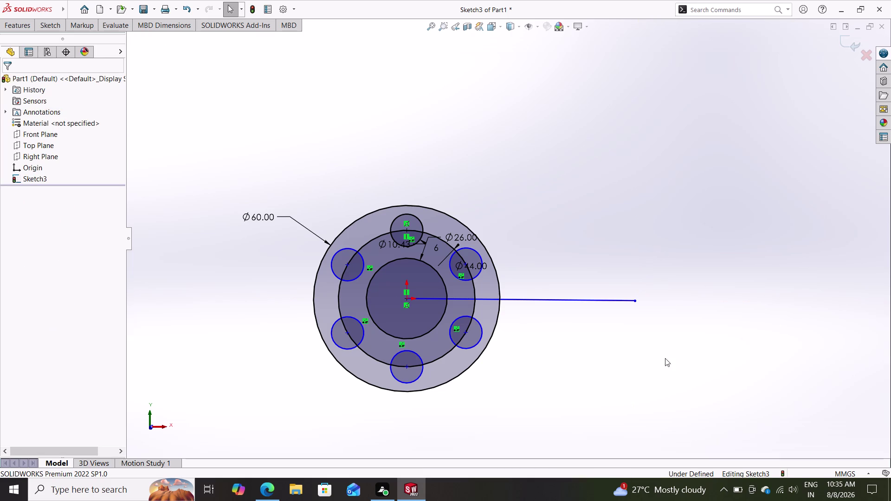
click(404, 298)
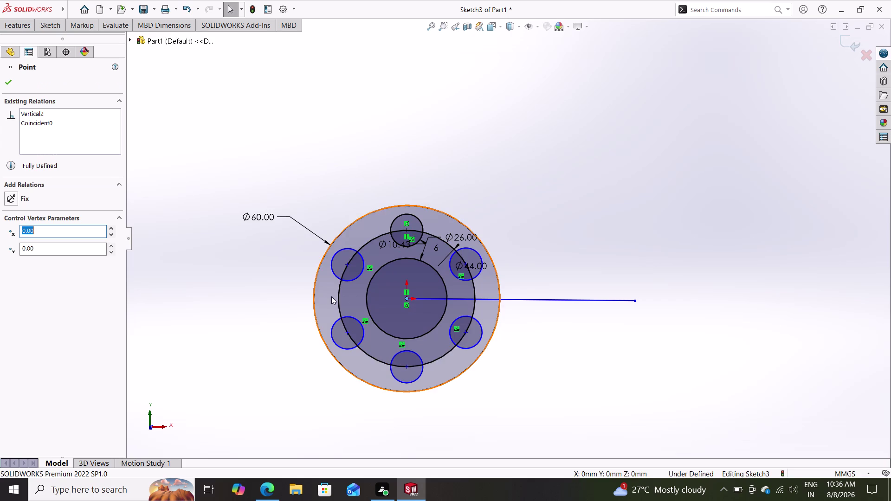
Select the line's right endpoint and reopen Sketch3 for editing.
click(406, 297)
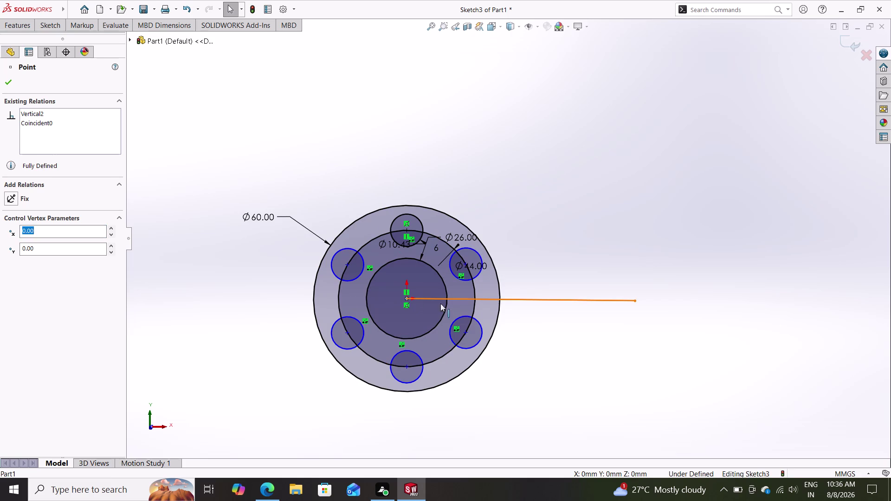
click(405, 297)
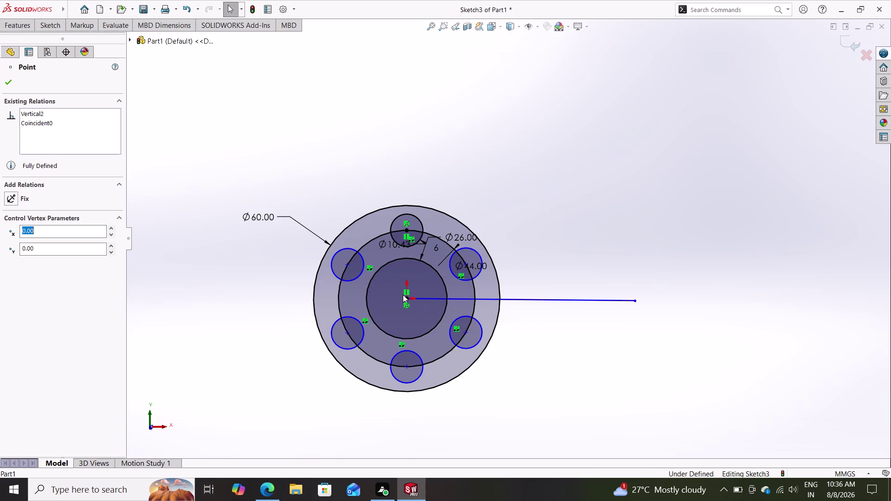
click(639, 299)
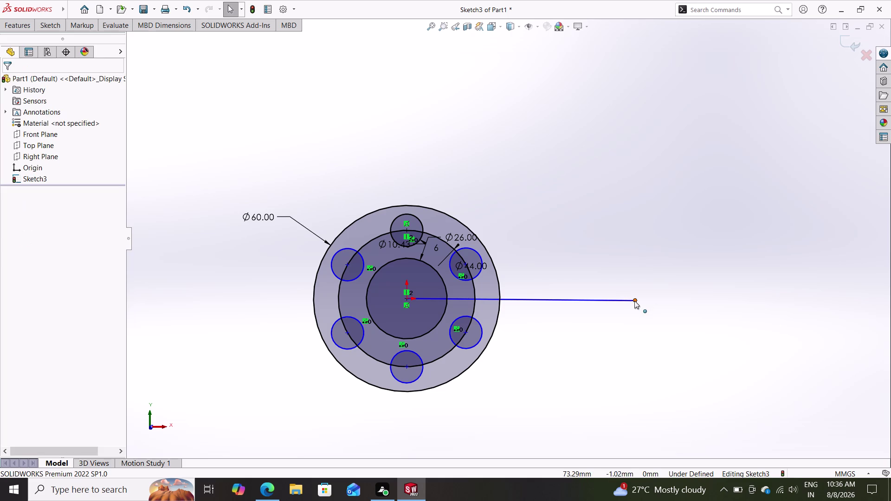
click(635, 301)
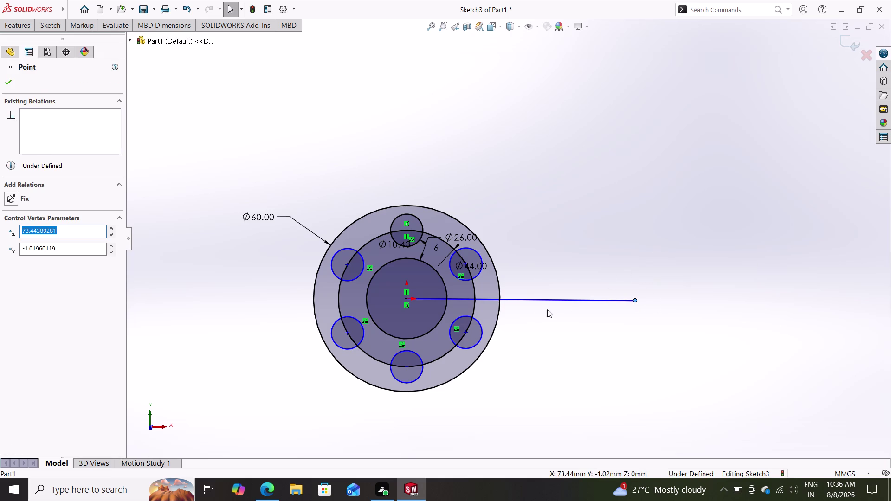
double_click(639, 301)
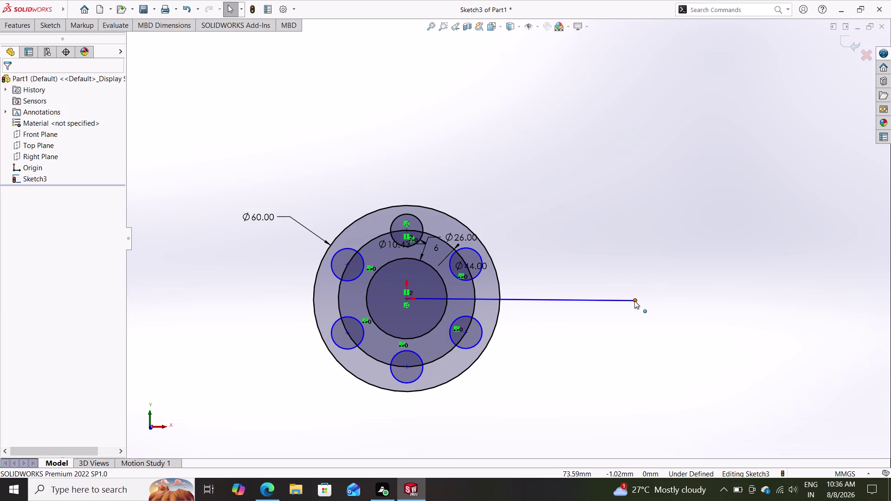
triple_click(634, 301)
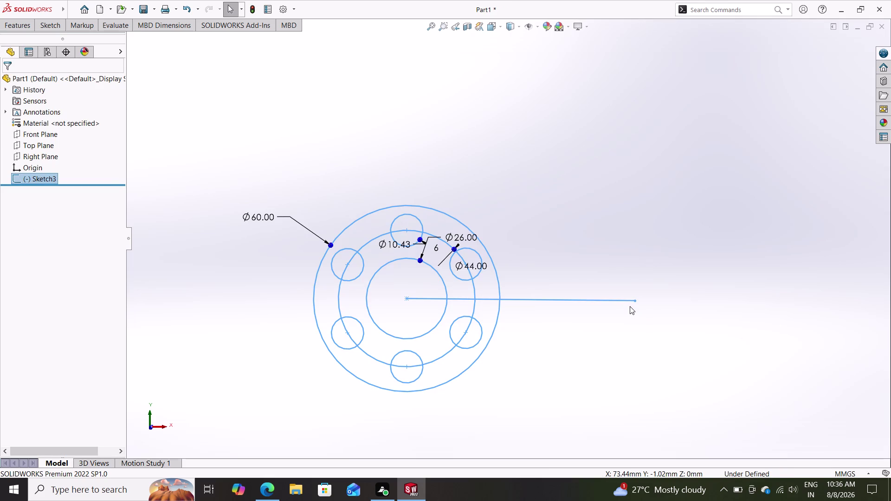
double_click(632, 301)
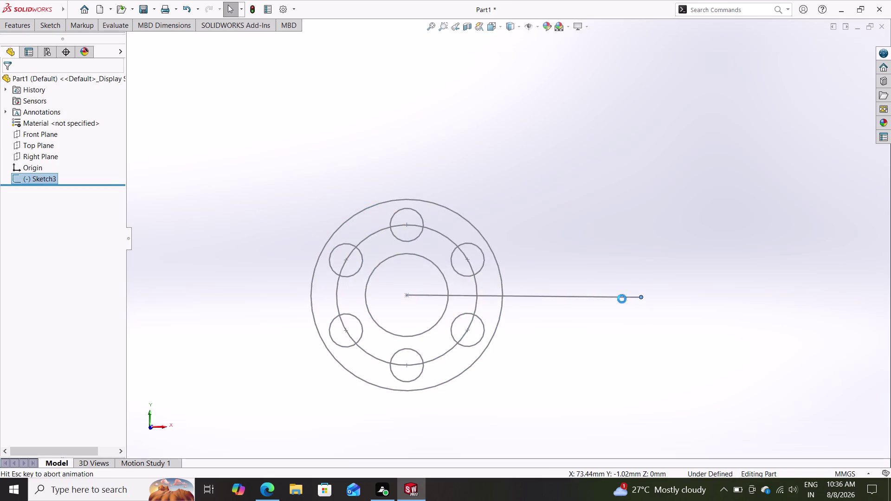
Drag the line's outer end level with the origin, about 74 mm along X.
click(566, 303)
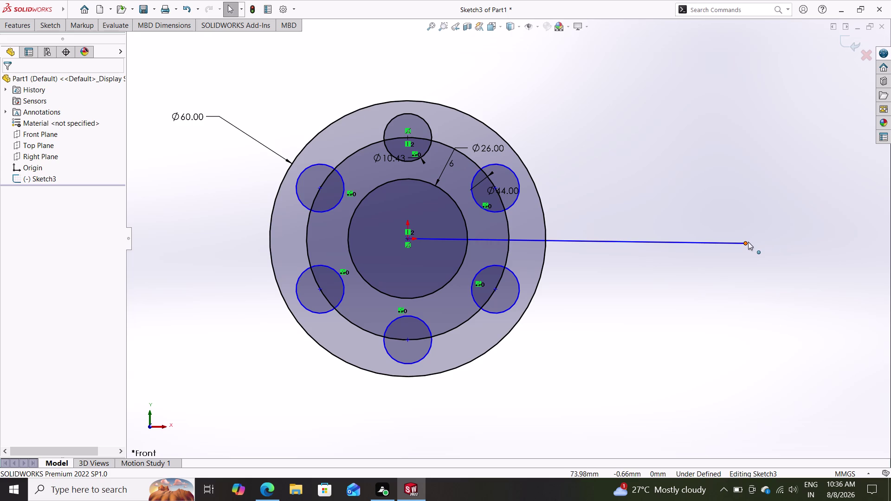
double_click(749, 242)
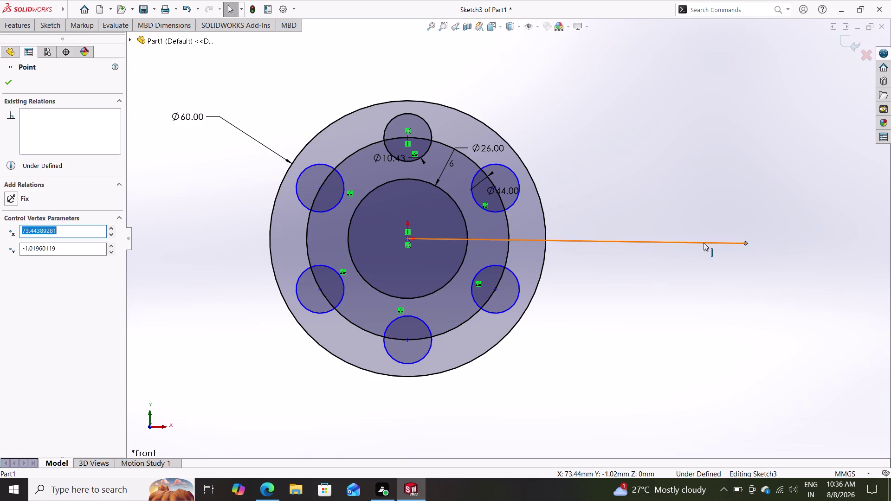
drag(744, 242, 707, 239)
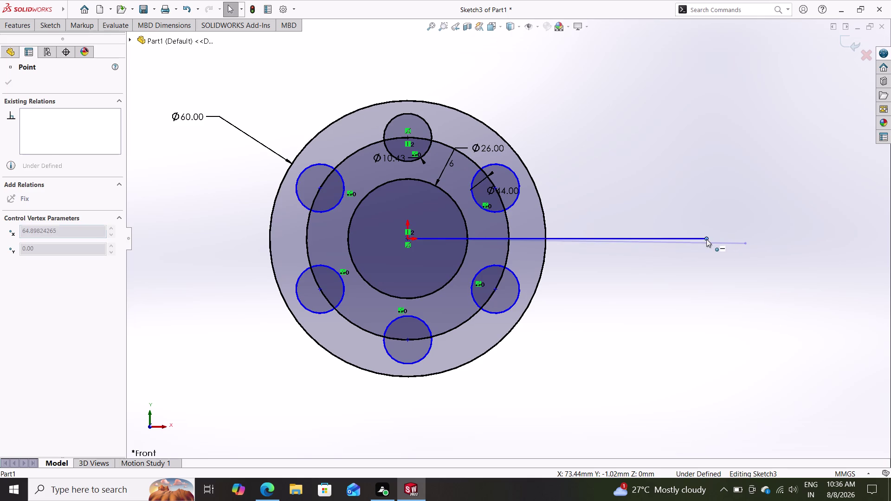
drag(707, 239, 748, 242)
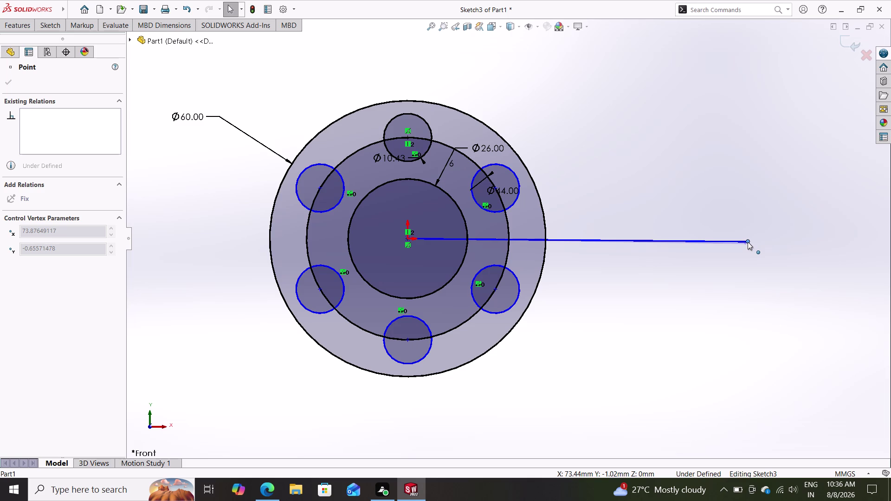
drag(748, 242, 748, 242)
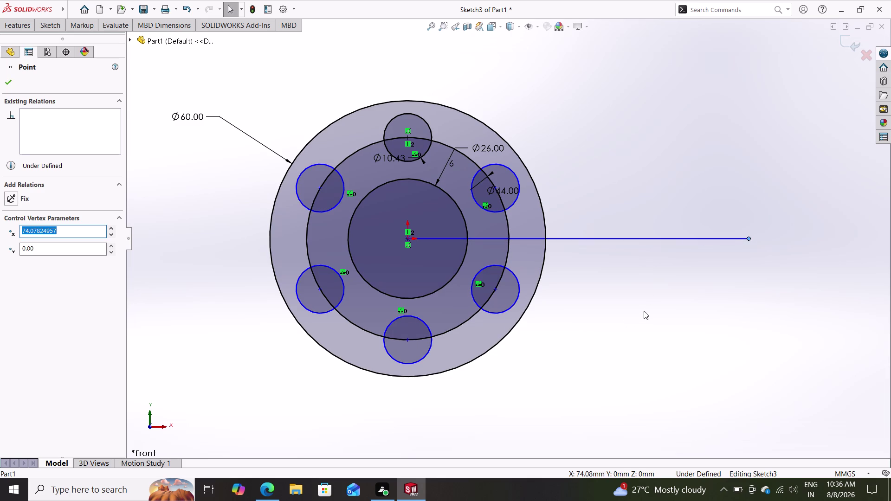
key(Escape)
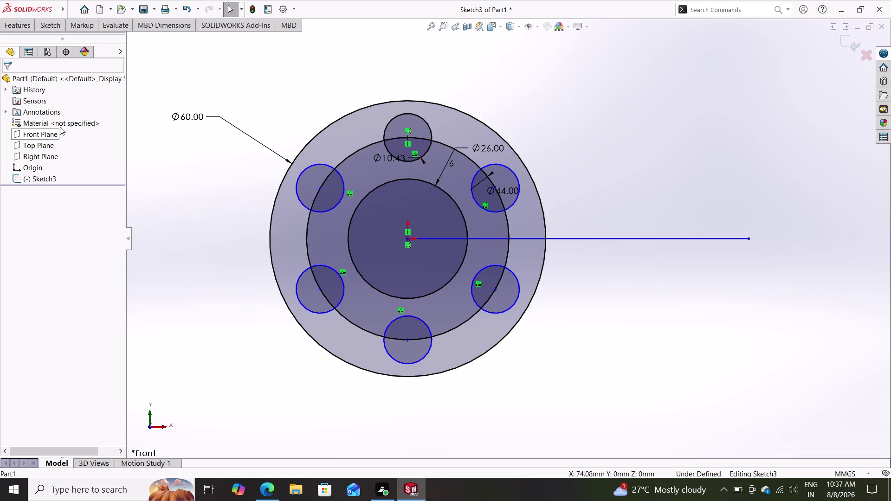
Start the Line tool from the Sketch ribbon, then cancel it without drawing.
click(54, 29)
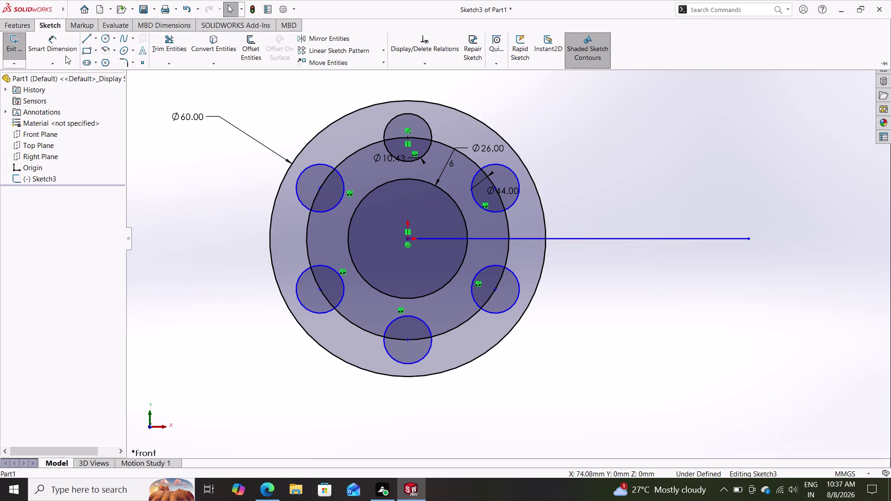
click(91, 39)
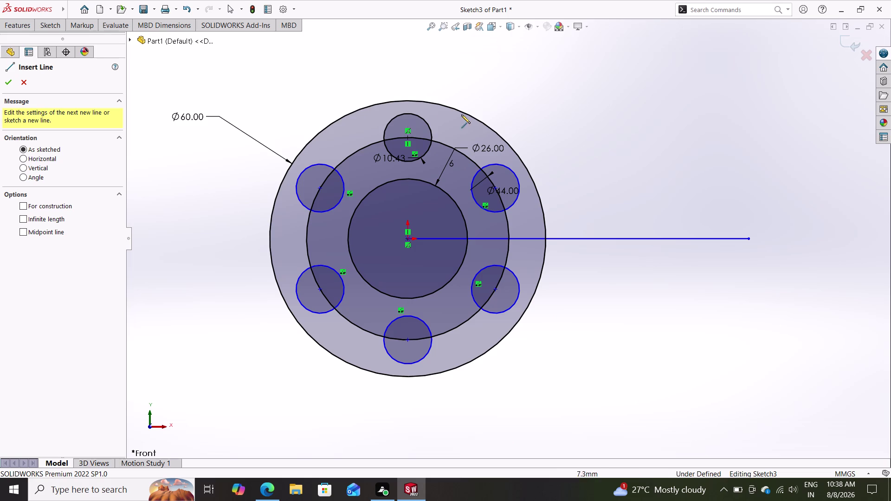
key(Escape)
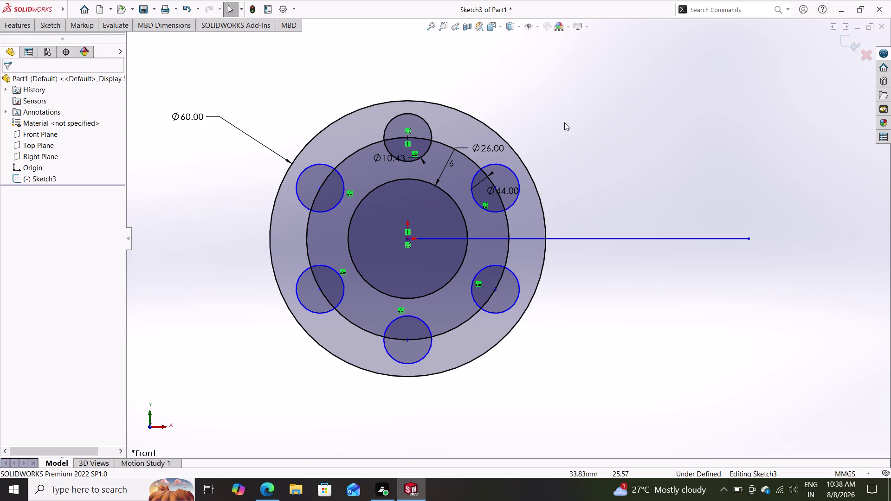
Draw a separate circle about 32 mm across, centred above-right of the hub near (63, 80).
click(52, 22)
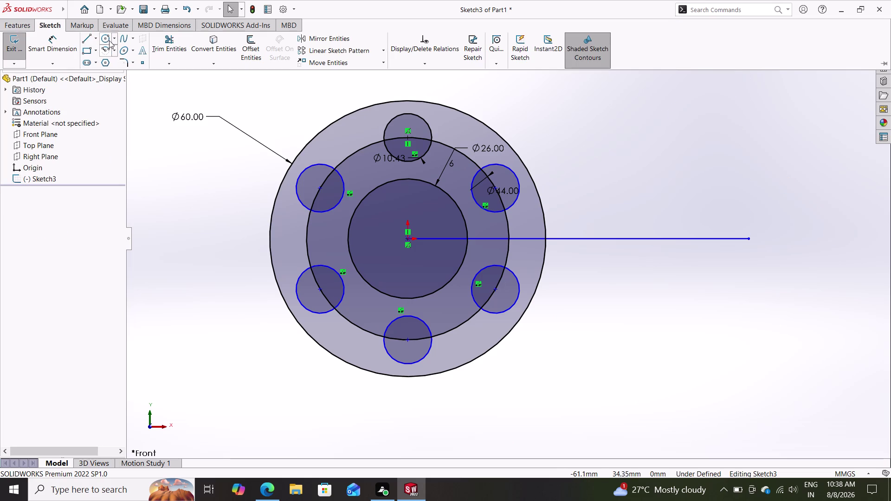
click(108, 40)
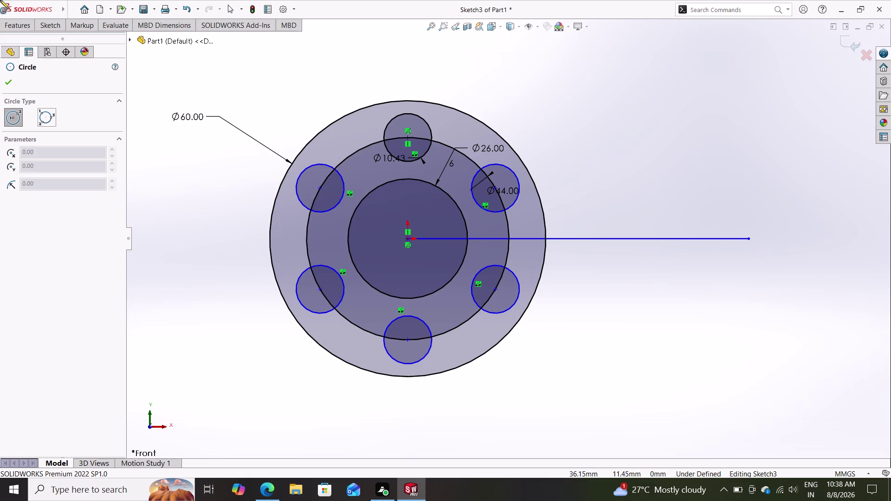
scroll(down, 3)
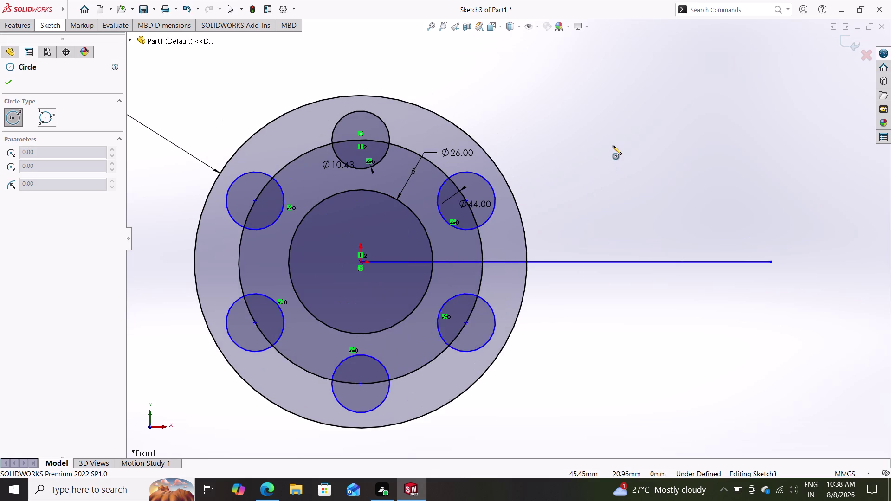
scroll(up, 3)
scroll(up, 3)
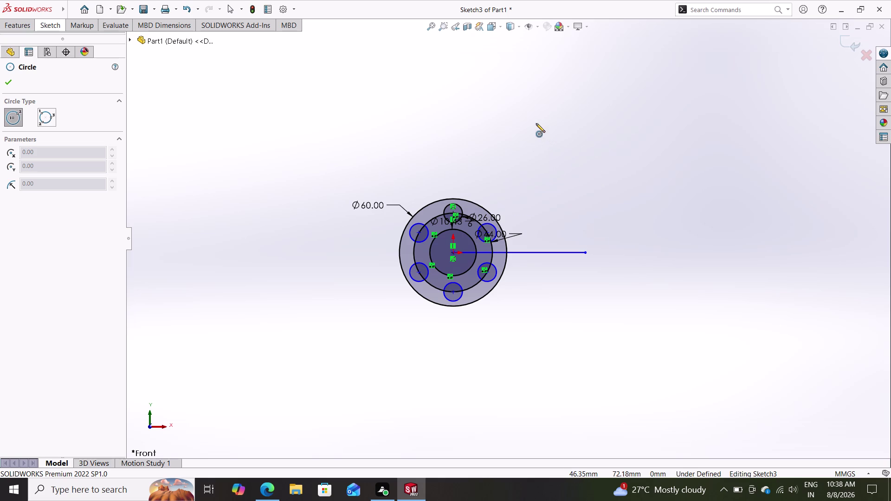
click(566, 109)
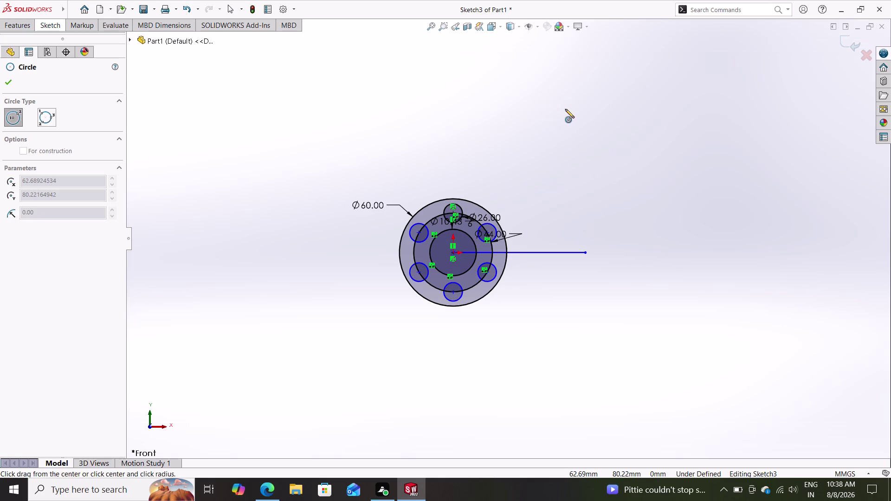
click(583, 129)
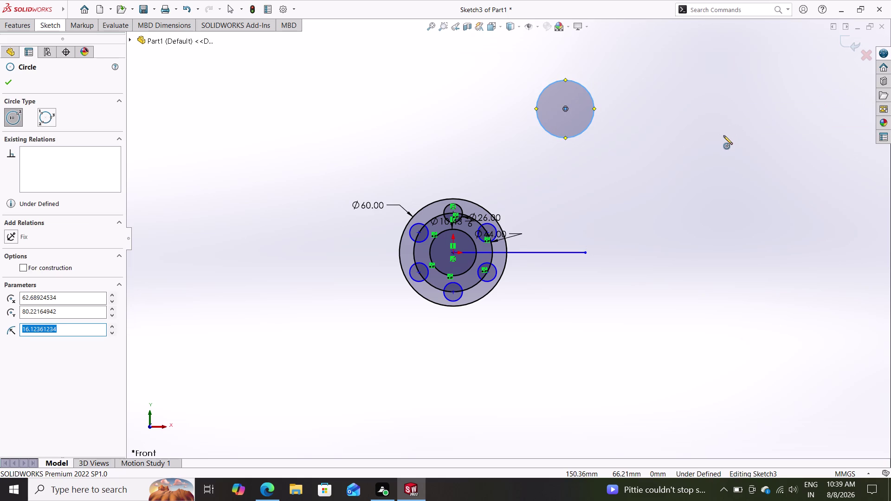
key(Escape)
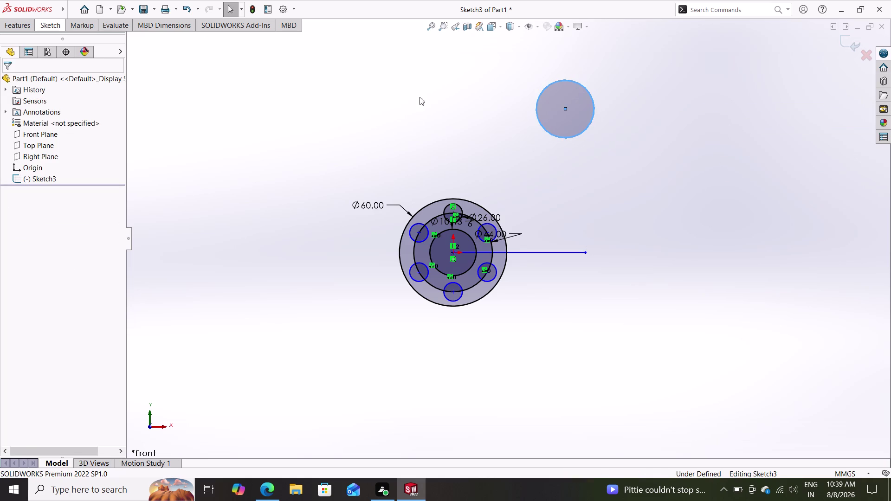
Dimension the separate circle above the hub to a 44 mm diameter with Smart Dimension.
click(44, 30)
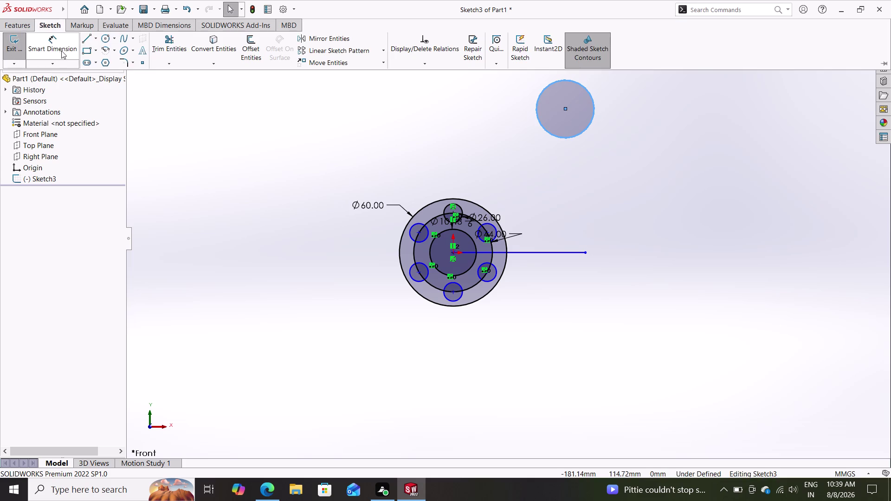
click(54, 43)
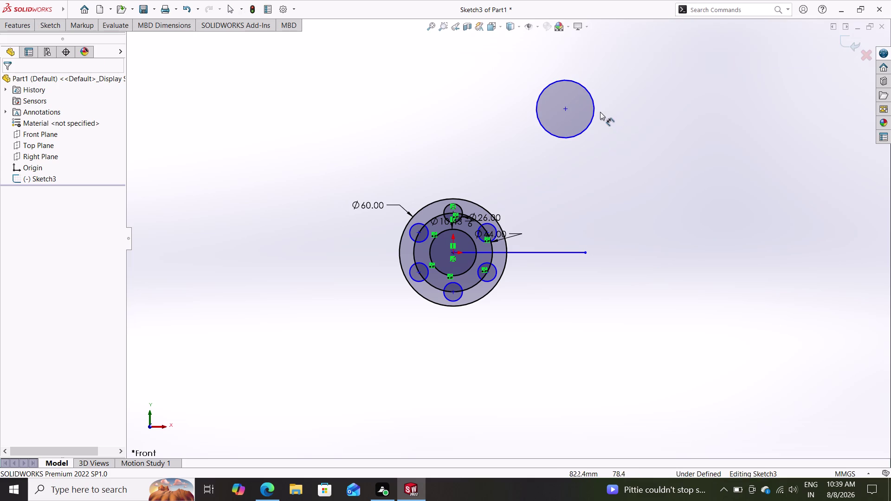
click(595, 108)
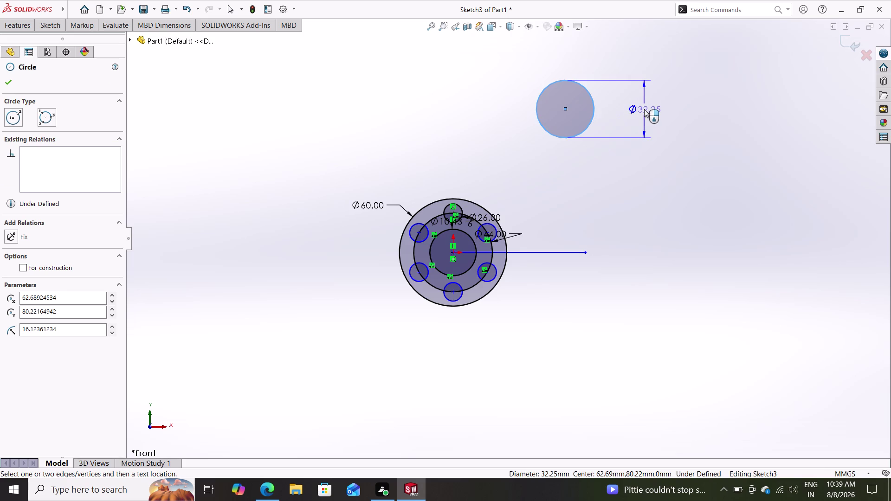
click(643, 110)
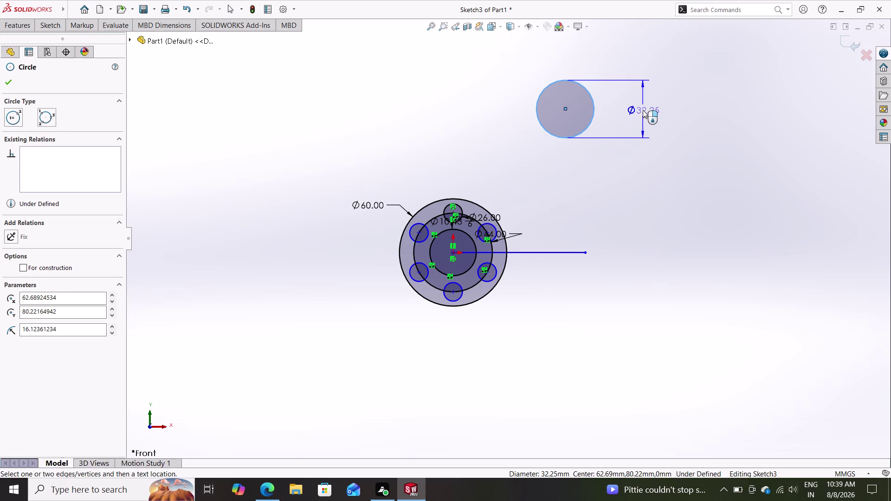
text(4)
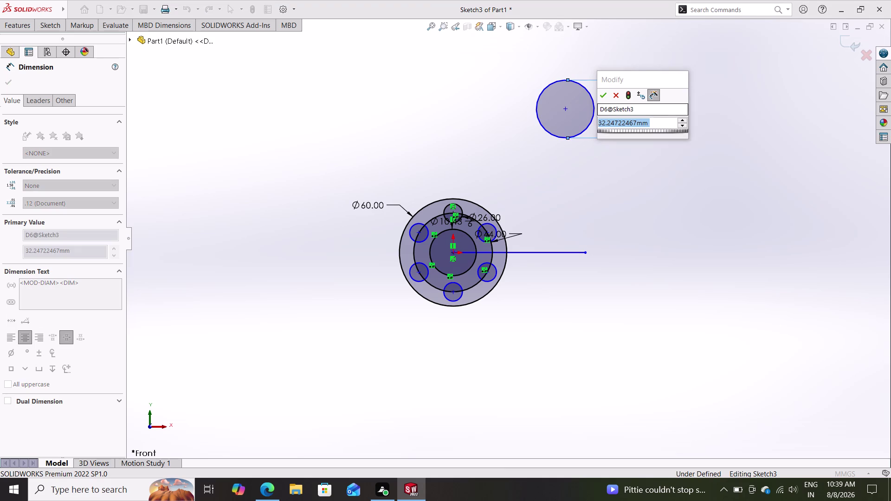
text(4)
key(Return)
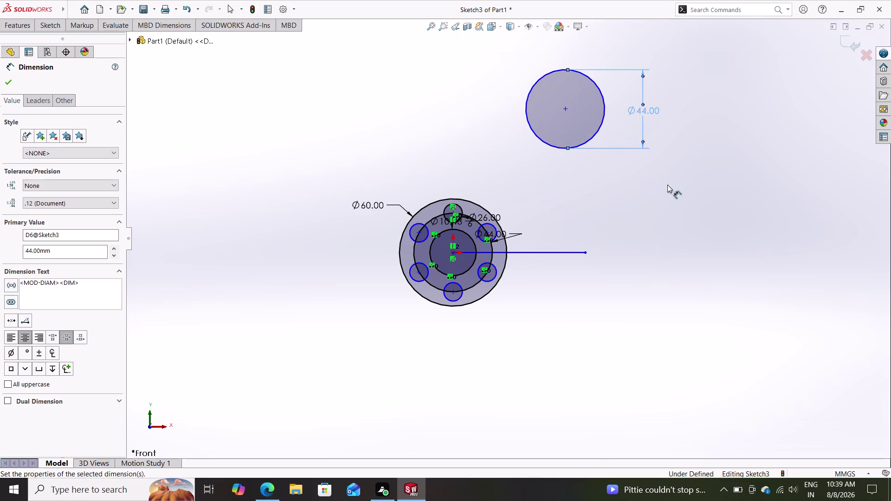
key(Escape)
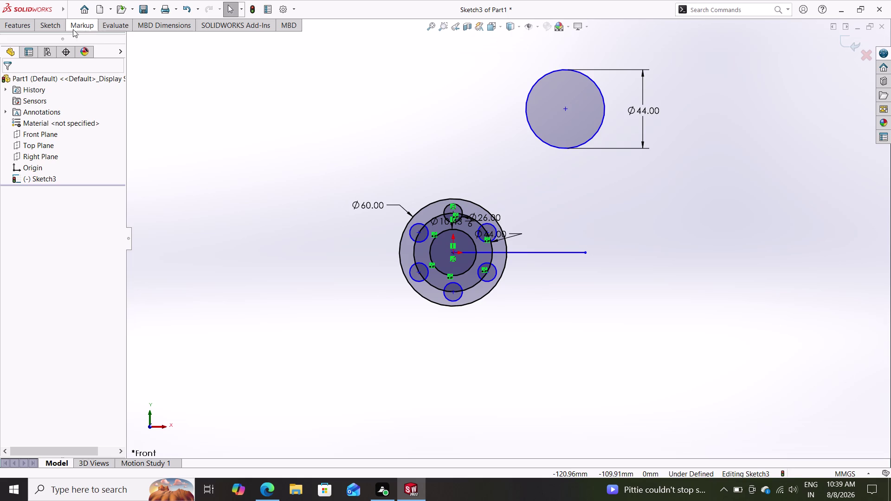
click(46, 31)
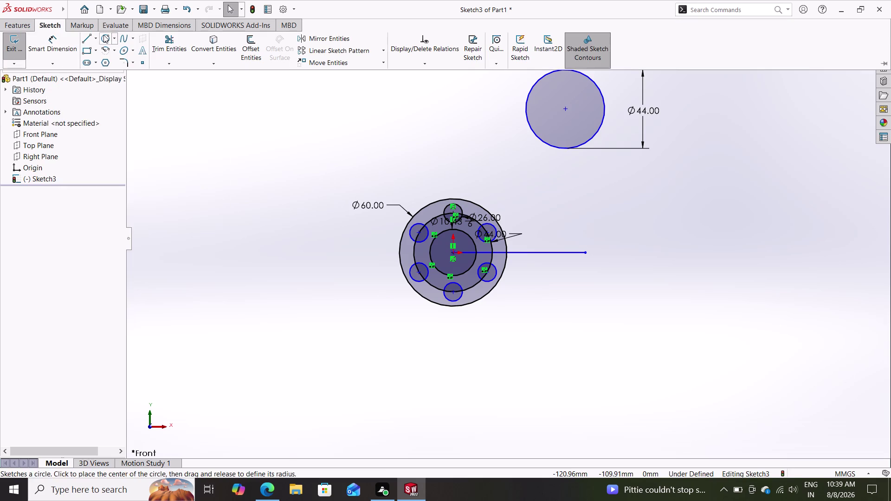
Dimension the new circle's centre 90 mm above the horizontal line's outer end.
click(43, 43)
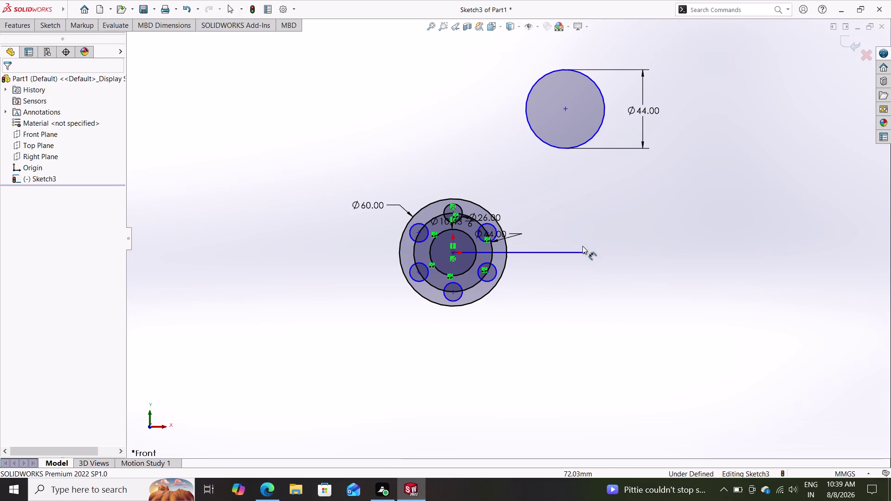
click(584, 252)
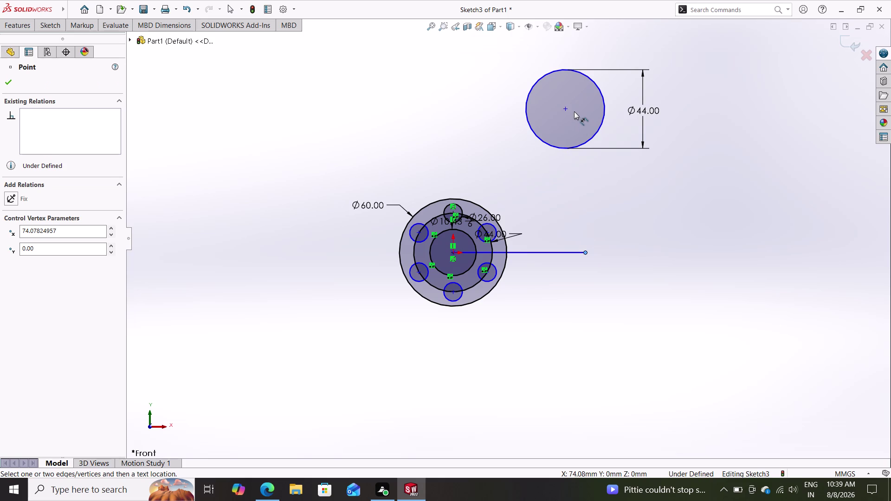
double_click(568, 109)
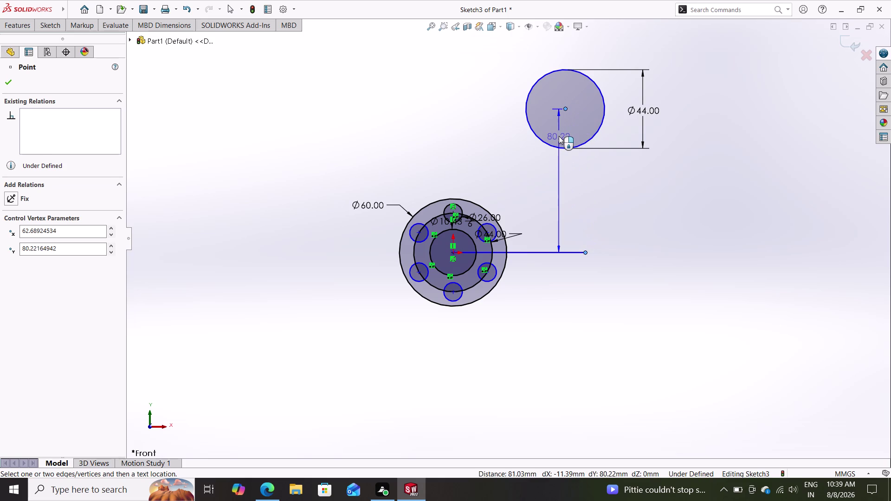
click(552, 170)
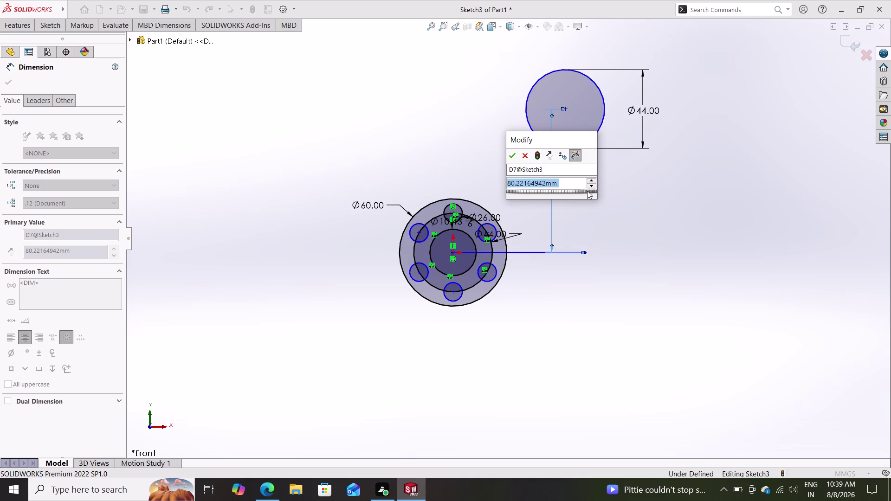
text(90)
key(Return)
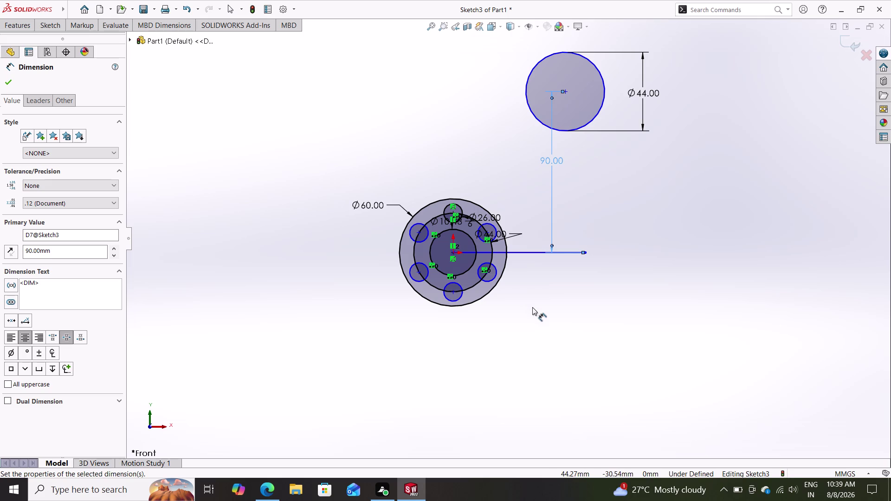
key(Escape)
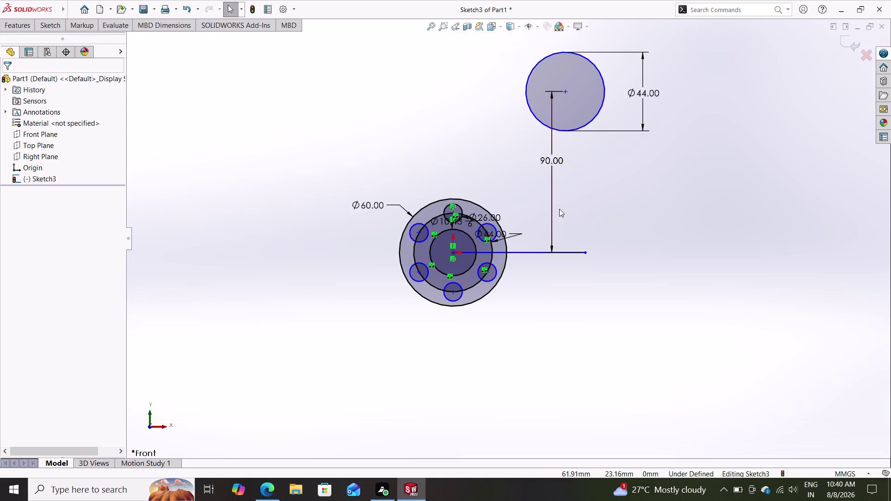
click(533, 252)
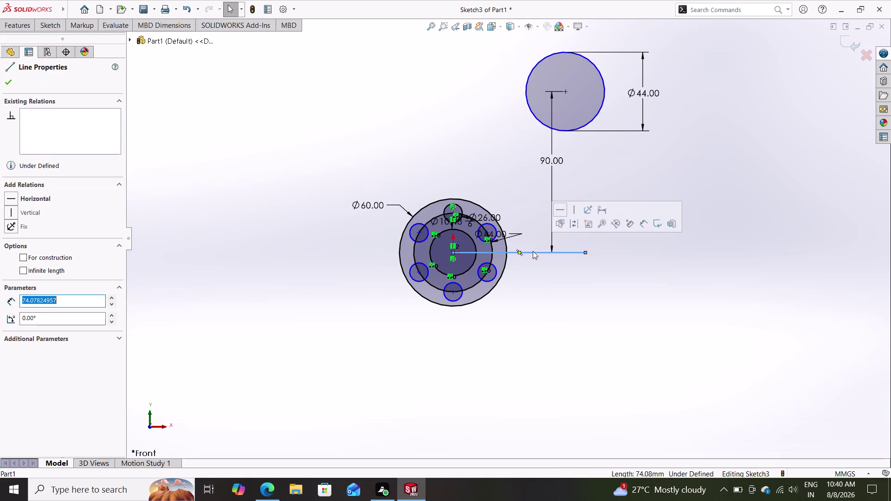
Convert the horizontal line from the hub centre into construction geometry.
click(571, 227)
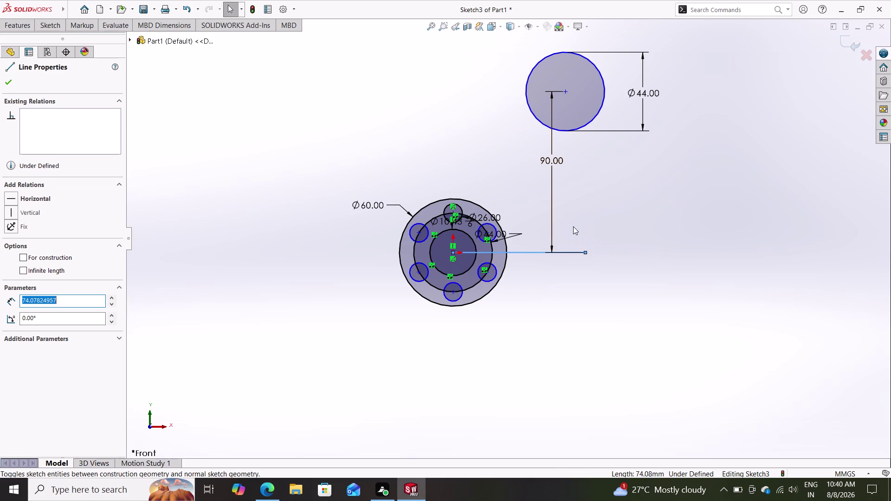
click(538, 251)
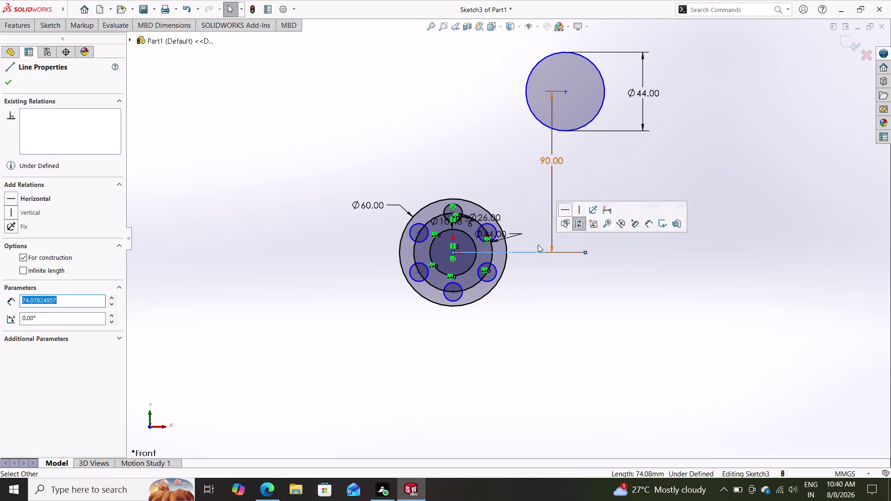
key(Escape)
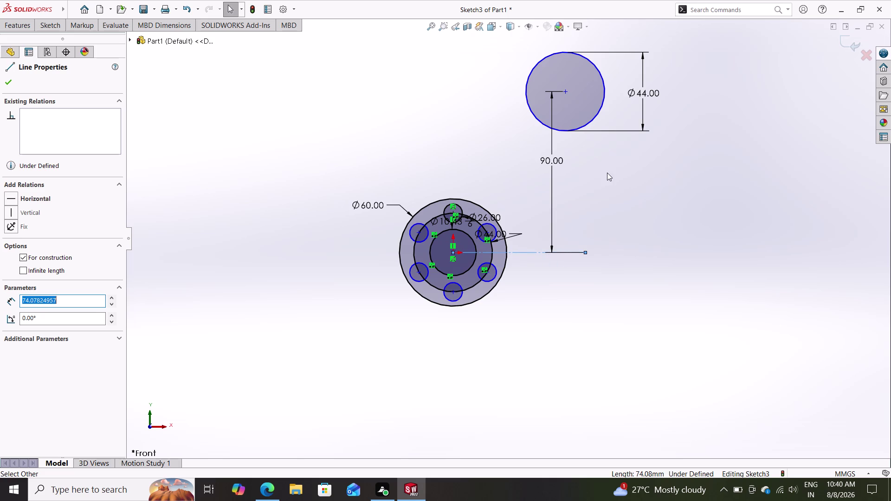
Start a new line at the hub centre with the L shortcut.
key(l)
key(Return)
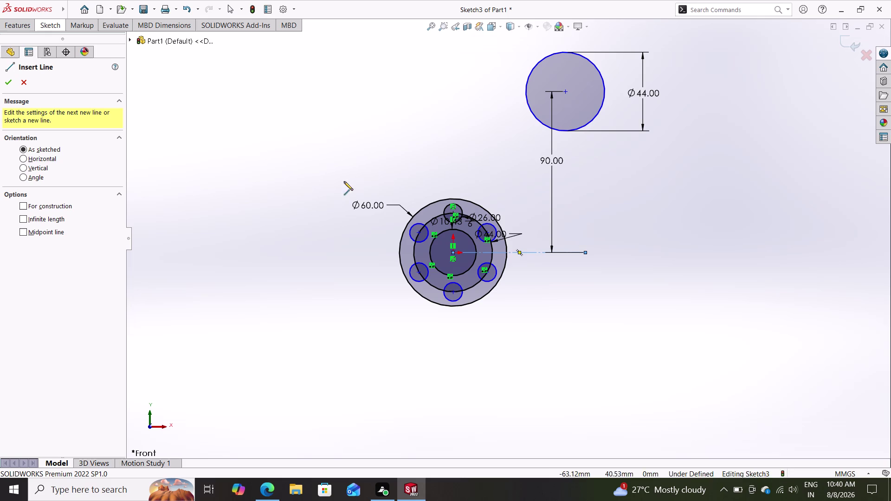
click(454, 255)
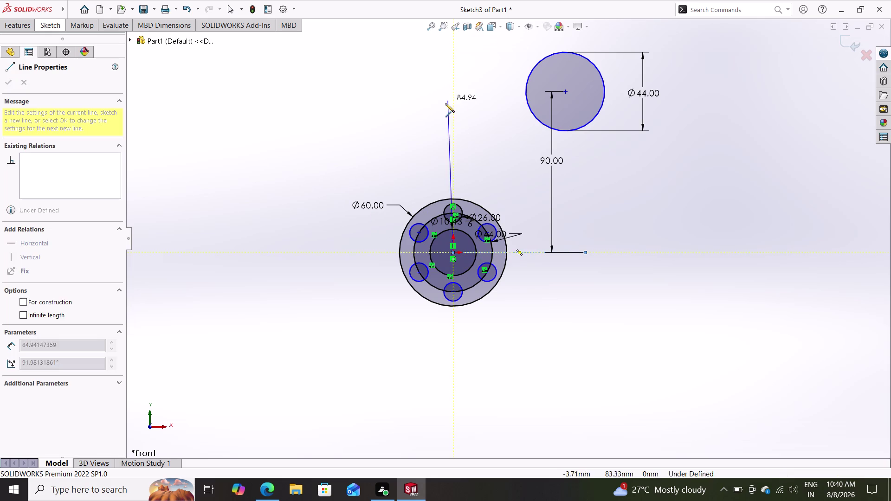
Draw a vertical line from the hub centre up to well above the hub.
click(454, 75)
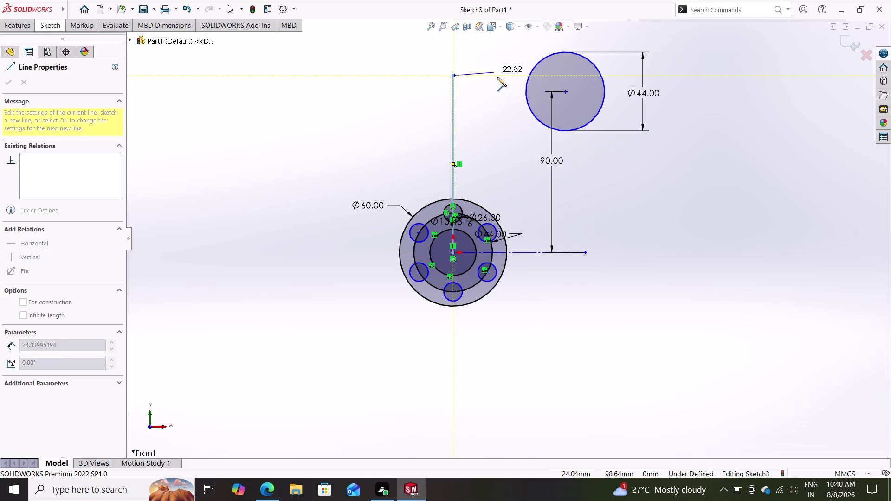
key(Escape)
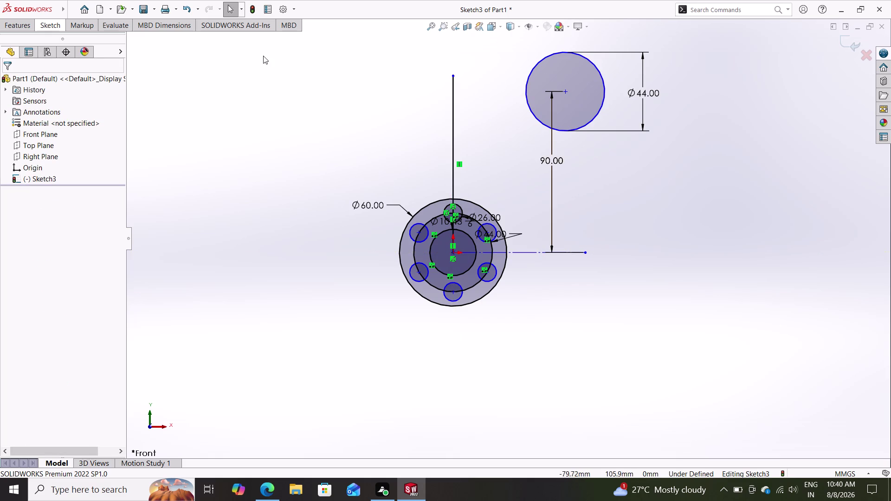
click(45, 23)
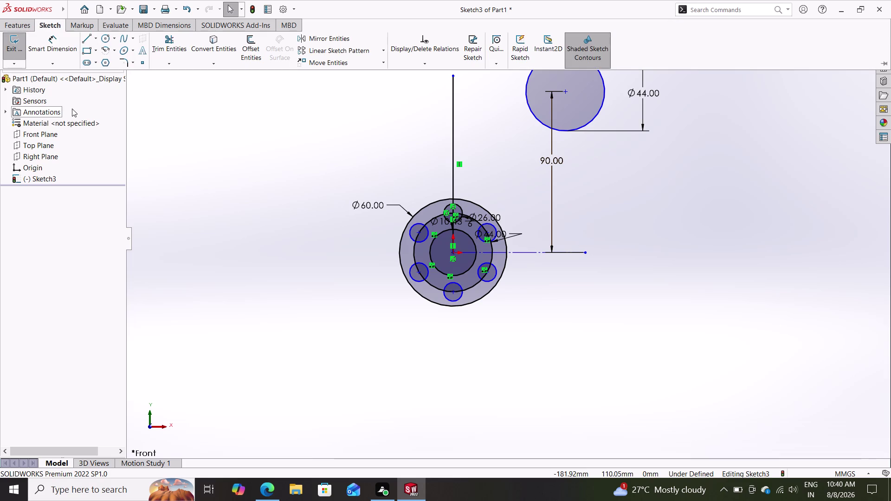
click(45, 48)
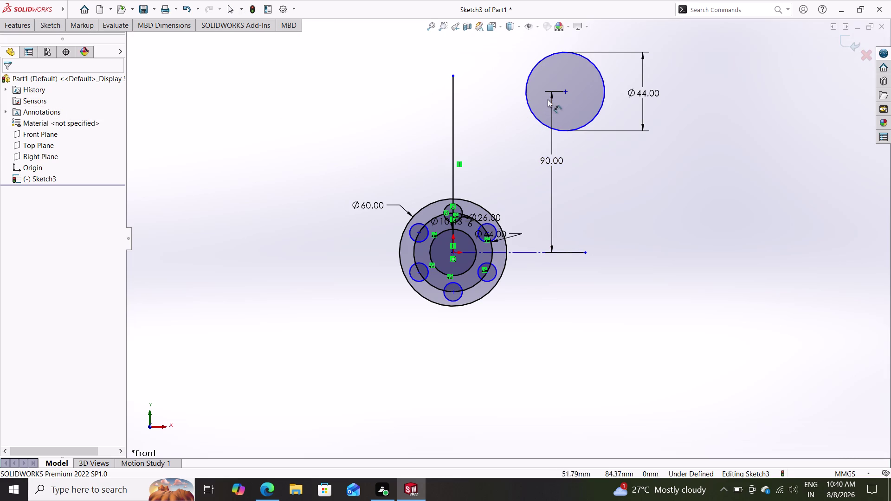
Dimension the 44 mm circle's centre 30 mm from the vertical line.
double_click(565, 92)
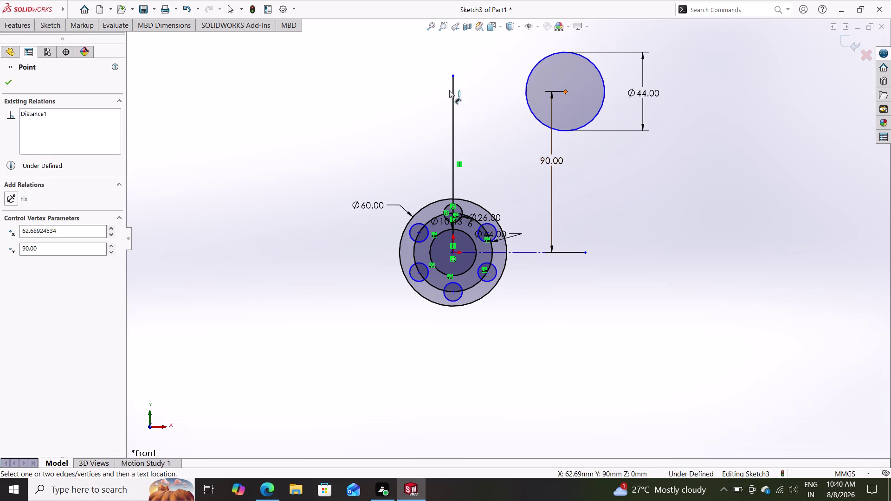
click(455, 100)
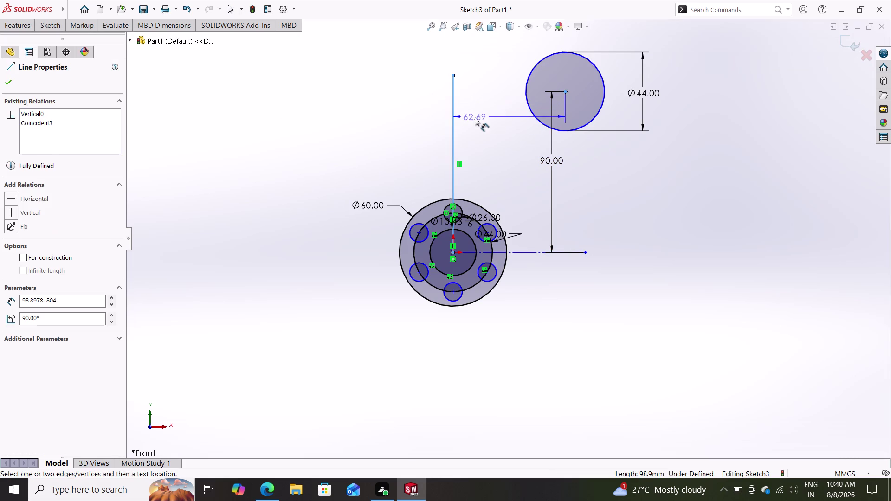
click(484, 125)
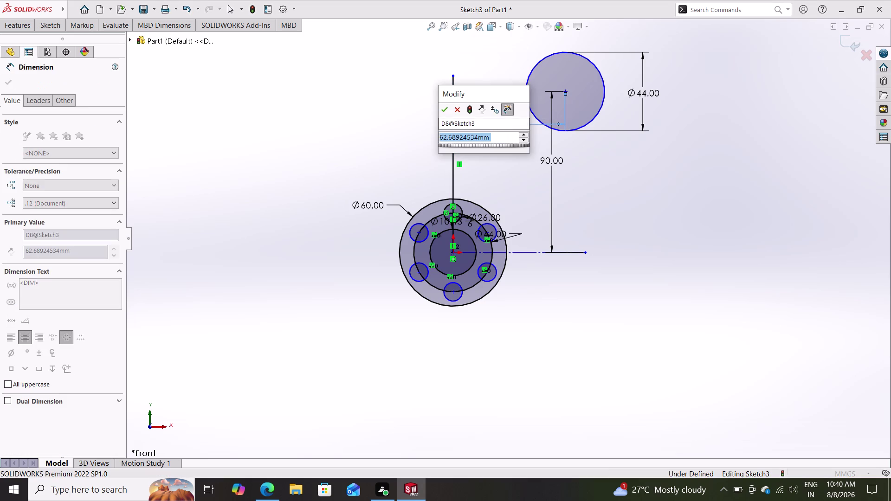
text(30)
key(Return)
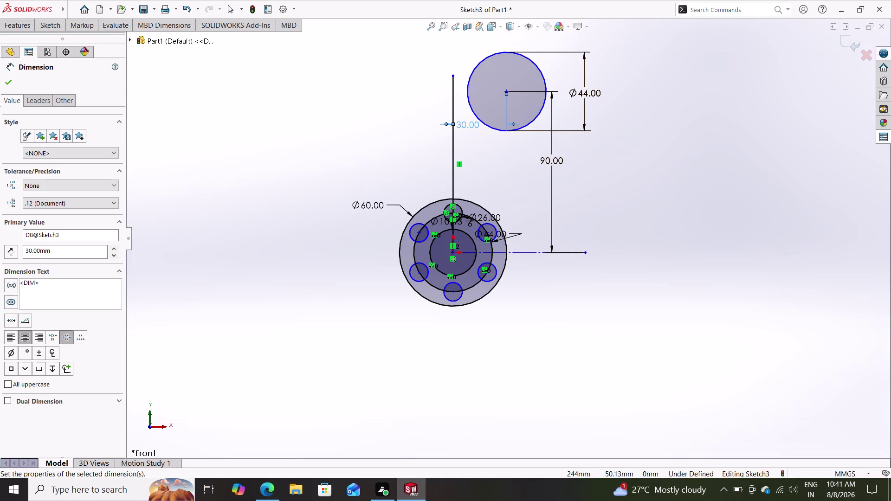
key(Escape)
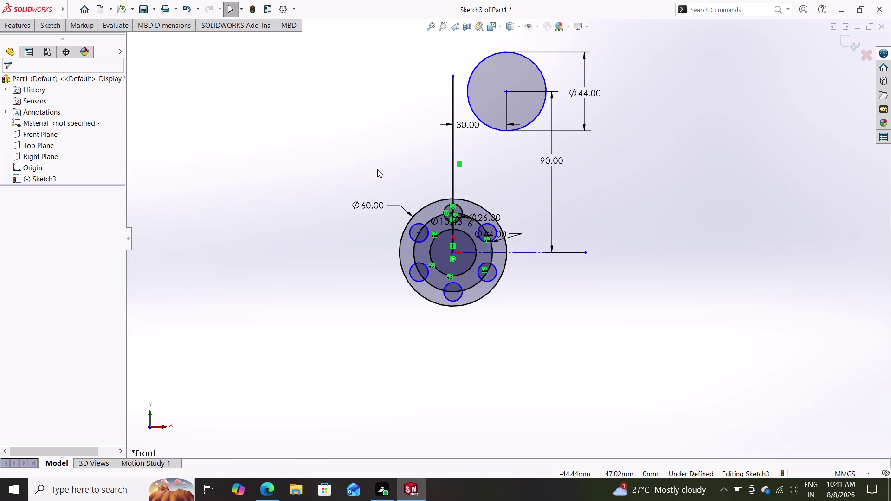
Draw a line from the Ø60 hub circle to the Ø44 circle's edge, then make the vertical line construction.
key(l)
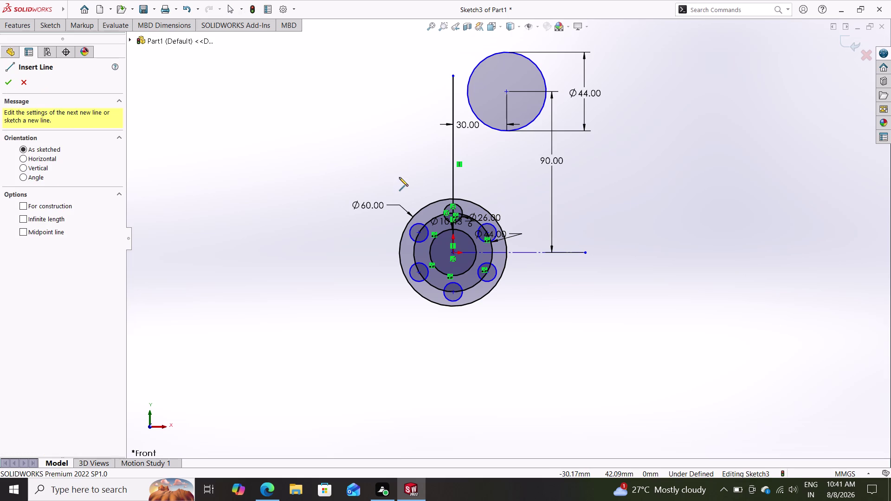
click(508, 253)
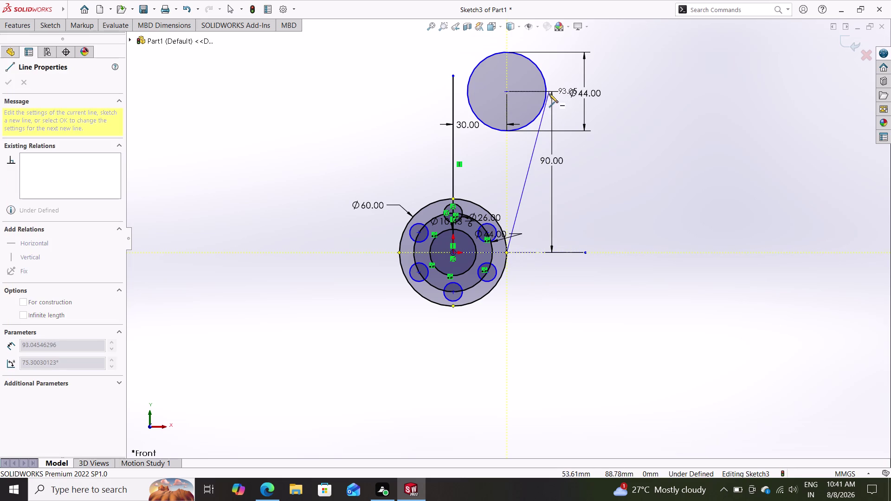
click(546, 92)
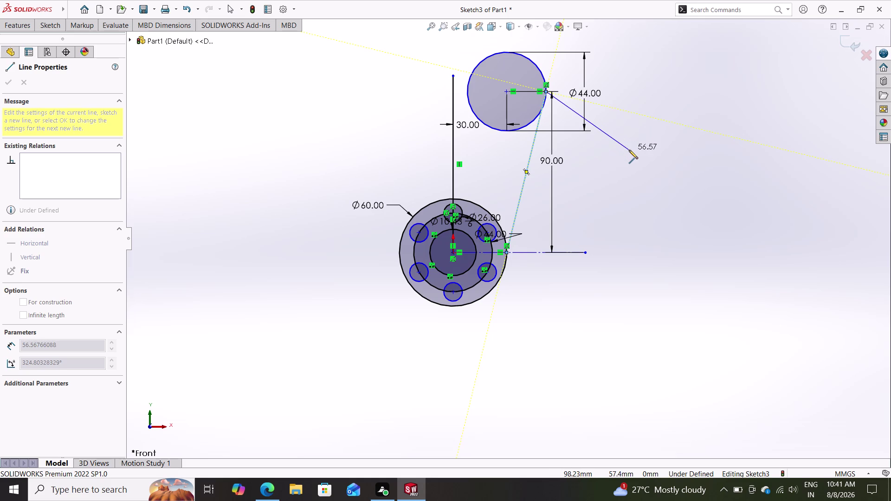
key(Escape)
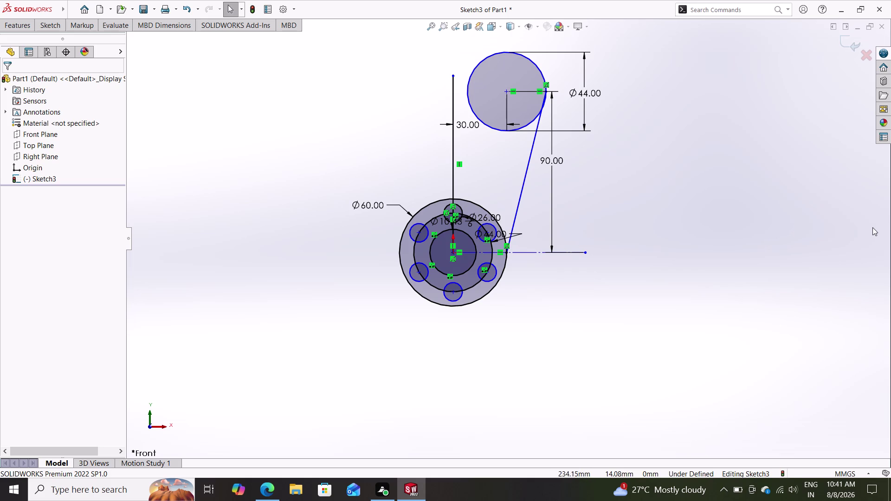
click(451, 164)
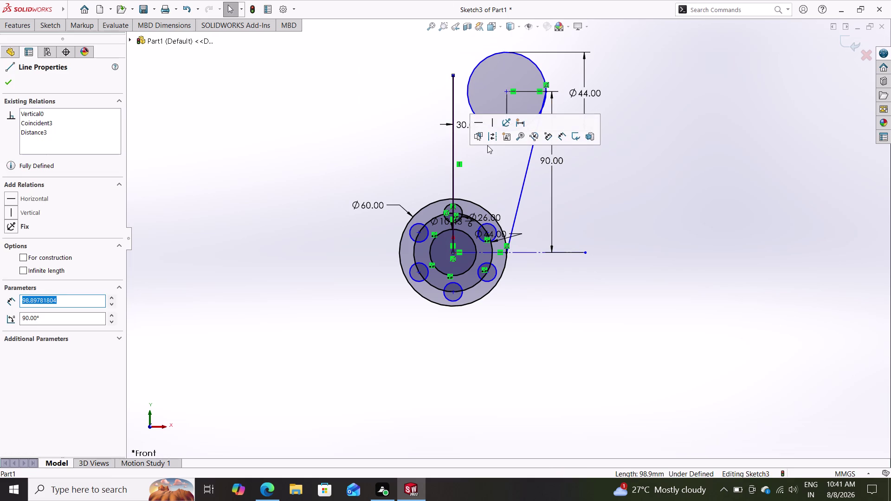
click(495, 138)
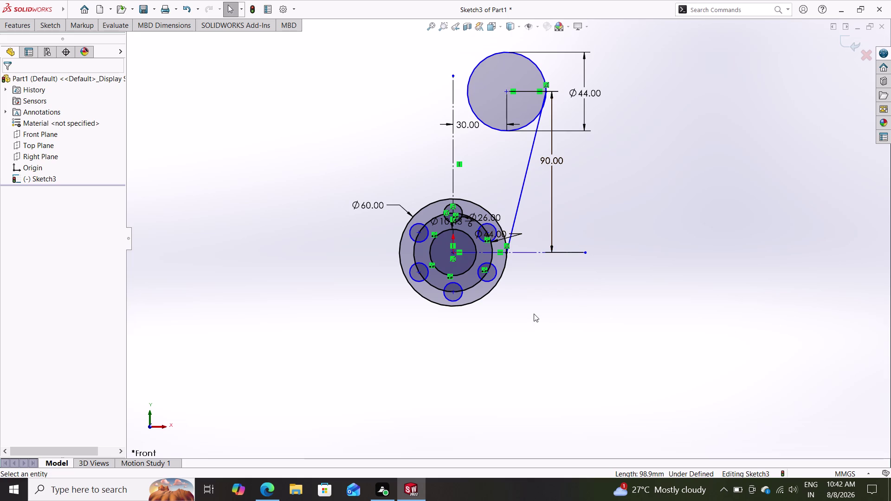
Mark the vertical line above the hub as construction geometry using the C shortcut.
key(c)
key(Return)
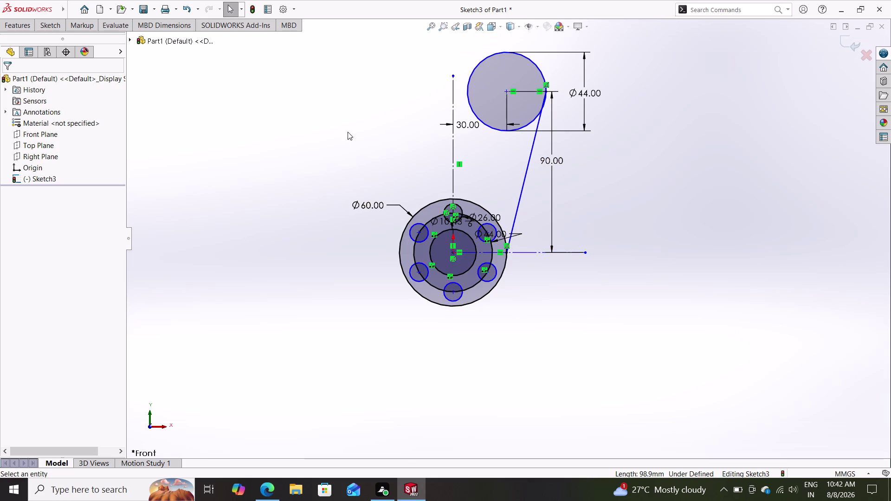
click(53, 28)
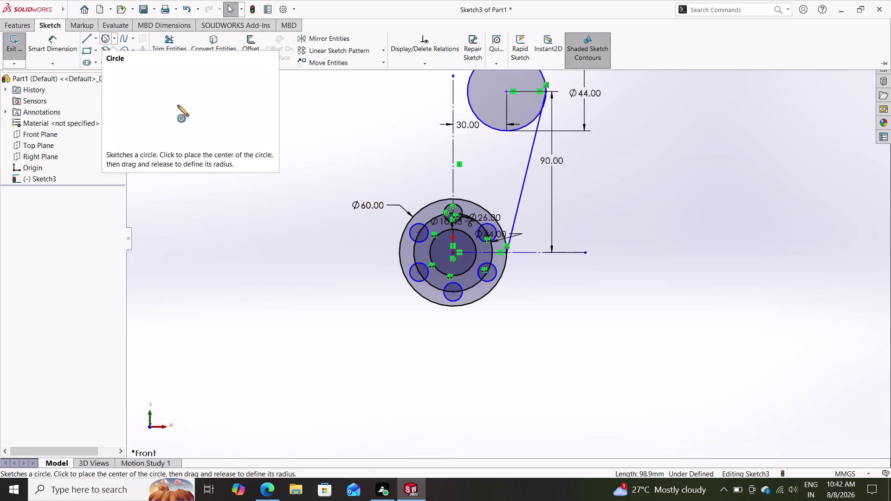
Sketch a circle left of the vertical line, level with the 44 mm circle.
click(101, 34)
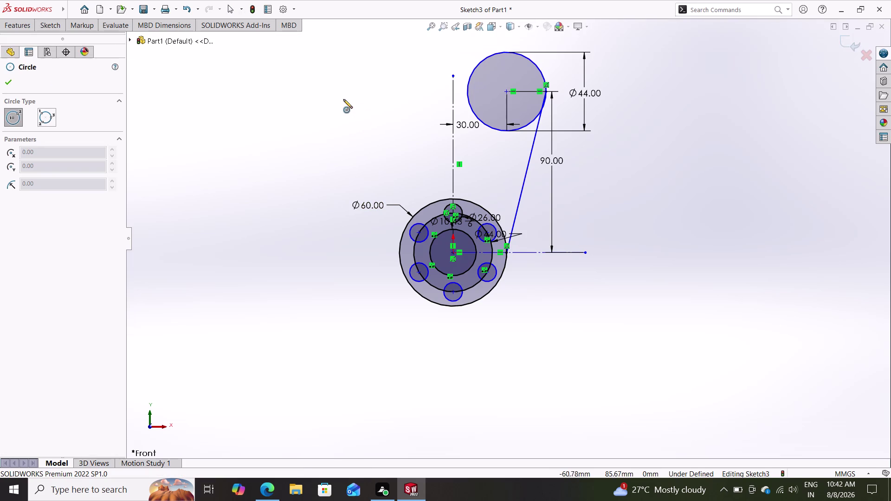
click(357, 91)
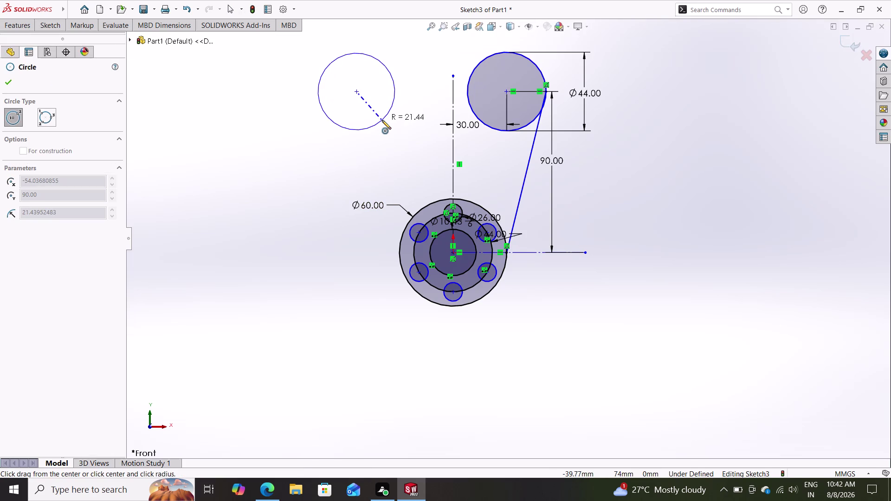
click(382, 120)
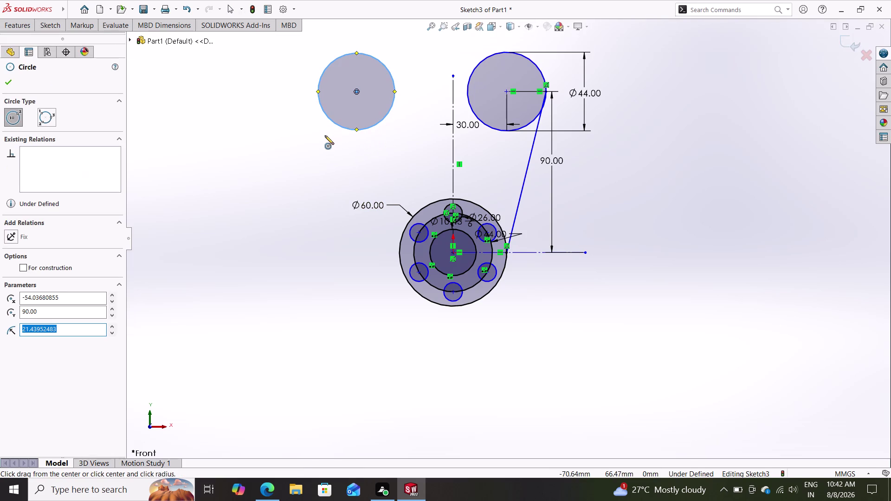
Add a diameter dimension below the new left circle.
click(53, 27)
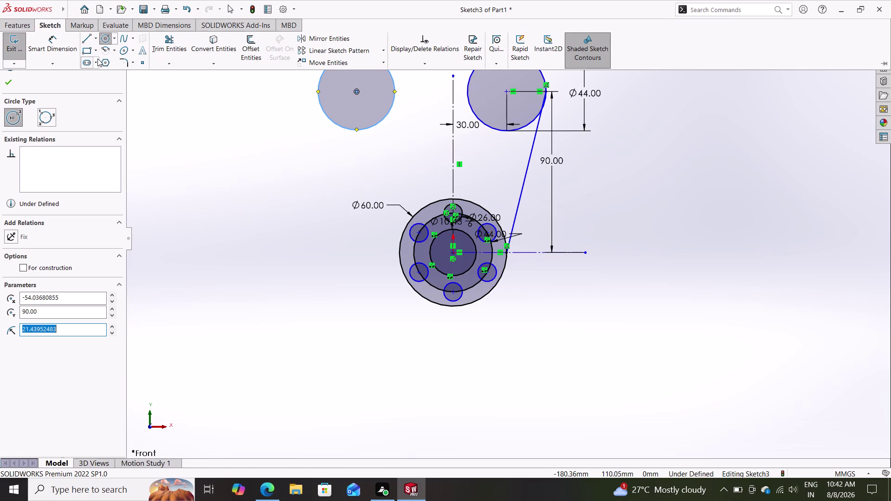
double_click(52, 50)
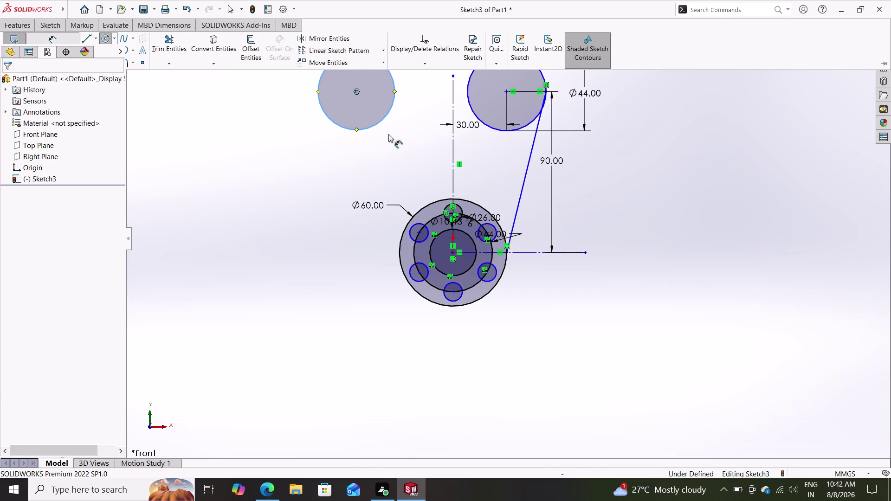
click(376, 123)
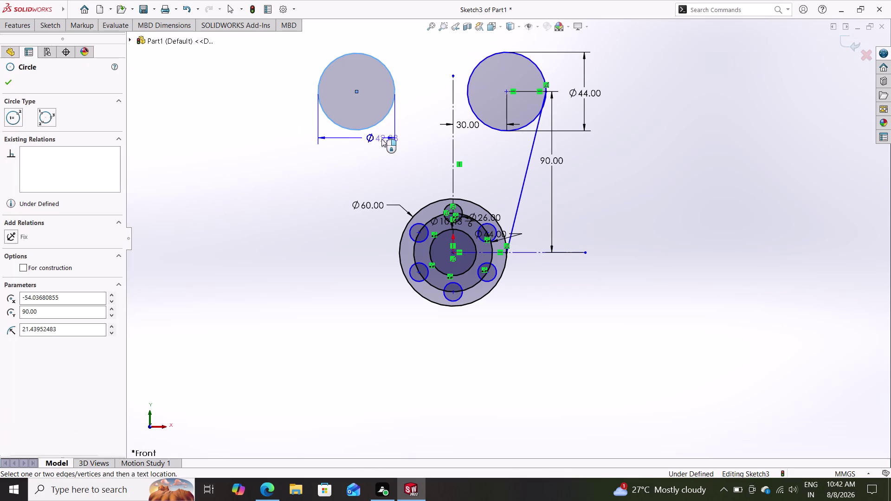
click(371, 150)
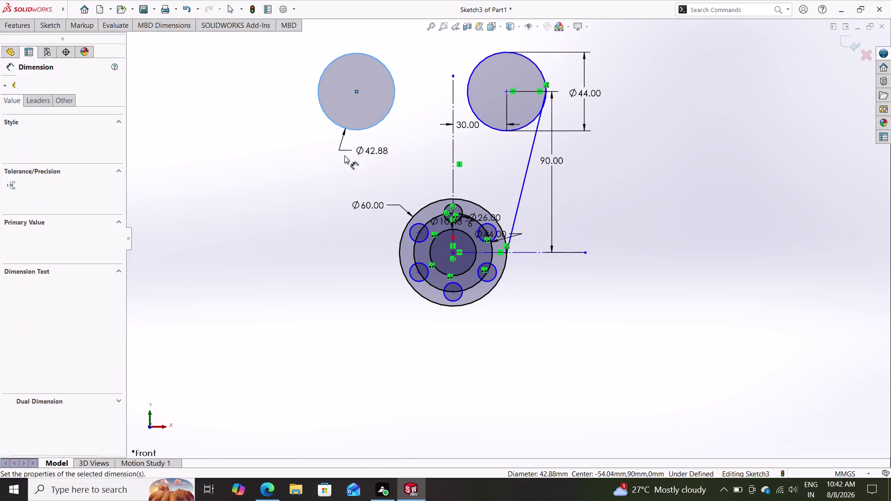
Enter 44 mm as the new left circle's diameter.
text(44)
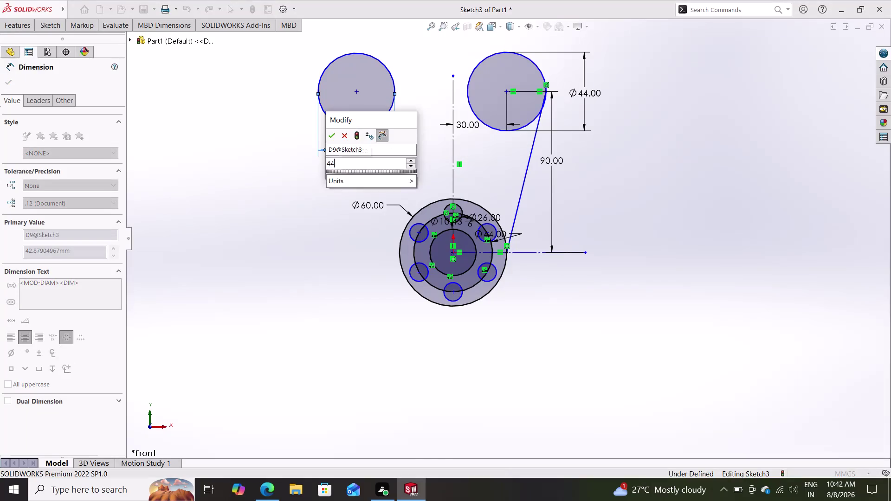
key(Return)
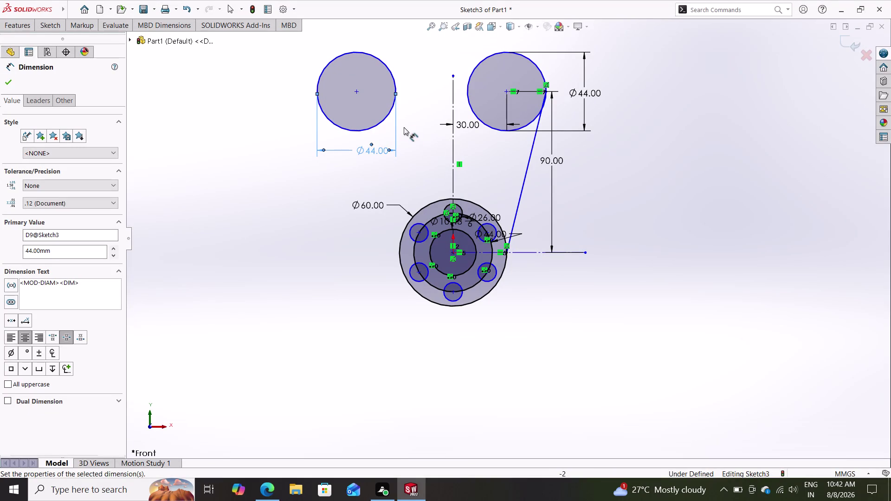
key(Escape)
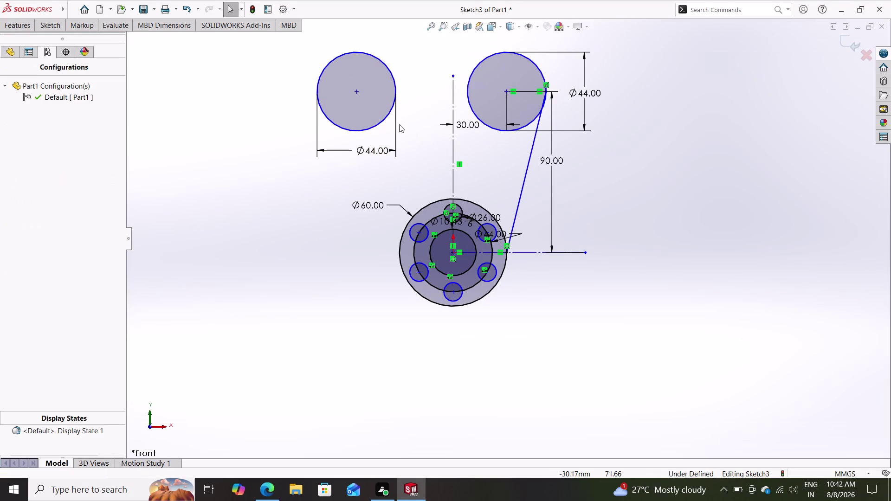
double_click(388, 117)
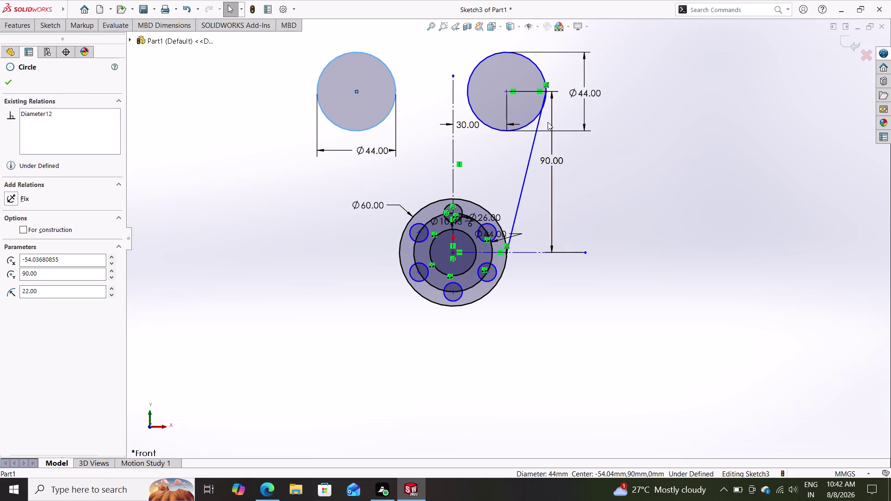
Add an Equal relation between the right and left top 44 mm circles.
click(539, 68)
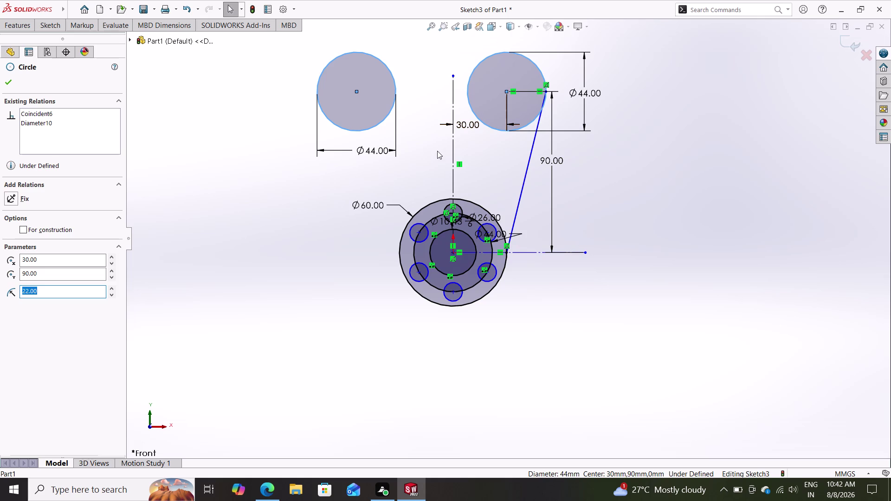
click(393, 80)
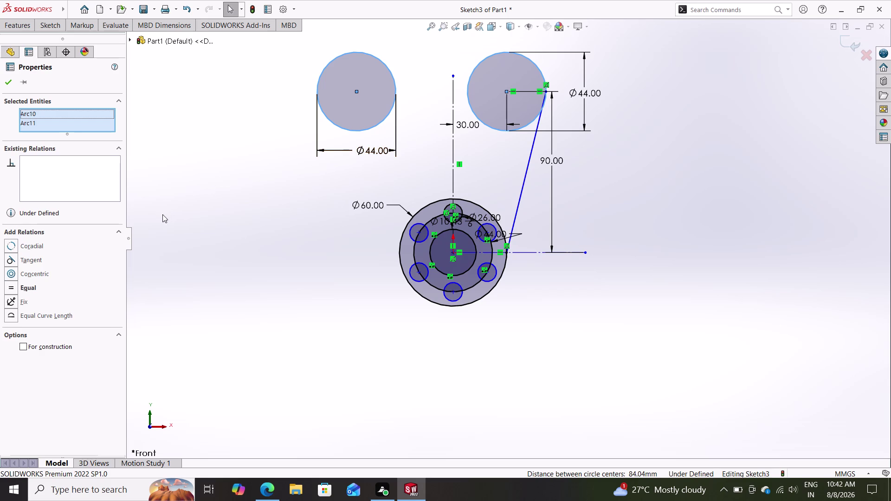
click(33, 288)
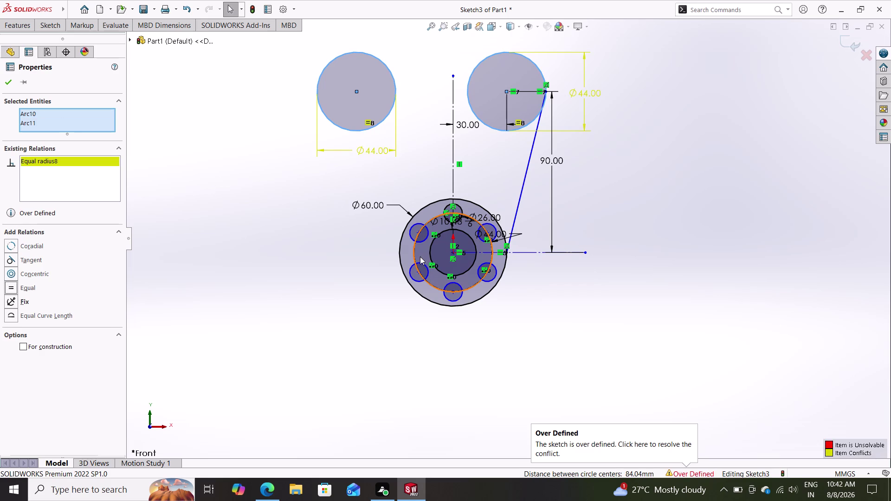
key(Escape)
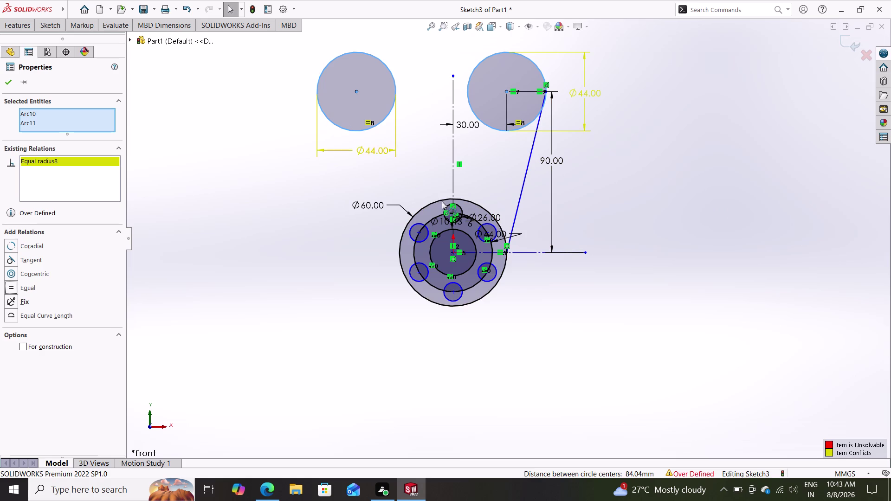
click(44, 23)
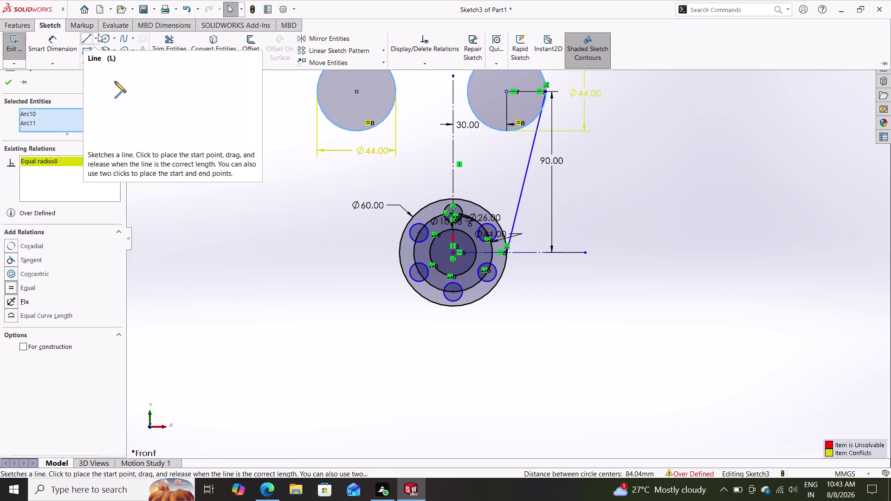
Draw a horizontal line from the left circle's centre to the vertical centreline.
click(87, 37)
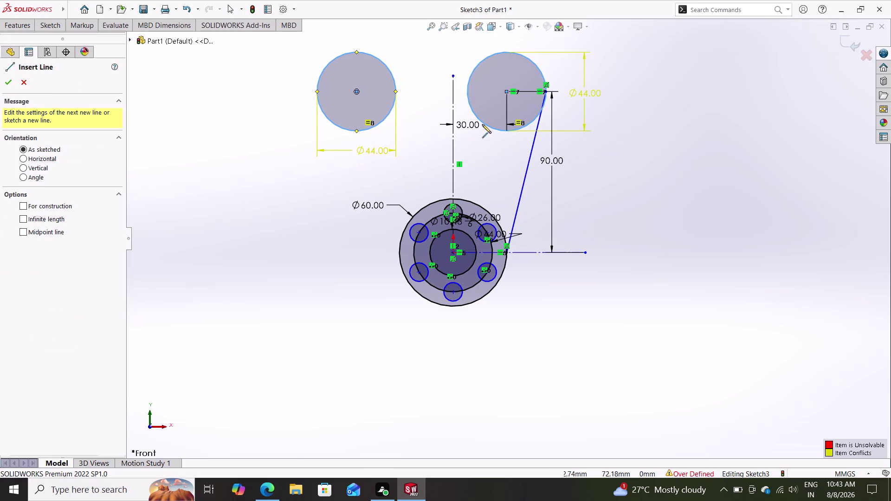
click(357, 93)
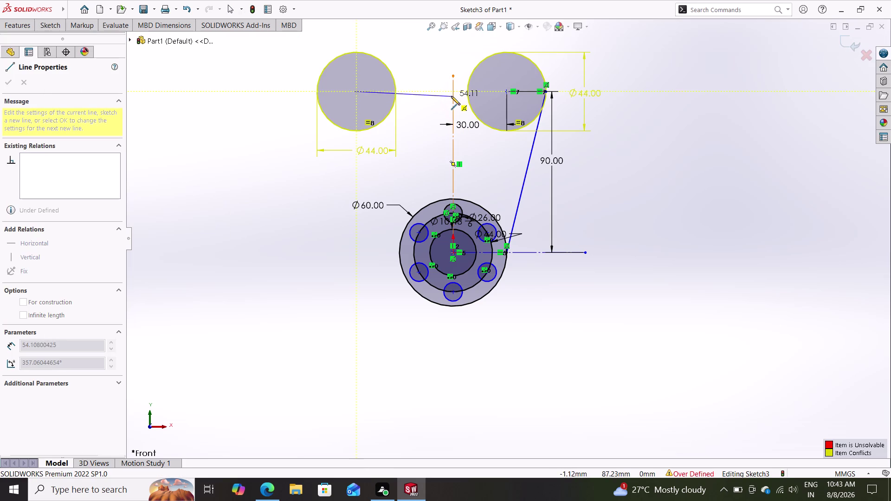
double_click(454, 93)
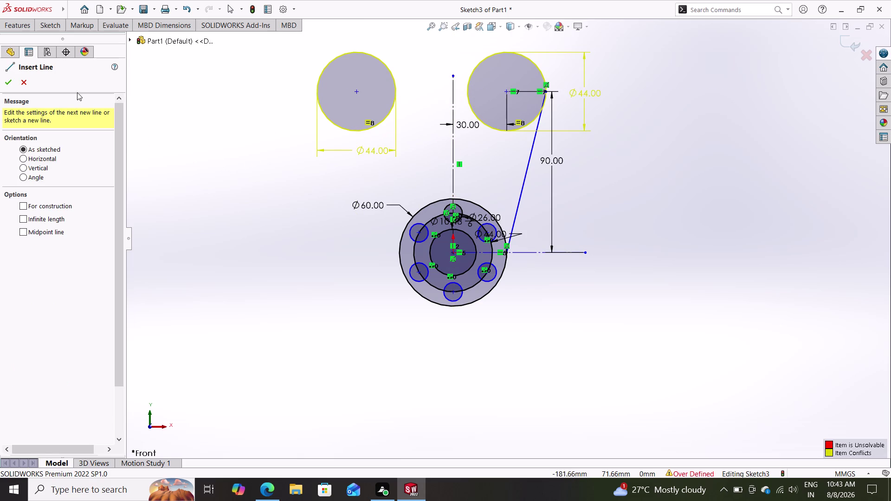
click(357, 93)
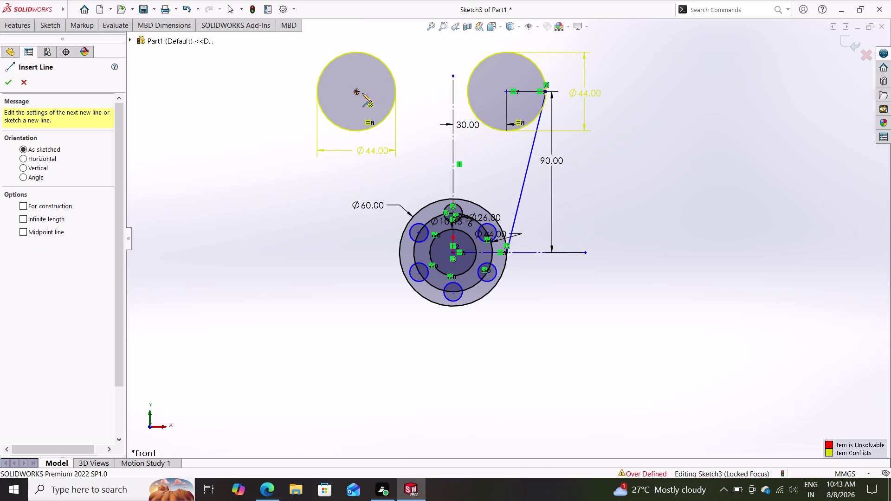
click(453, 93)
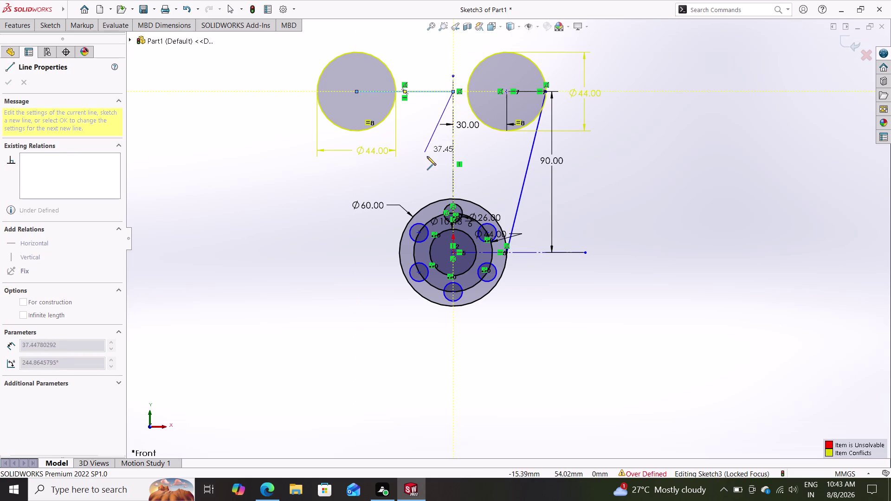
key(Escape)
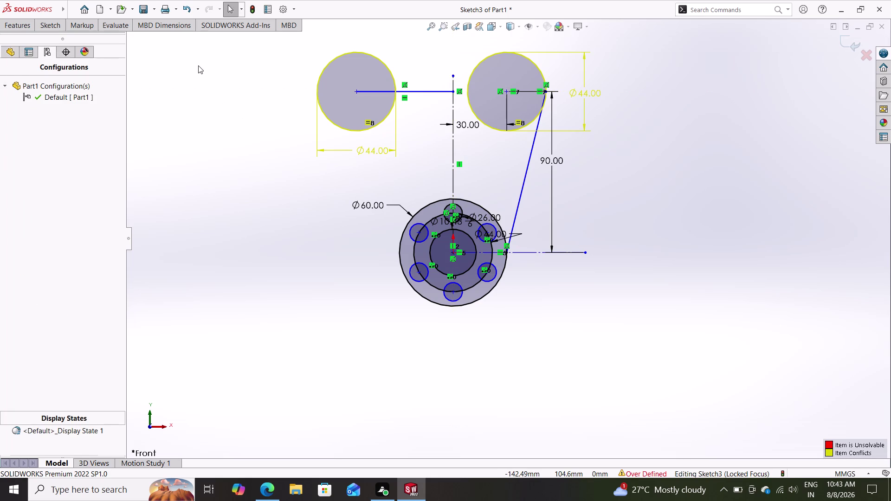
Start dimensioning the new horizontal line's length.
click(49, 28)
click(55, 41)
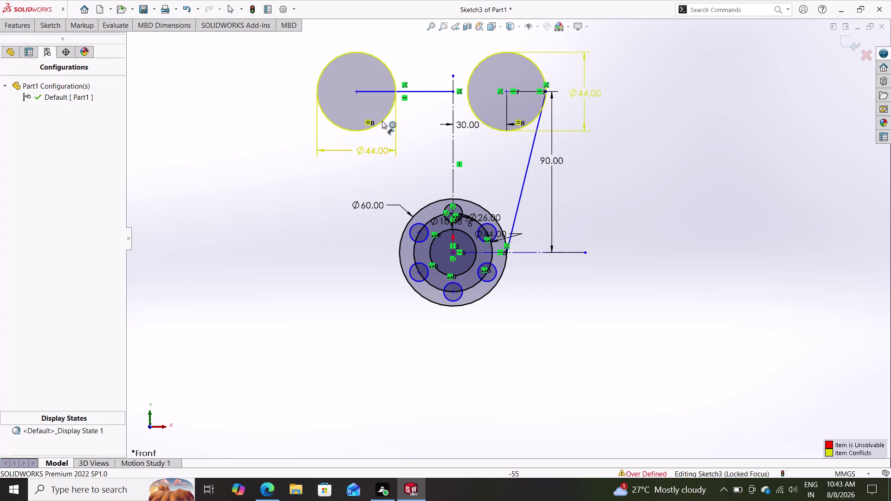
double_click(426, 92)
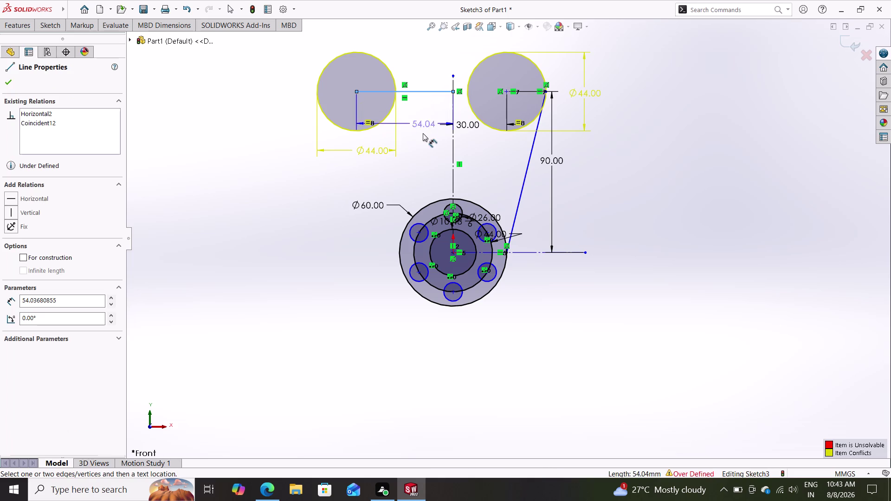
click(424, 145)
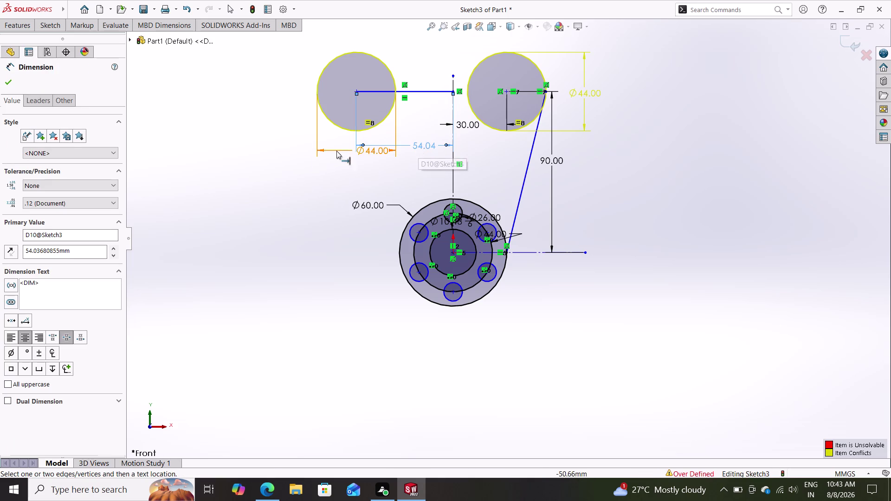
click(429, 145)
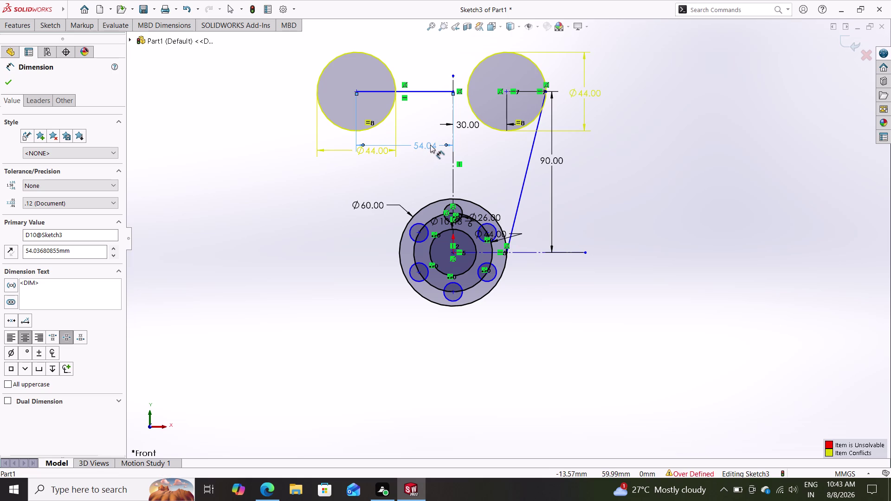
click(418, 143)
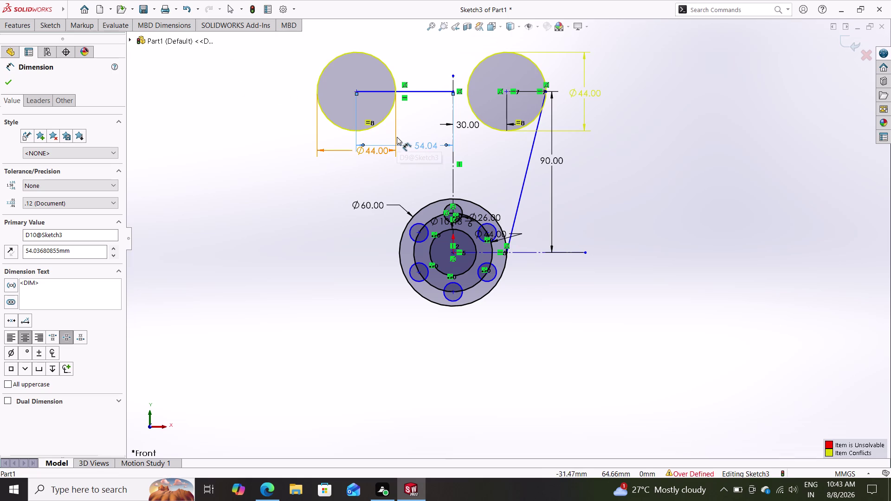
key(Escape)
click(409, 141)
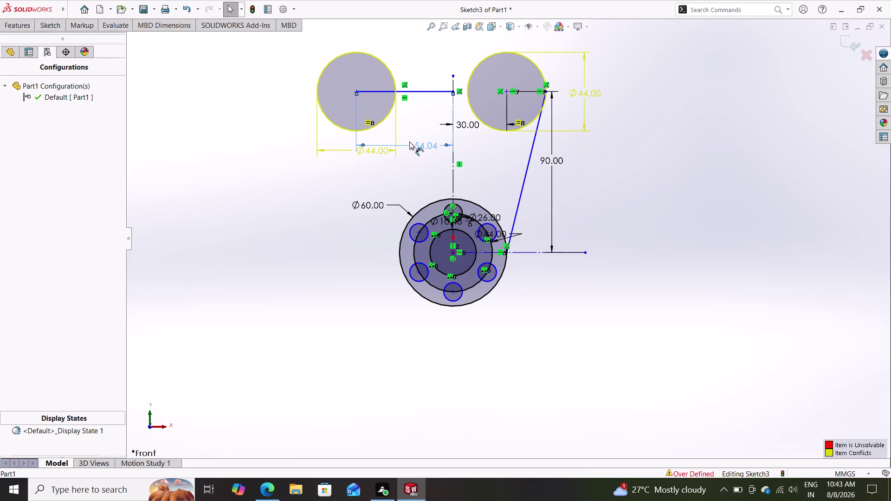
click(414, 145)
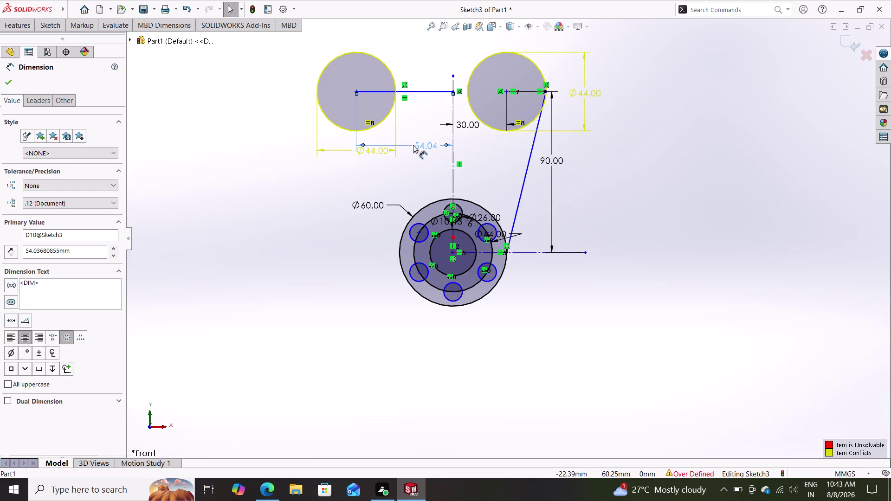
key(Delete)
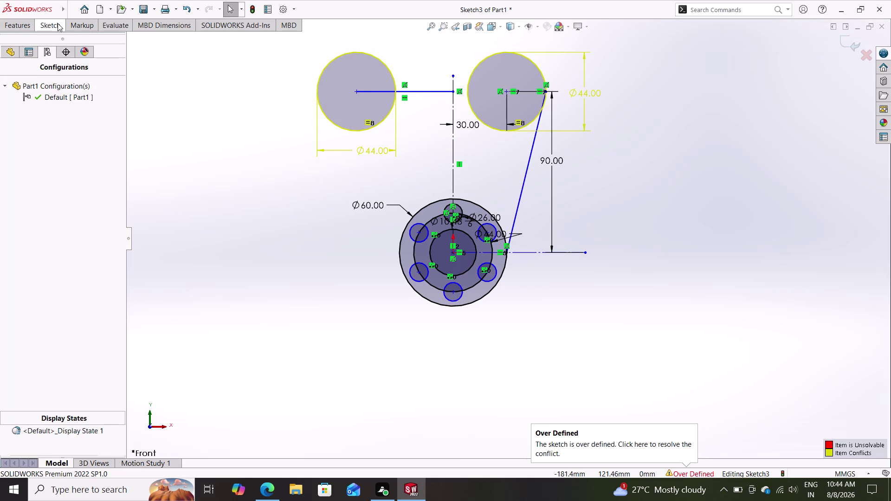
double_click(44, 27)
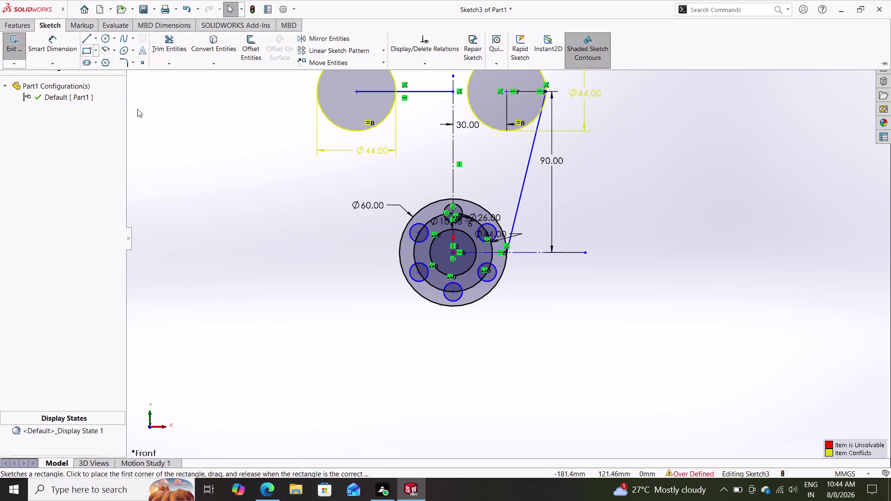
Add a 42 mm horizontal dimension from the left circle's centre to the vertical centreline.
key(Escape)
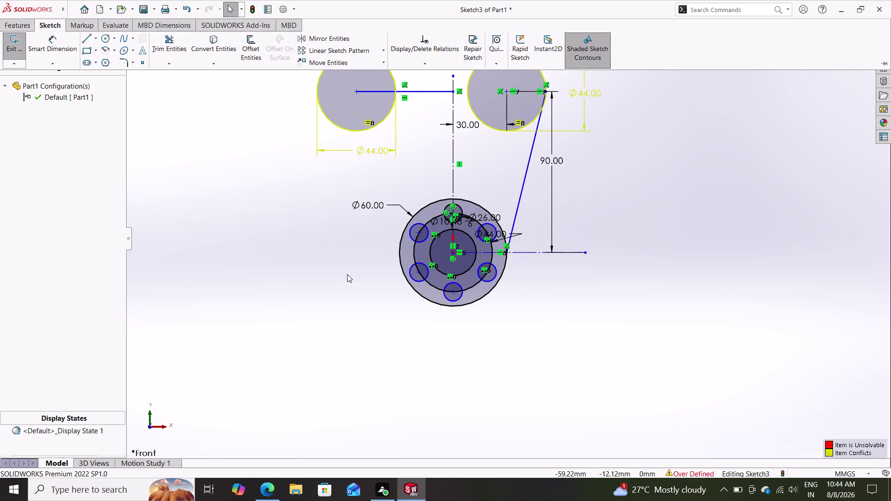
key(Escape)
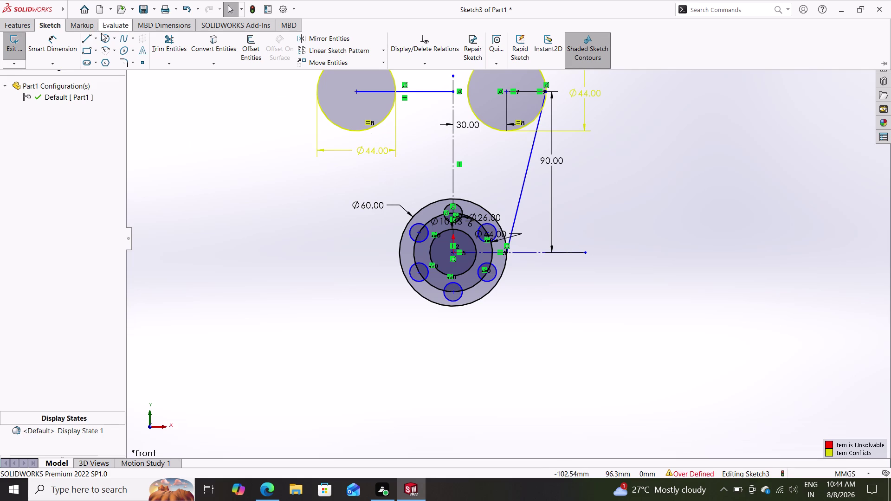
click(40, 50)
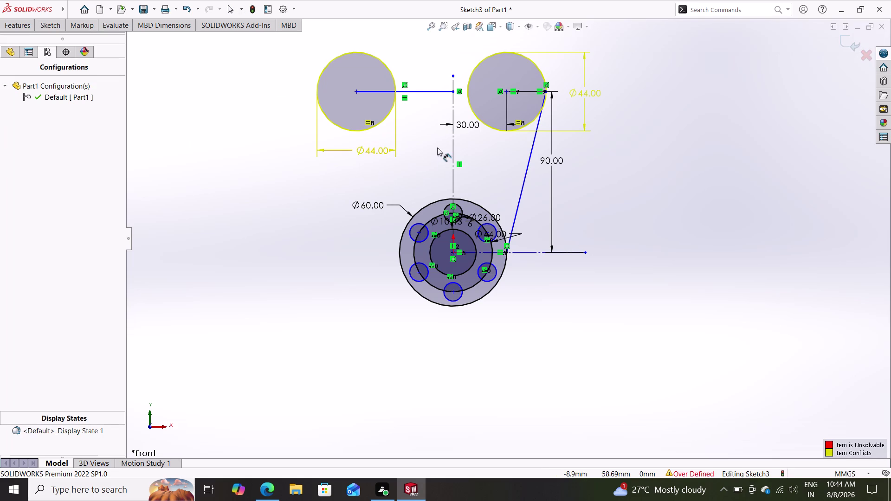
click(356, 92)
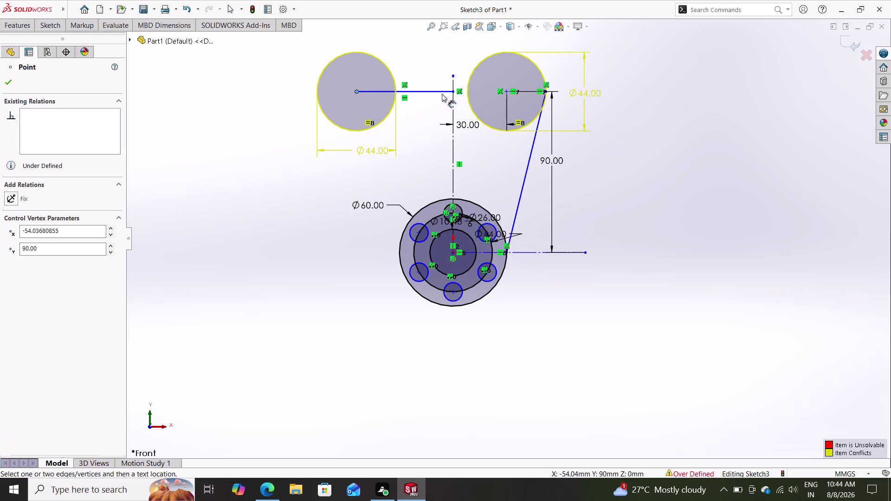
click(453, 91)
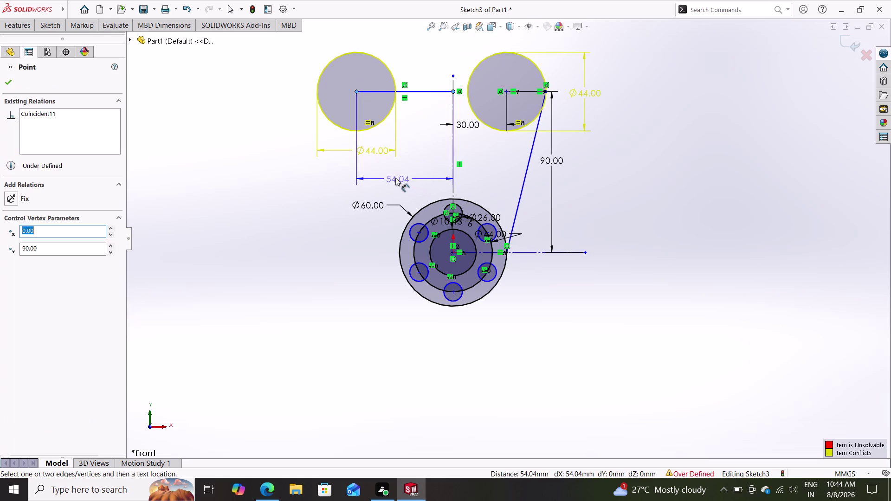
double_click(393, 177)
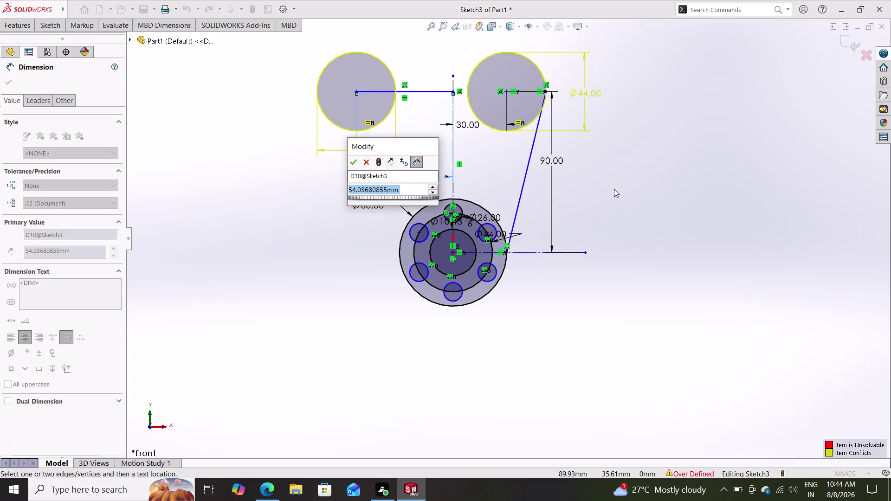
text(42)
key(Return)
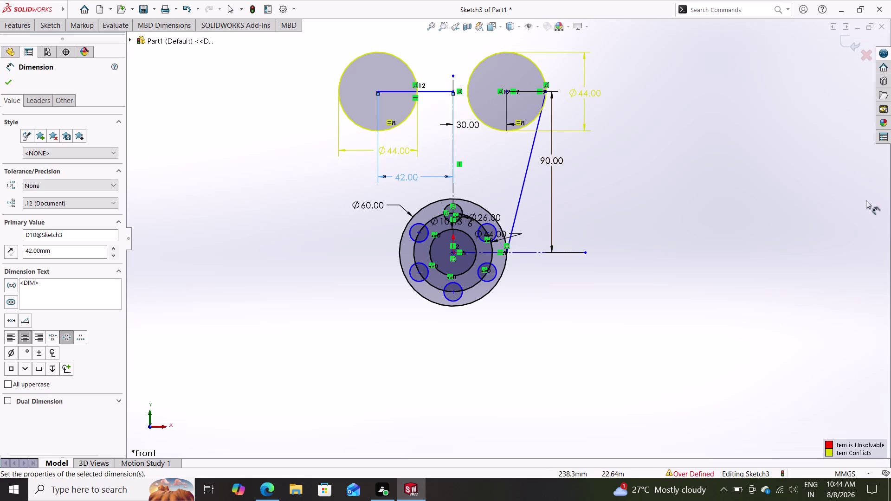
Select Perimeter Circle from the Sketch tab's Circle dropdown.
scroll(up, 3)
scroll(down, 3)
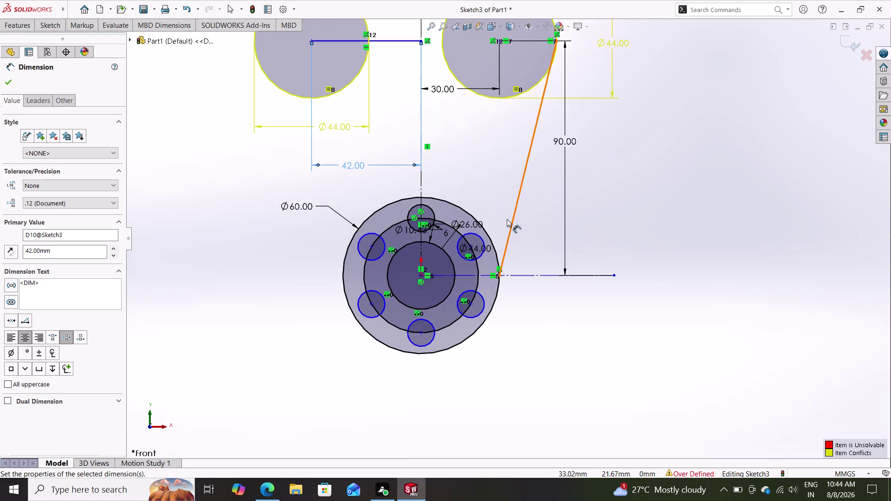
scroll(down, 3)
scroll(up, 3)
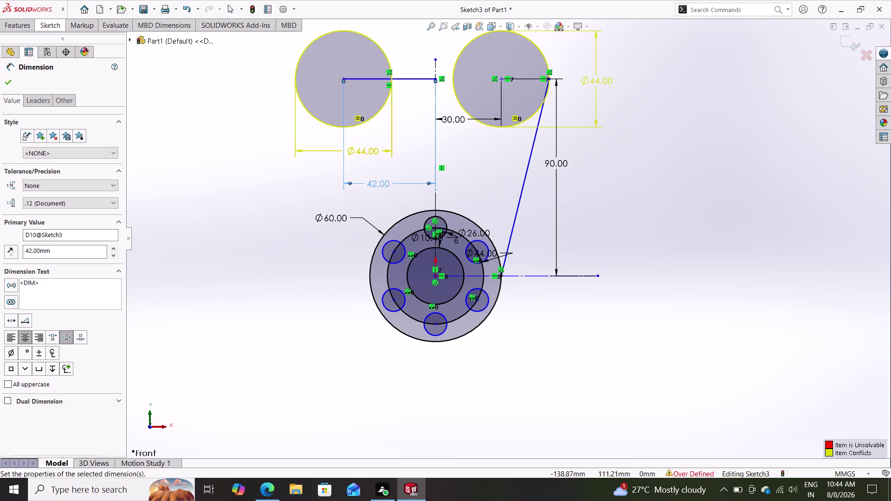
click(48, 27)
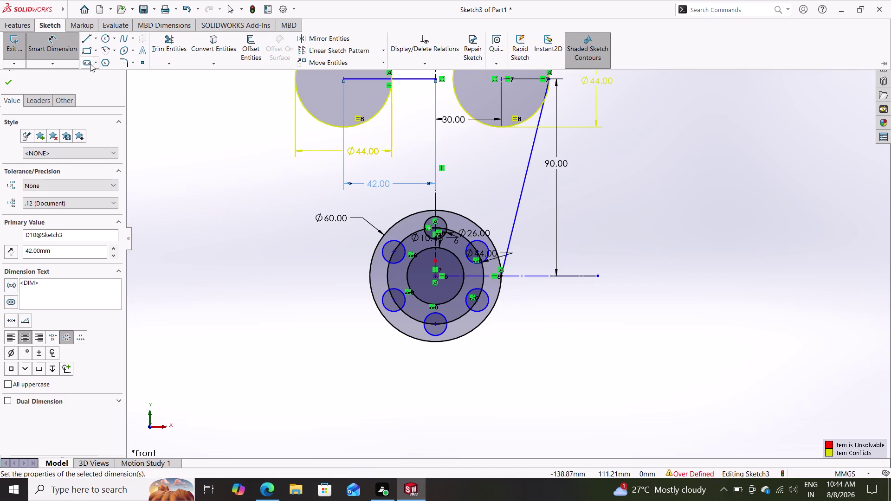
click(115, 36)
click(117, 62)
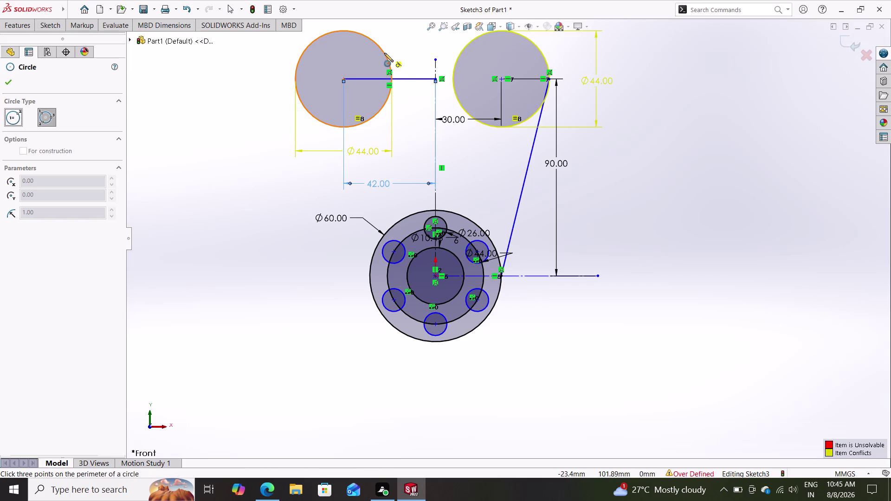
Cancel the first unfinished perimeter circle and reselect the Perimeter Circle tool.
click(381, 50)
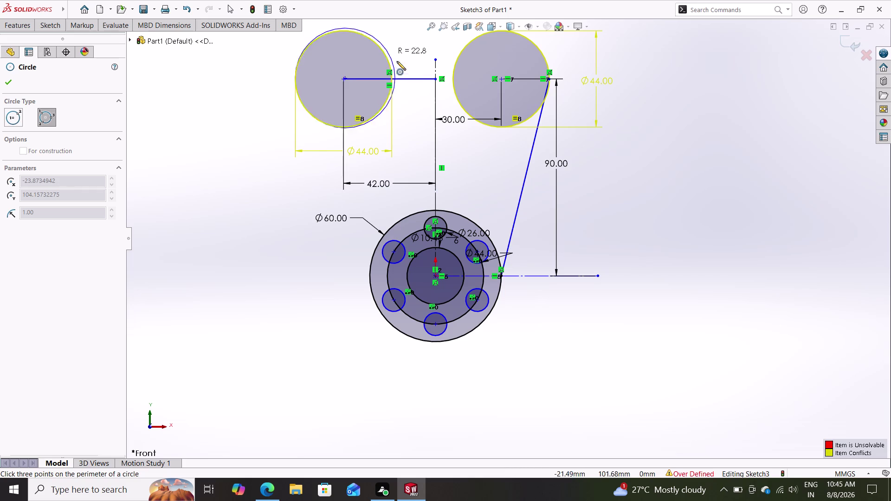
double_click(458, 57)
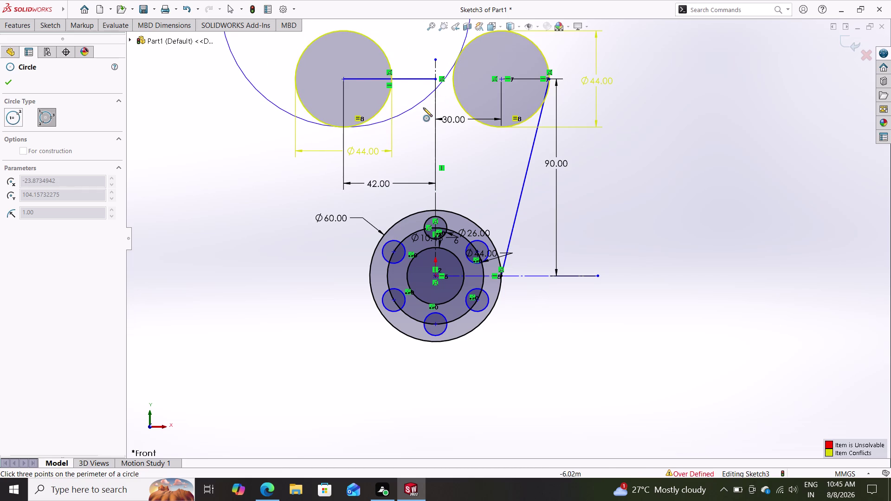
scroll(down, 3)
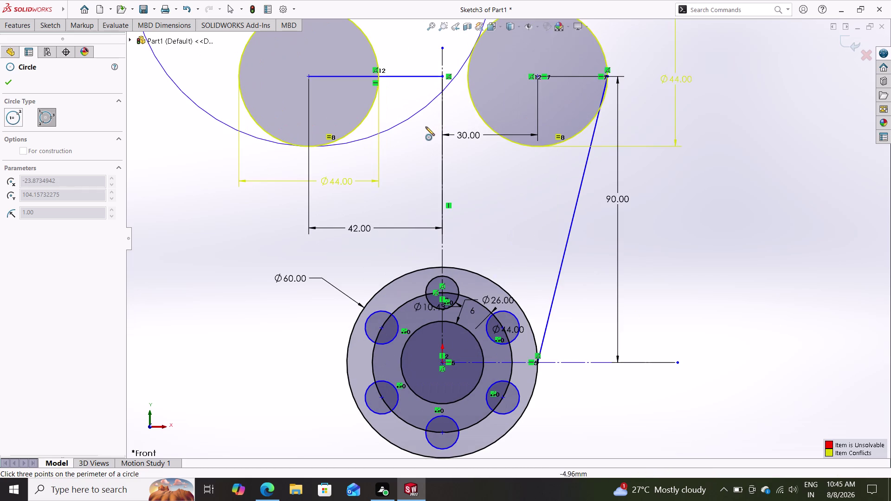
scroll(up, 3)
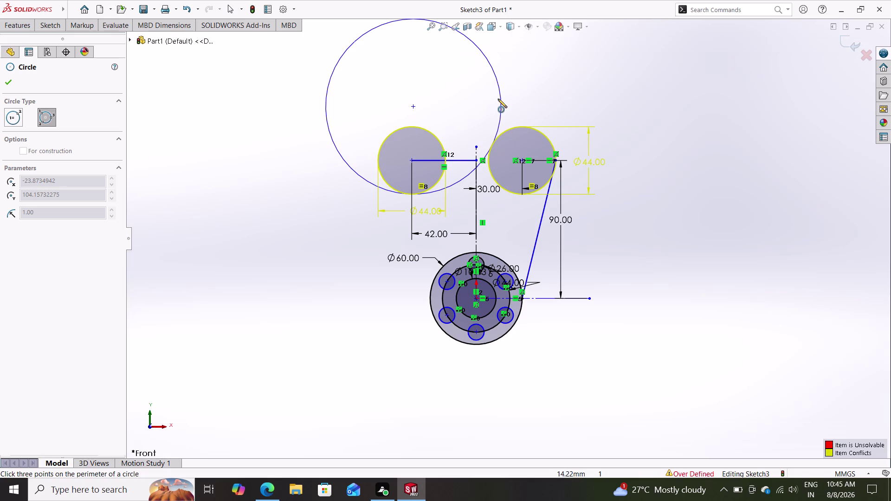
key(Escape)
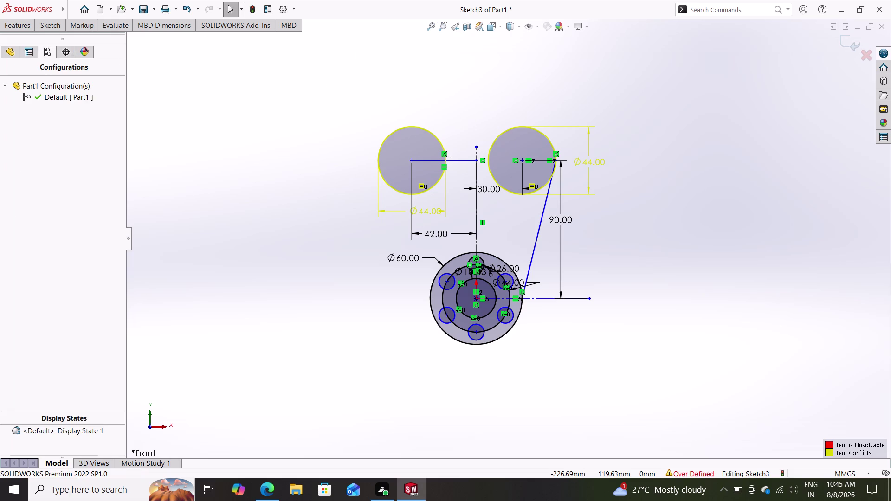
drag(46, 30, 52, 32)
double_click(52, 22)
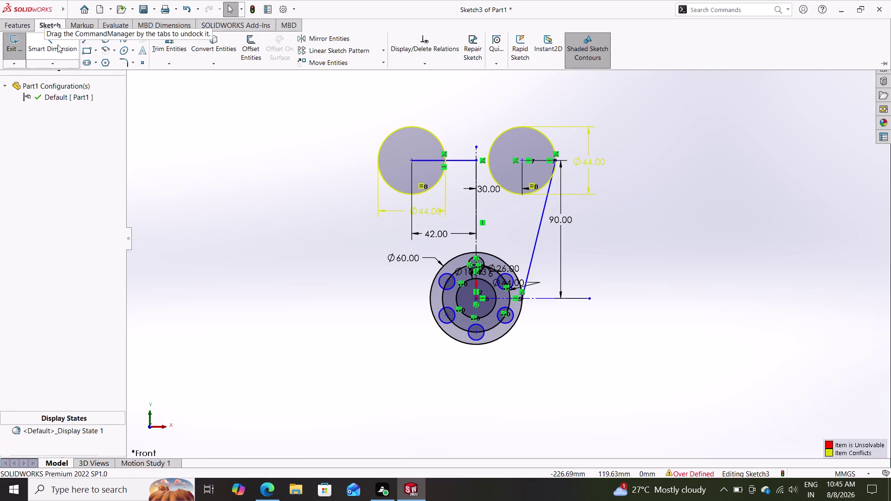
click(115, 36)
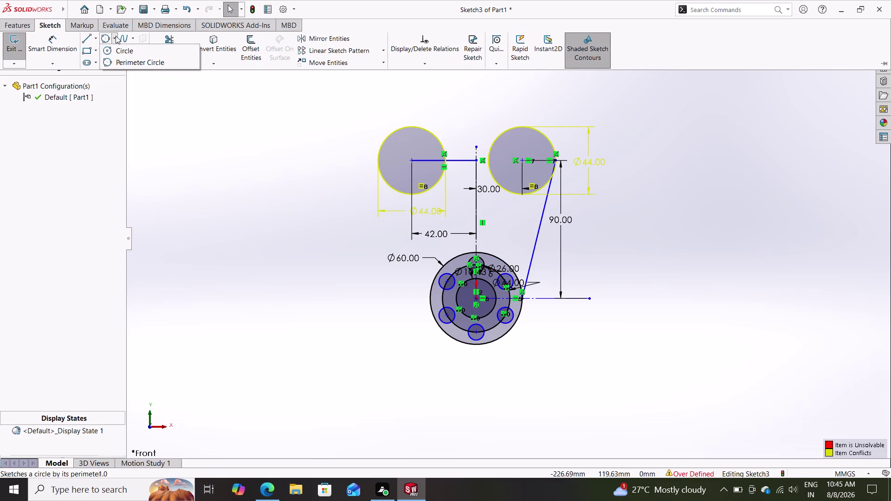
click(120, 60)
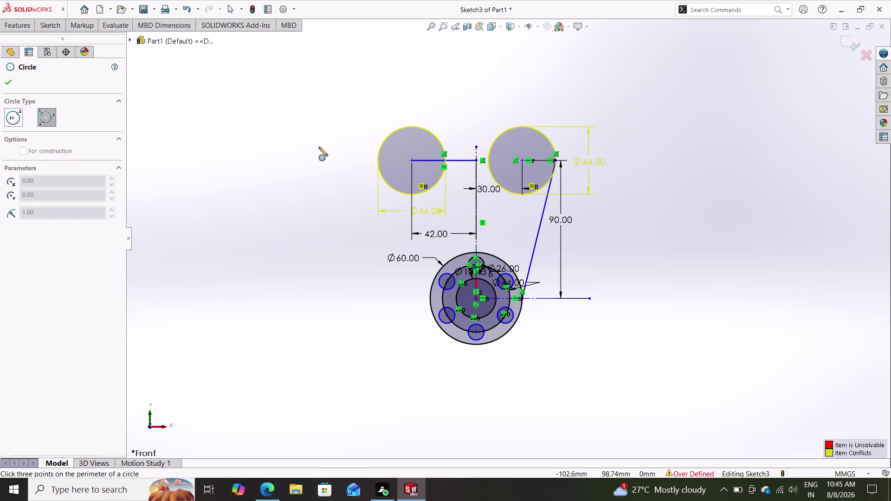
Draw a roughly 57 mm circle above and tangent to both 44 mm circles.
click(438, 142)
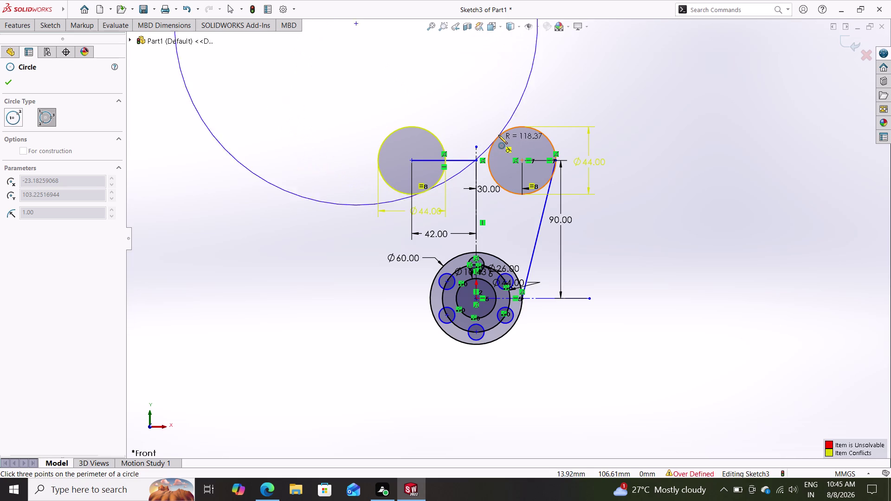
click(499, 138)
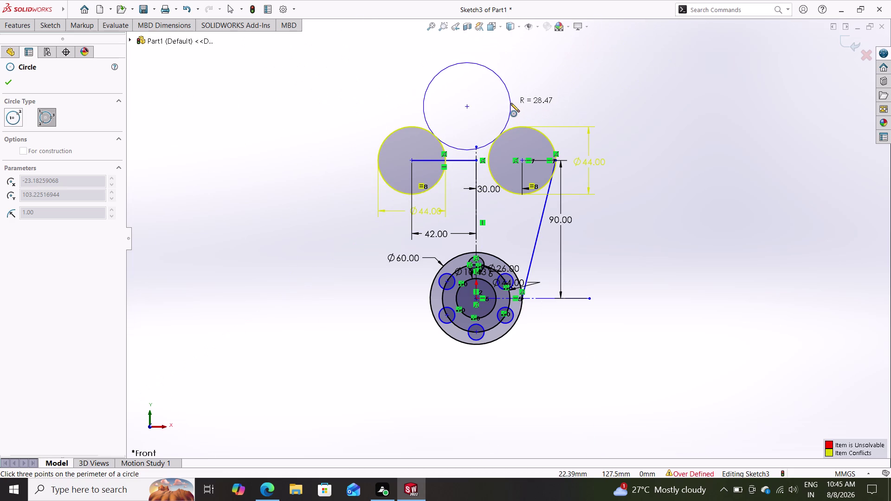
click(511, 103)
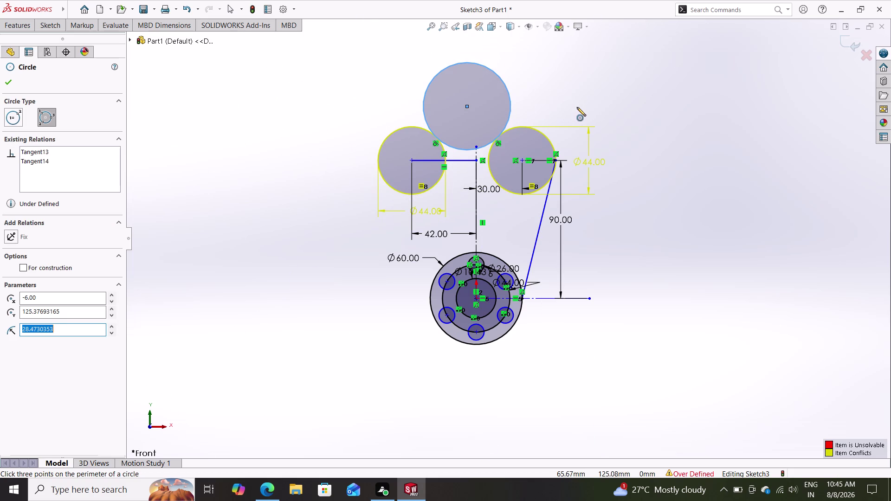
key(Escape)
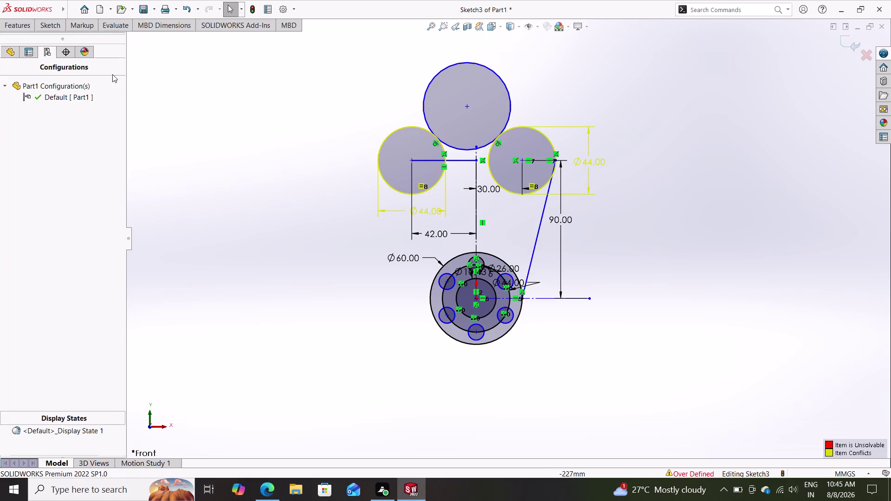
click(44, 27)
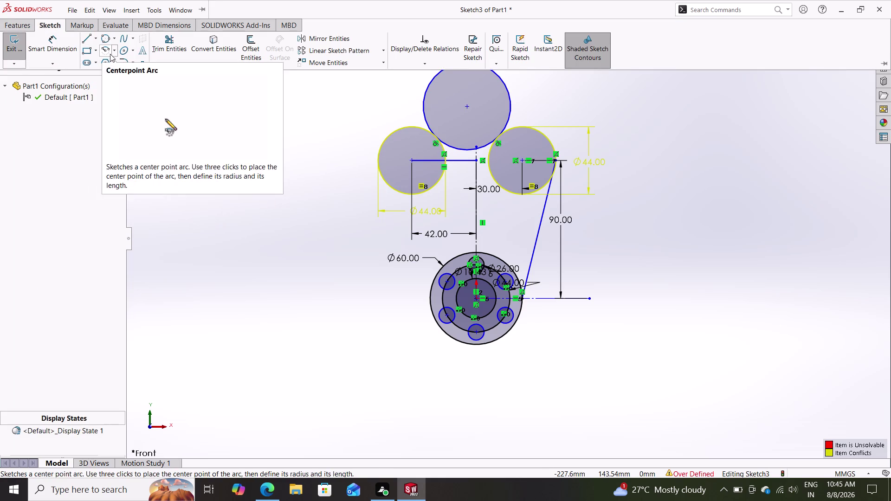
Place a diameter dimension above the top tangent circle and open its value.
double_click(43, 45)
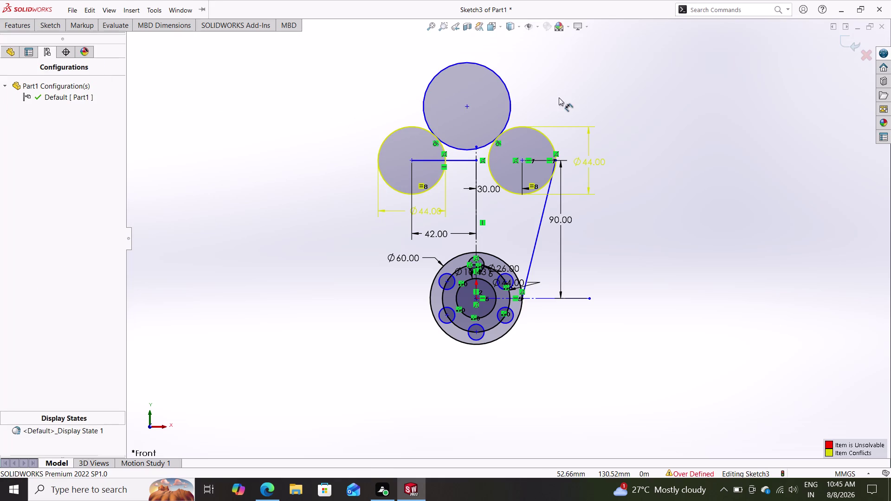
click(510, 95)
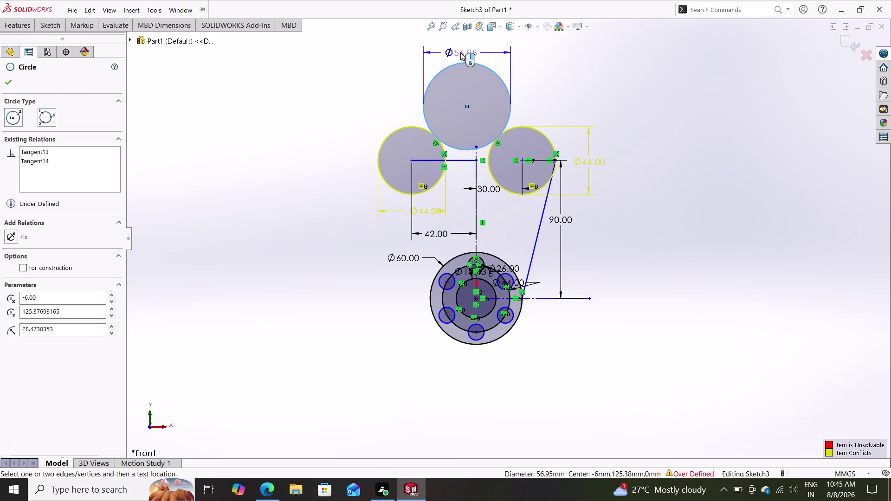
click(460, 52)
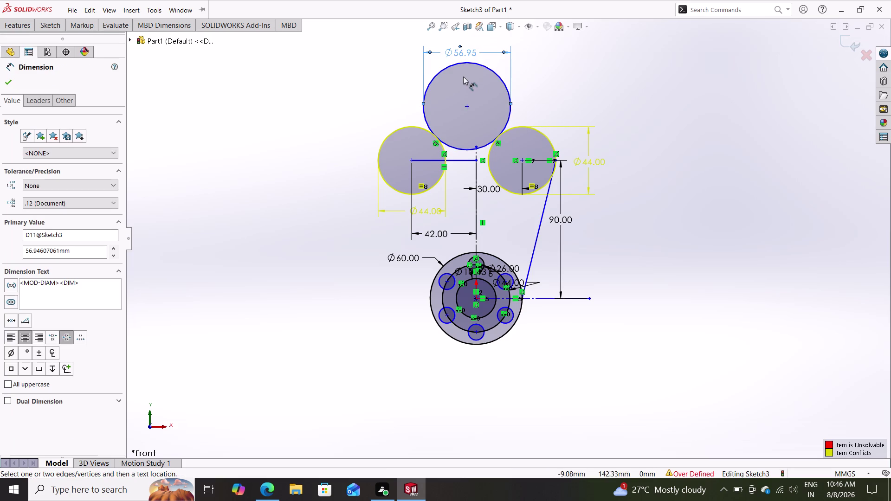
double_click(464, 54)
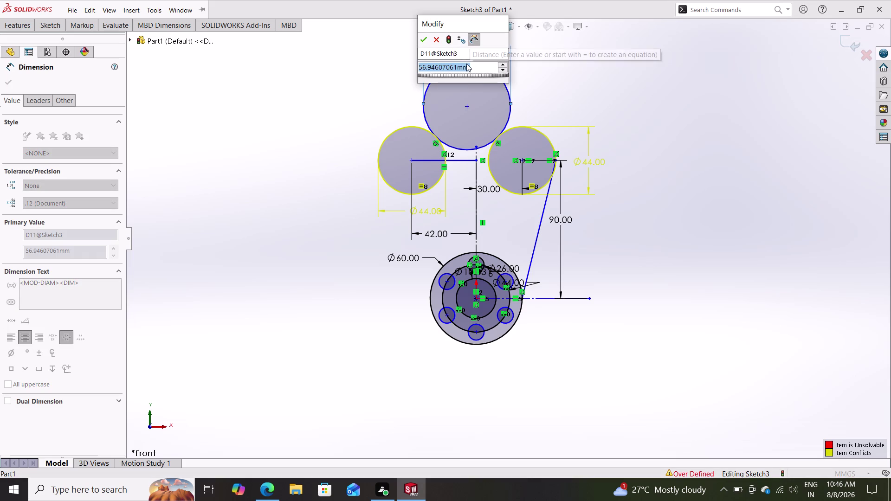
Enter 46/2 as the diameter, then dismiss the resulting invalid-geometry warning.
key(2)
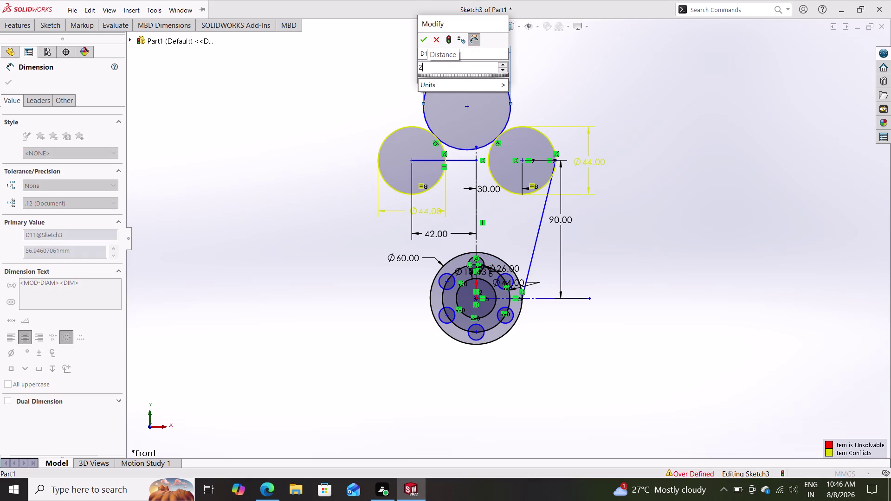
key(BackSpace)
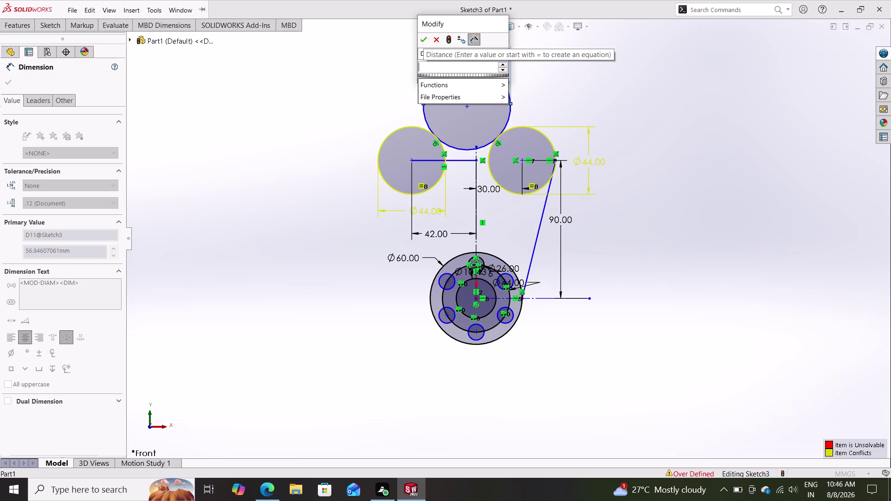
text(46)
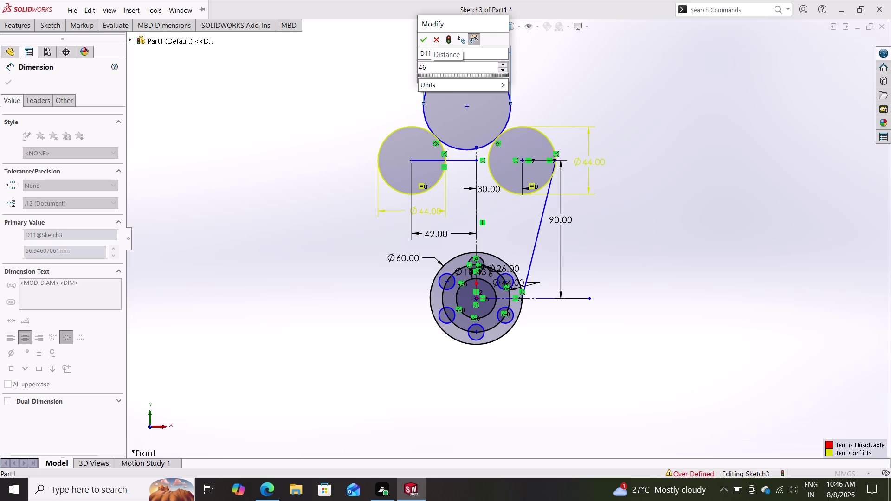
key(slash)
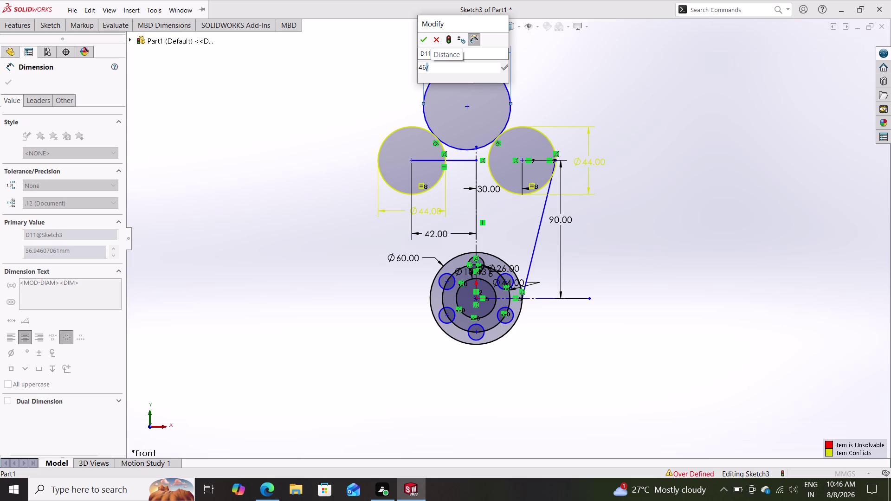
key(2)
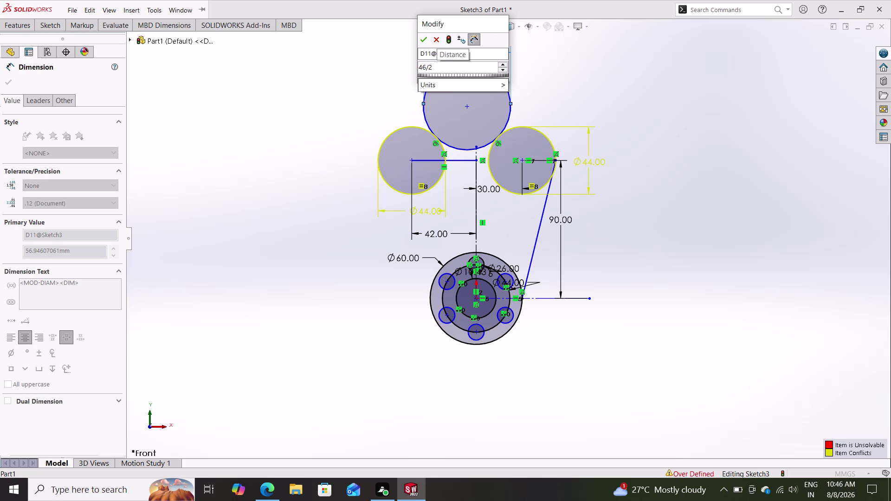
key(Return)
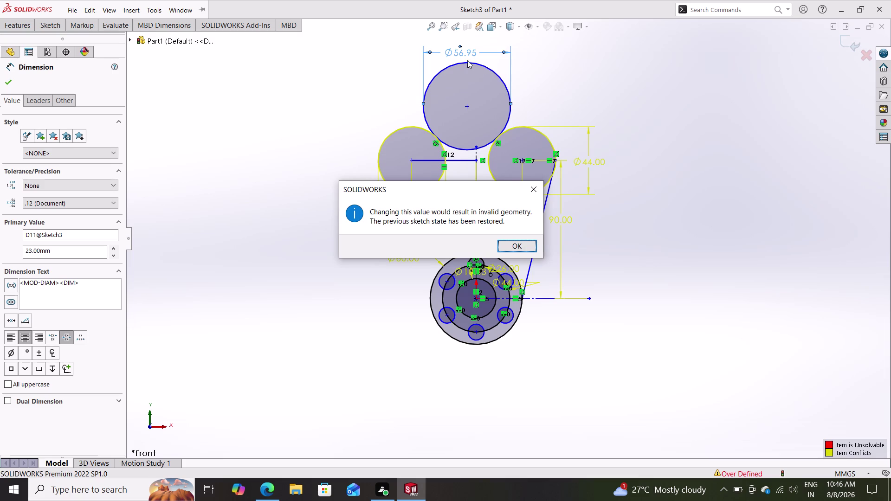
click(526, 243)
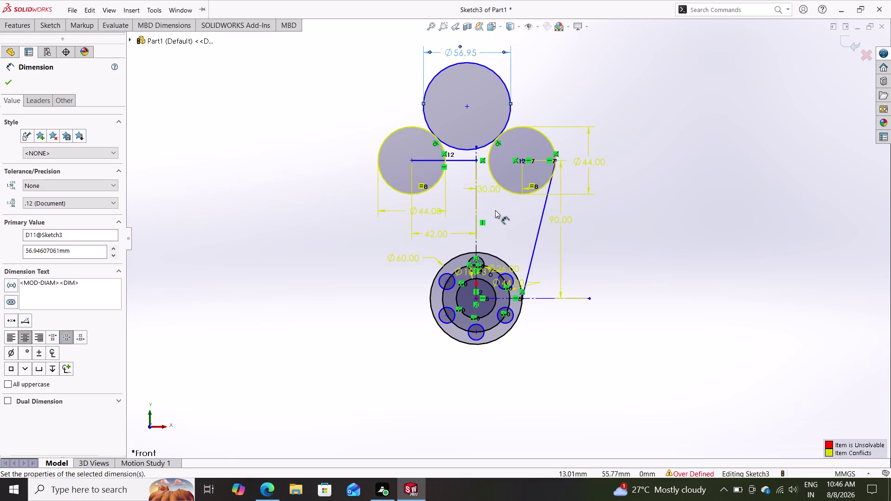
Delete the top circle's existing 56.95 mm diameter dimension.
click(460, 50)
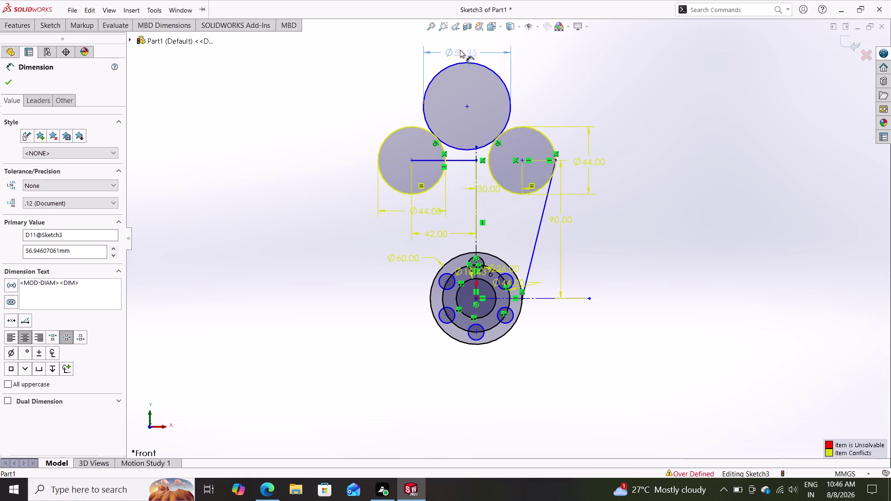
double_click(459, 46)
click(463, 54)
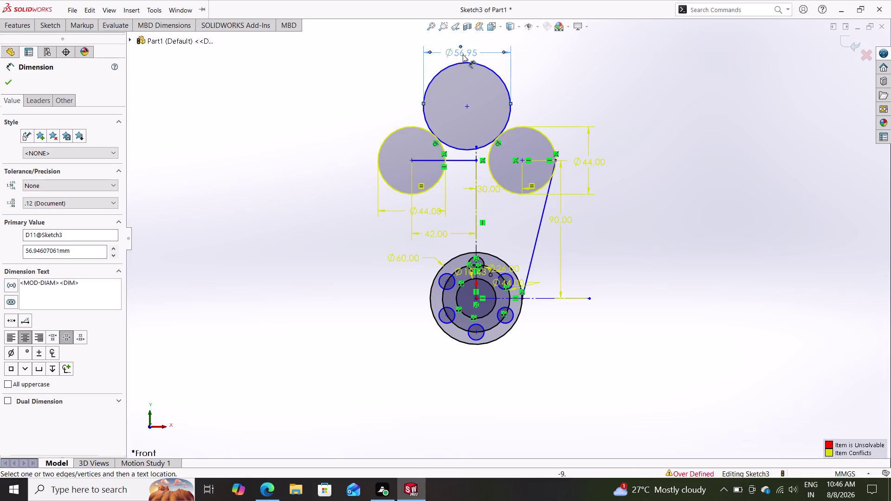
key(Delete)
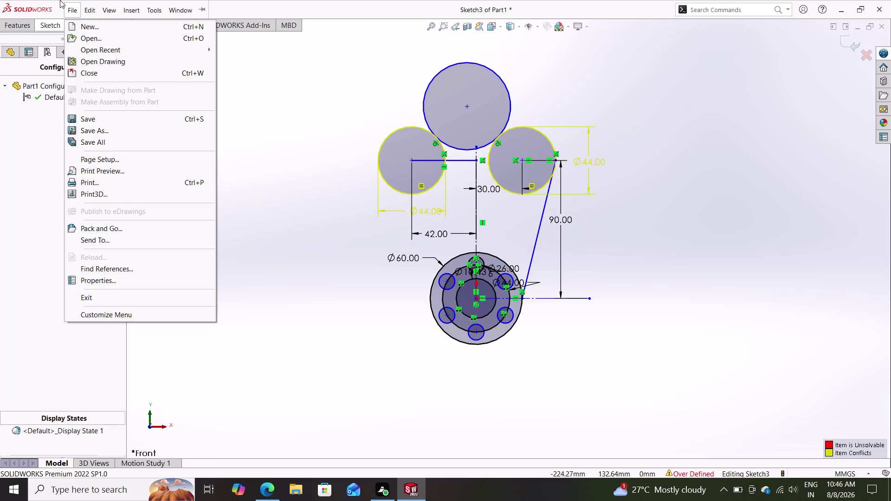
click(45, 23)
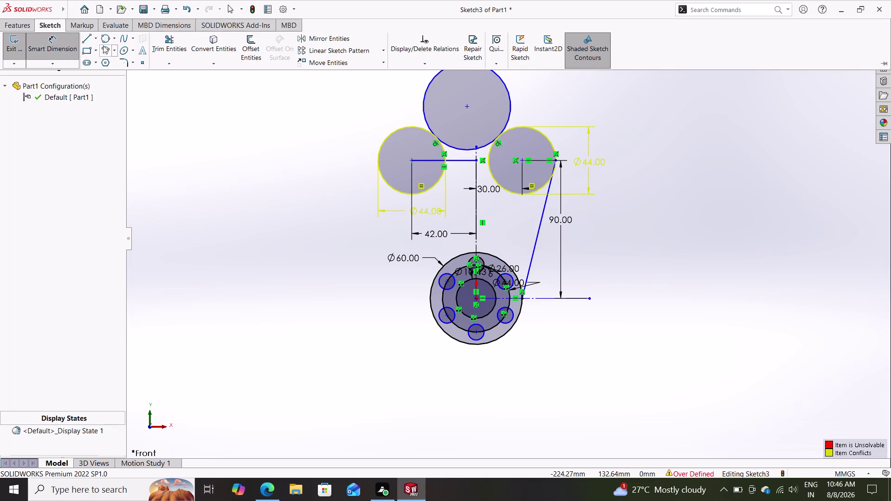
click(69, 47)
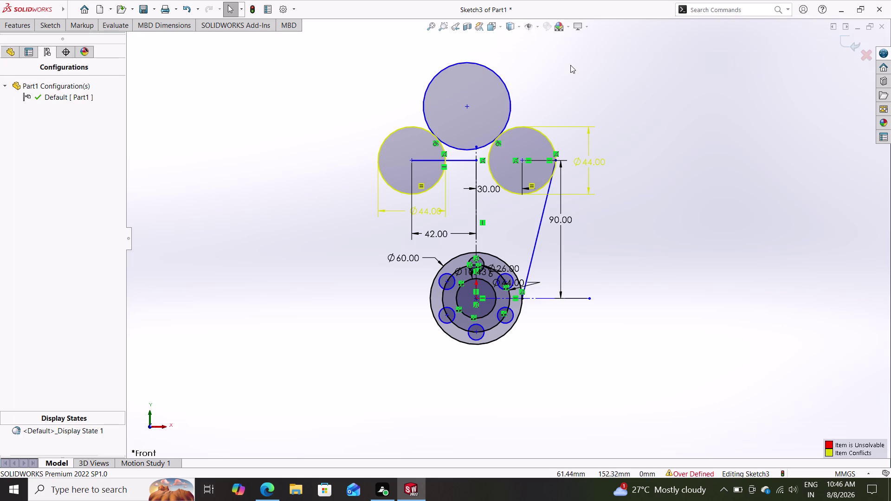
Re-dimension the top circle's diameter and open its 56.95 mm value for editing.
click(488, 68)
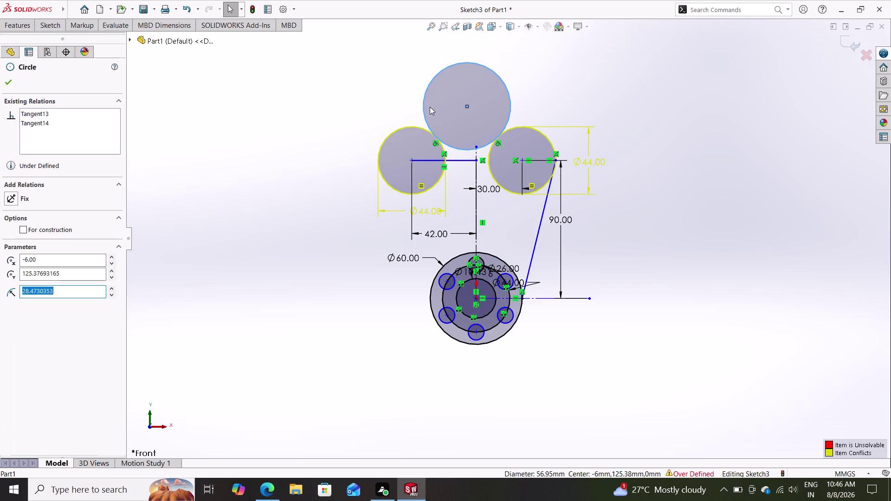
click(45, 23)
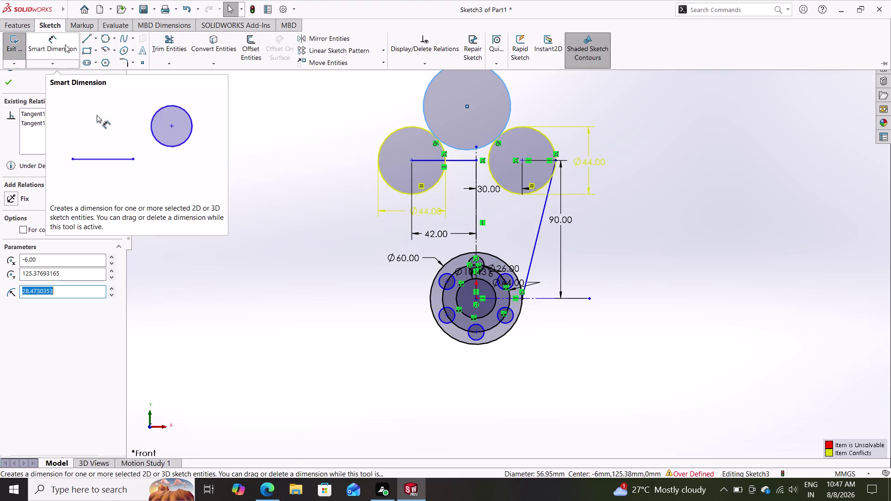
click(65, 43)
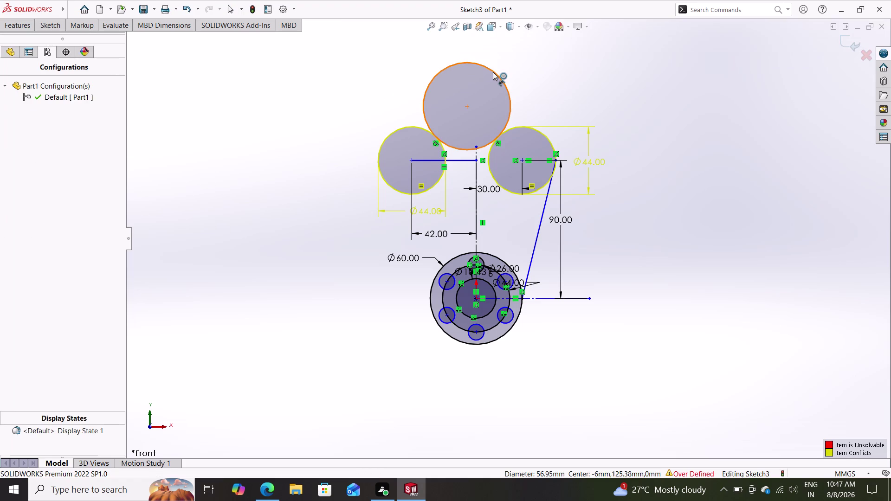
click(493, 72)
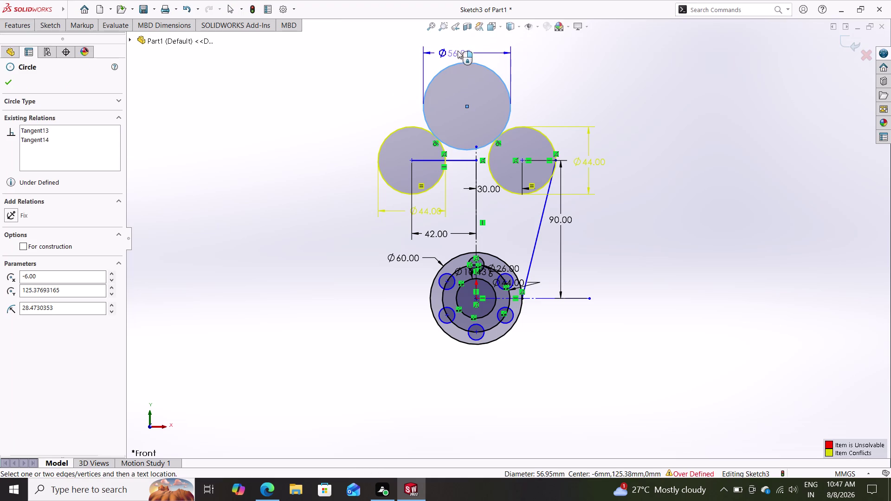
double_click(459, 49)
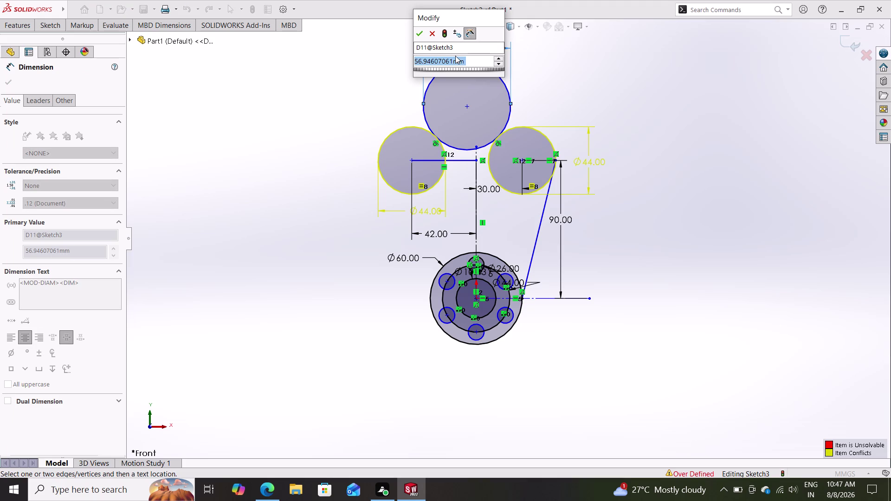
key(4)
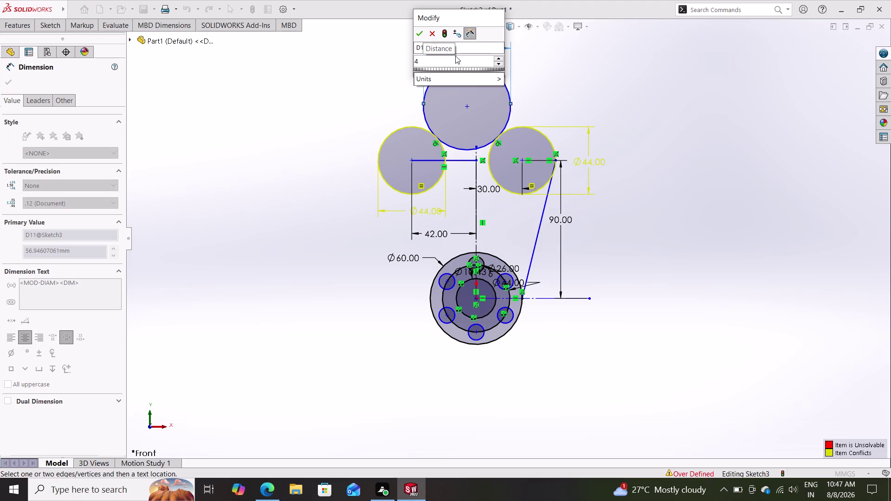
key(6)
key(slash)
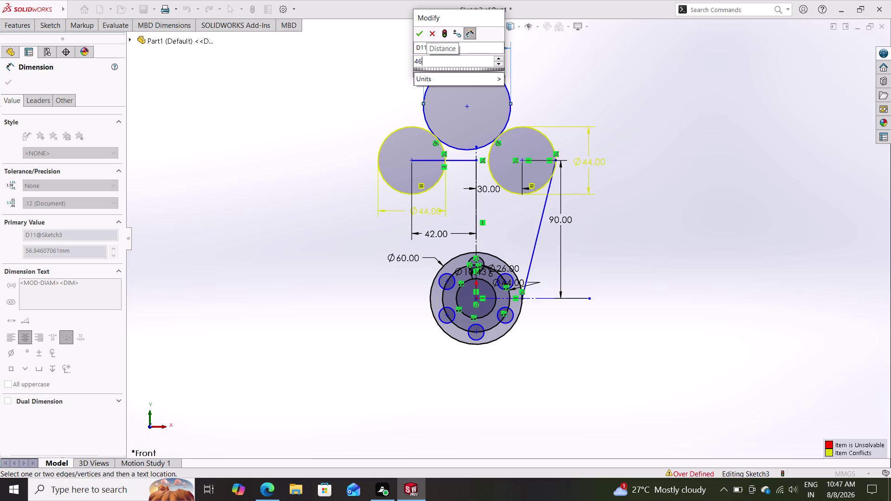
key(2)
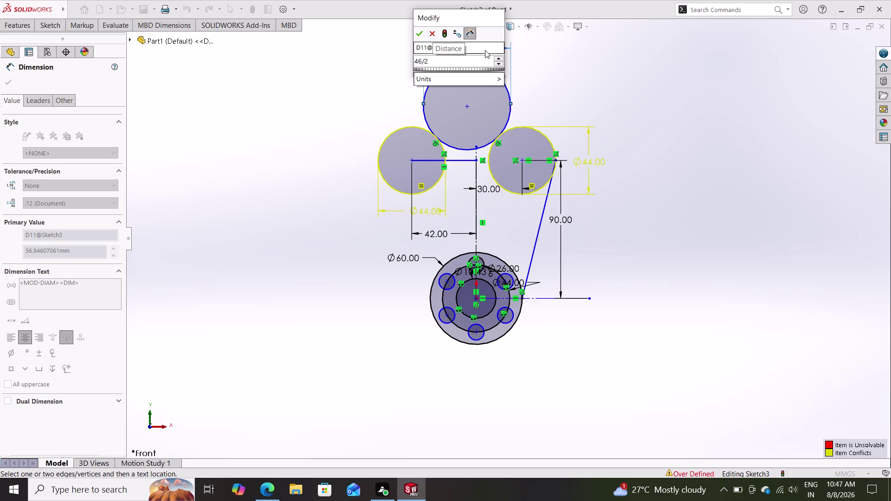
click(422, 33)
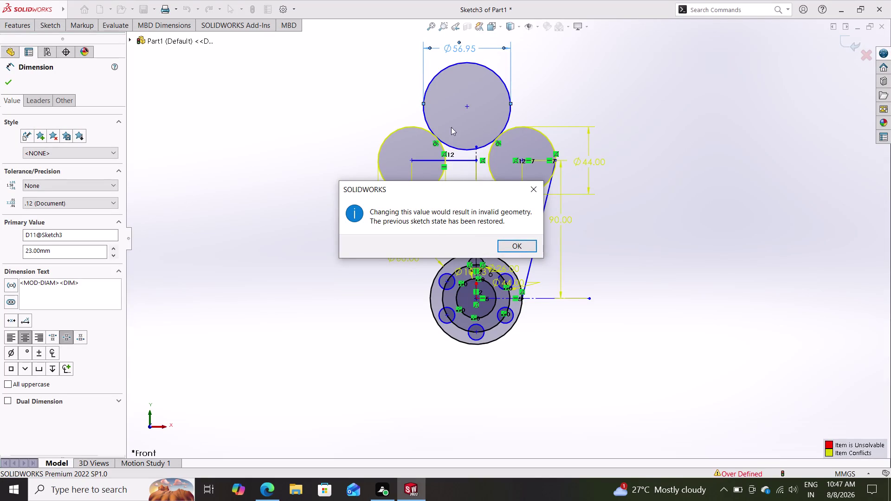
click(509, 245)
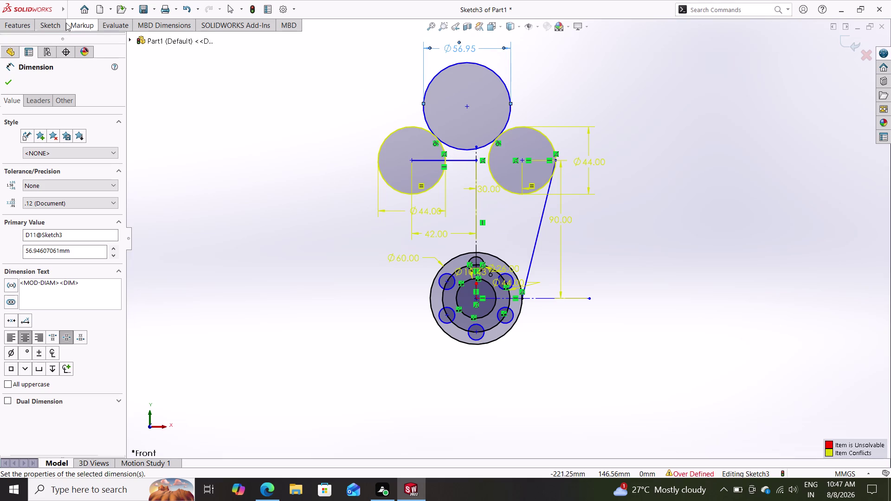
double_click(51, 29)
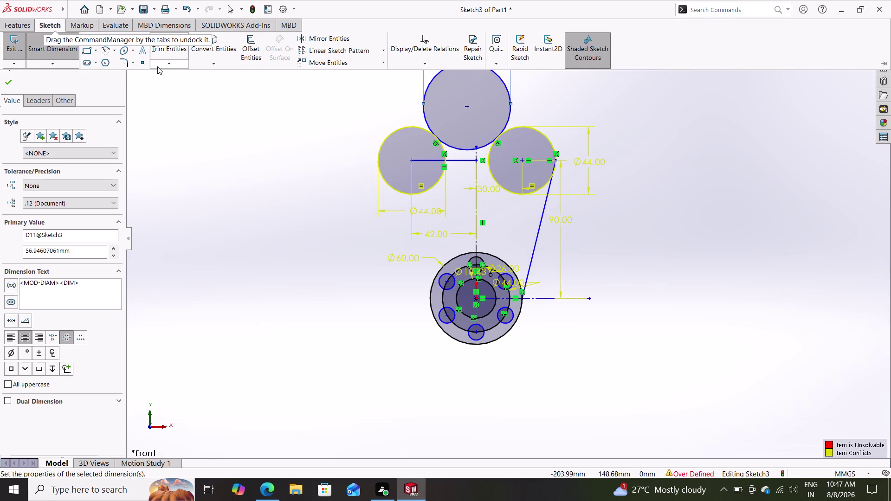
Delete the top circle's diameter dimension.
click(57, 48)
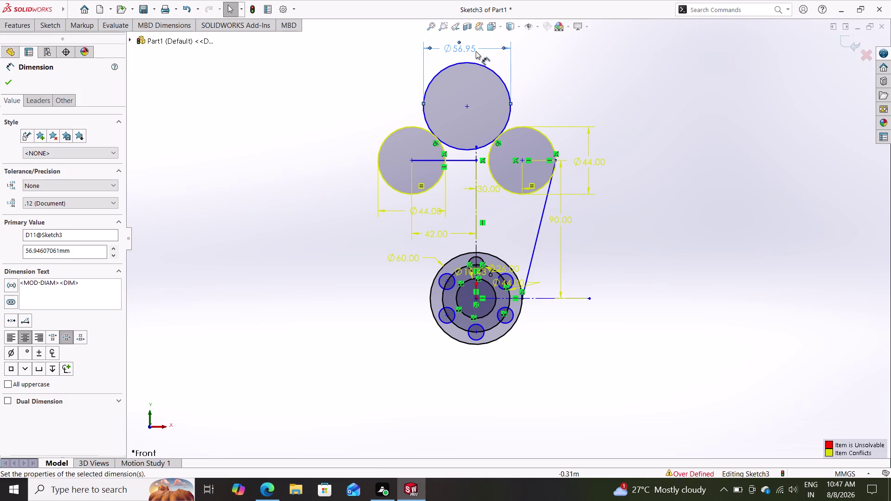
click(457, 48)
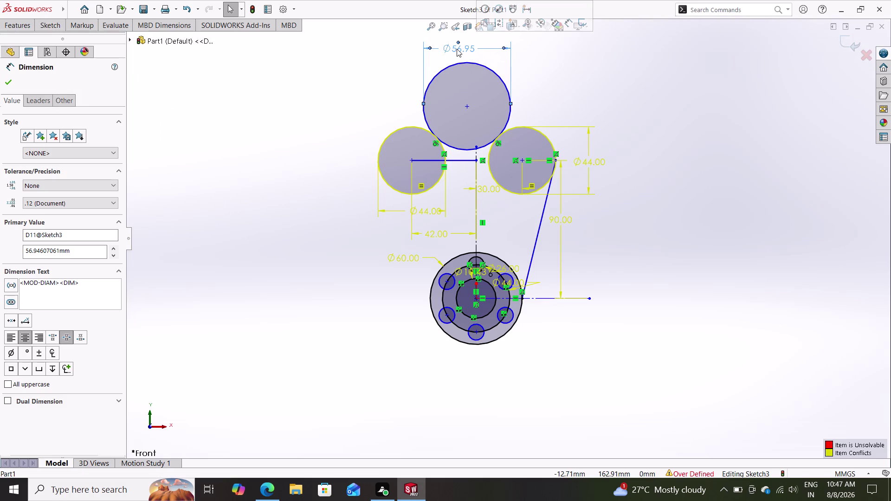
key(Escape)
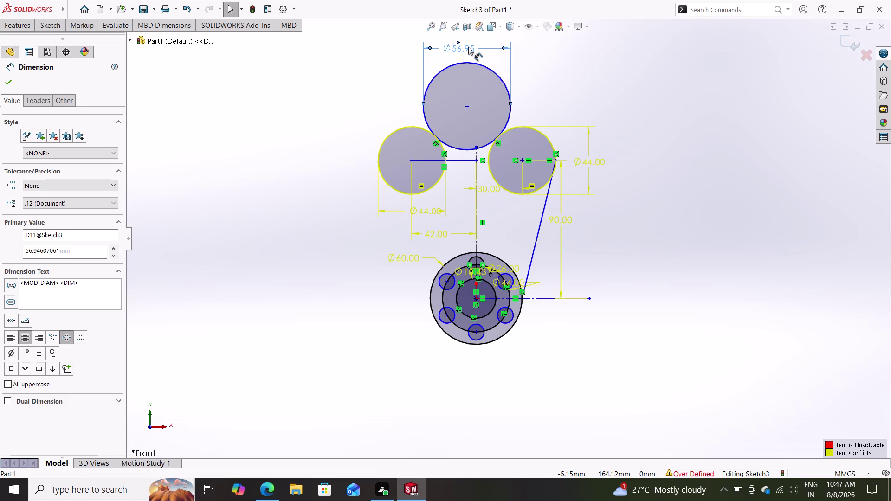
click(469, 47)
key(Delete)
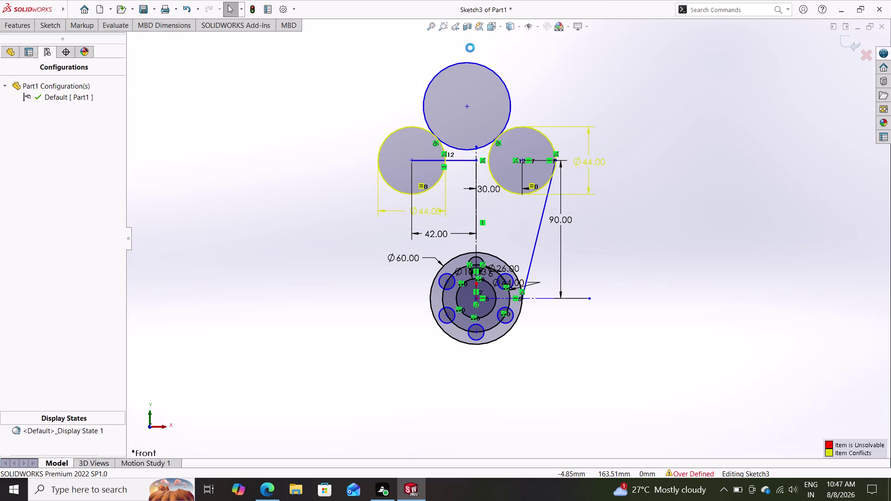
Place a new 56.95 mm diameter dimension at the circle's upper left and open it.
click(51, 30)
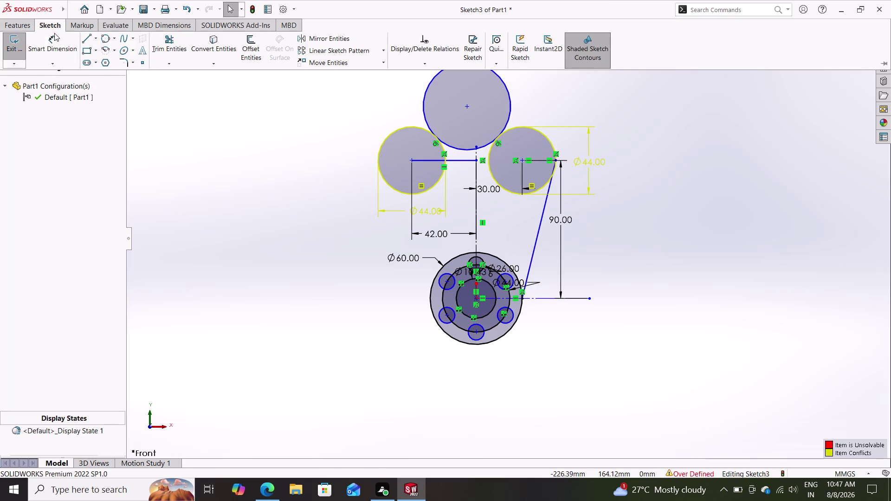
click(58, 39)
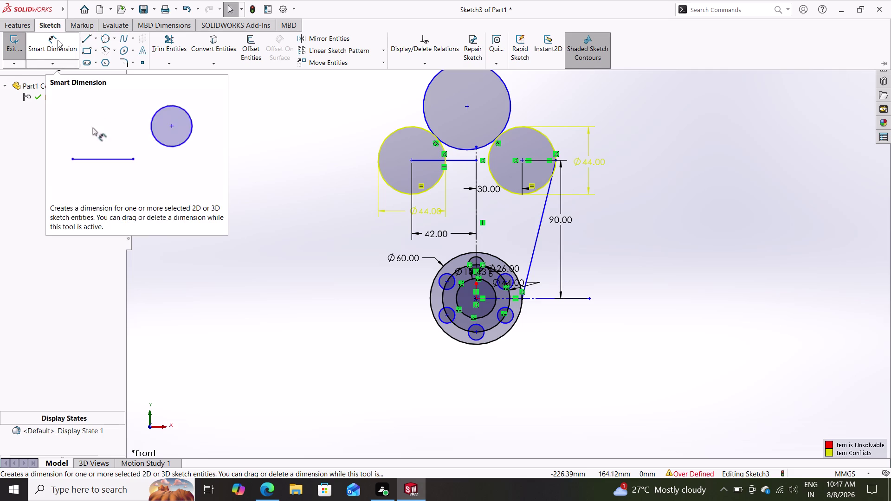
click(454, 63)
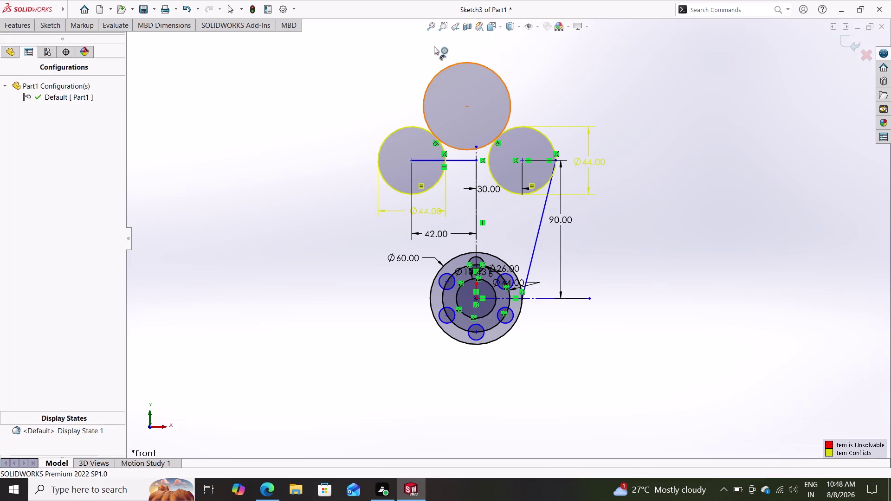
click(389, 47)
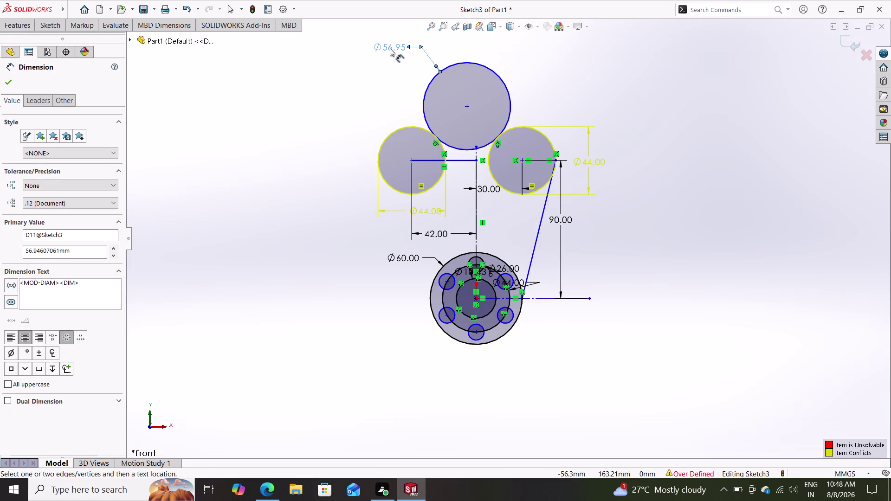
click(392, 48)
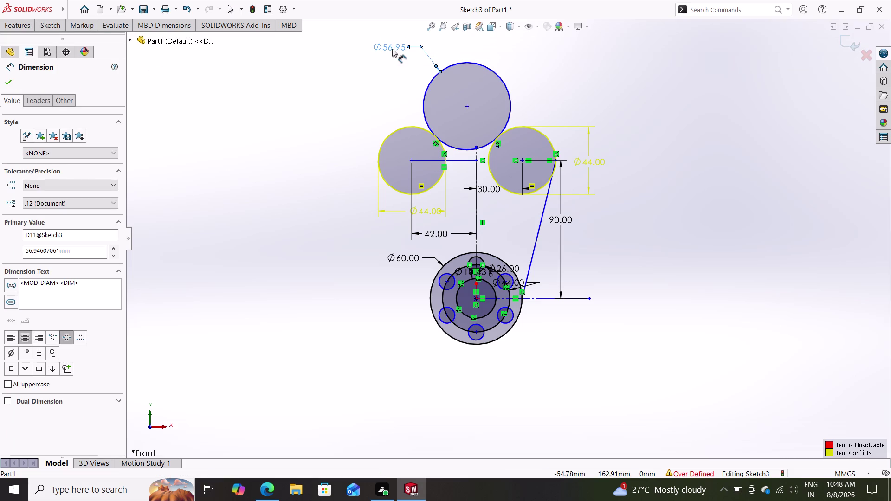
double_click(392, 49)
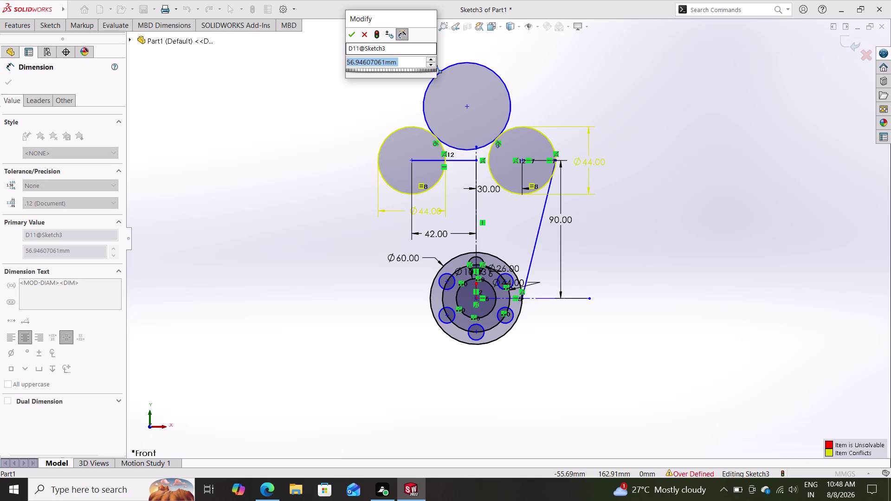
key(4)
key(6)
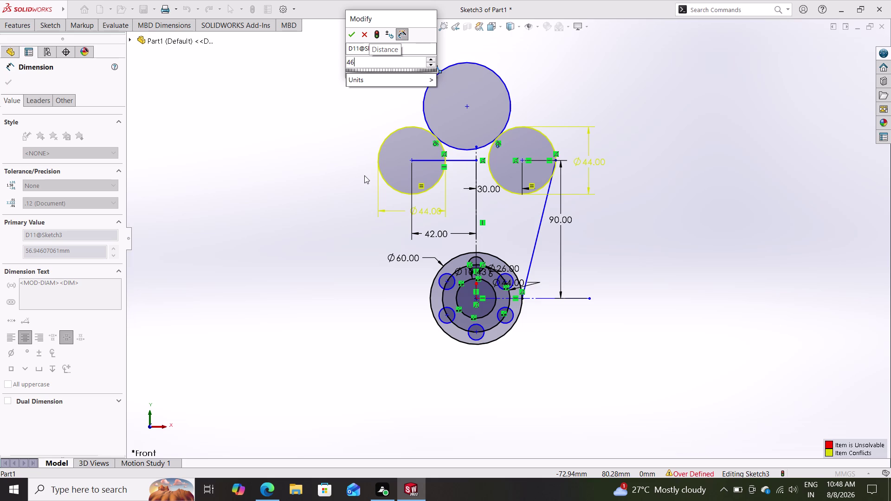
text(-)
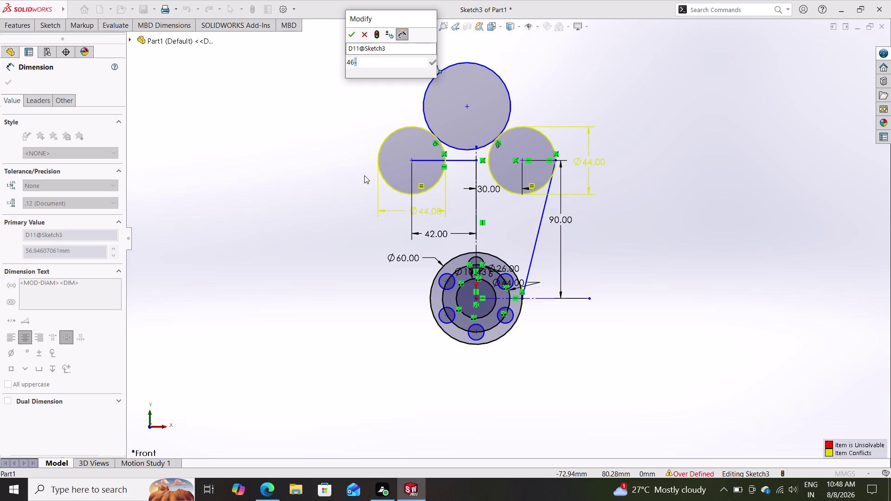
text(23)
key(Return)
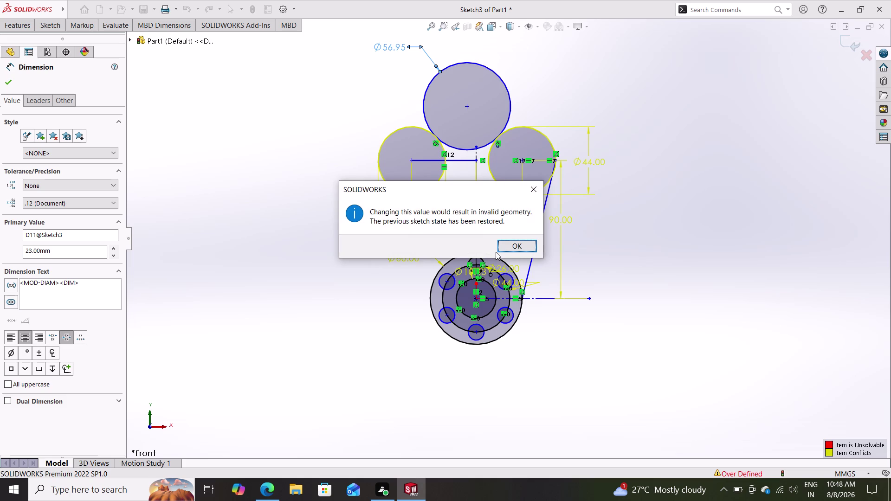
click(521, 249)
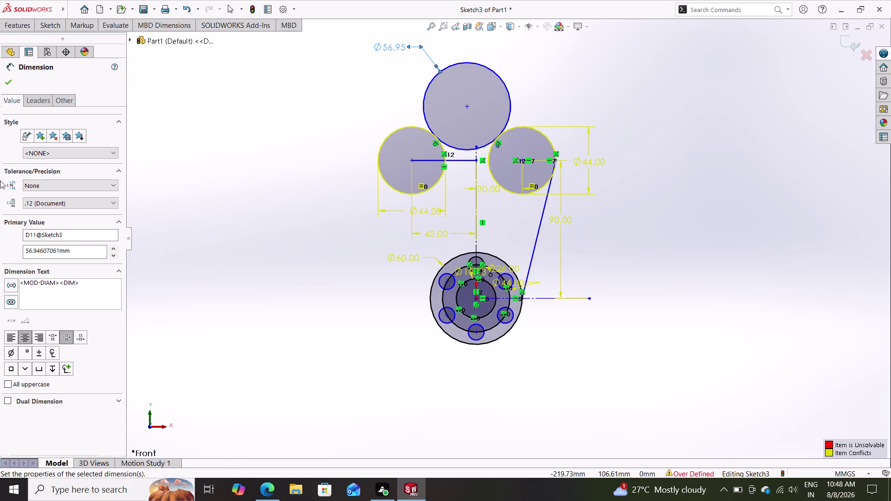
click(40, 31)
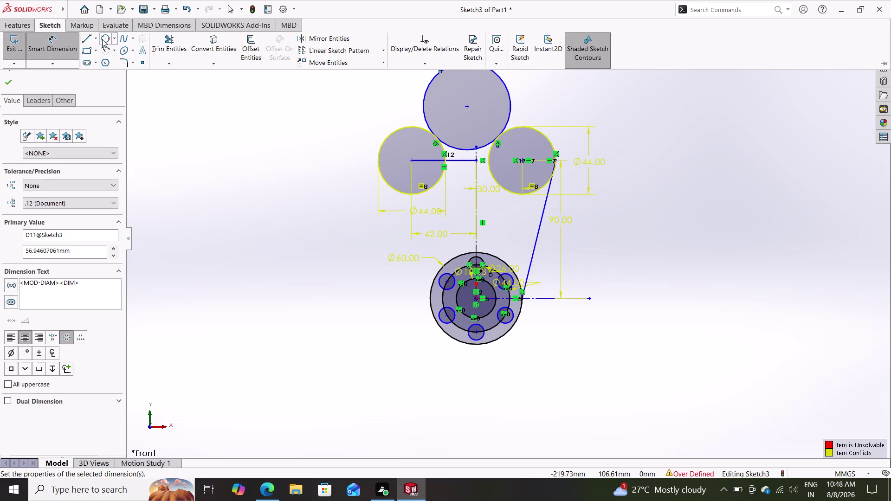
click(166, 54)
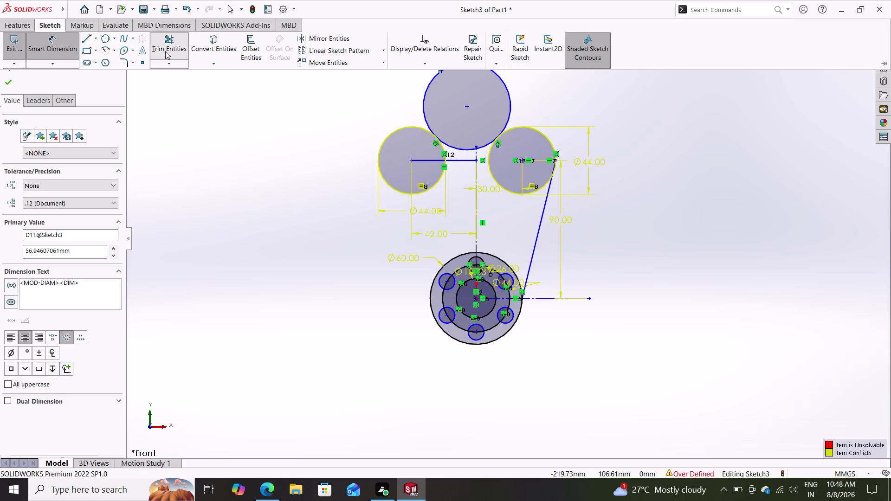
Start Trim Entities, then cancel it without trimming.
double_click(424, 97)
click(425, 94)
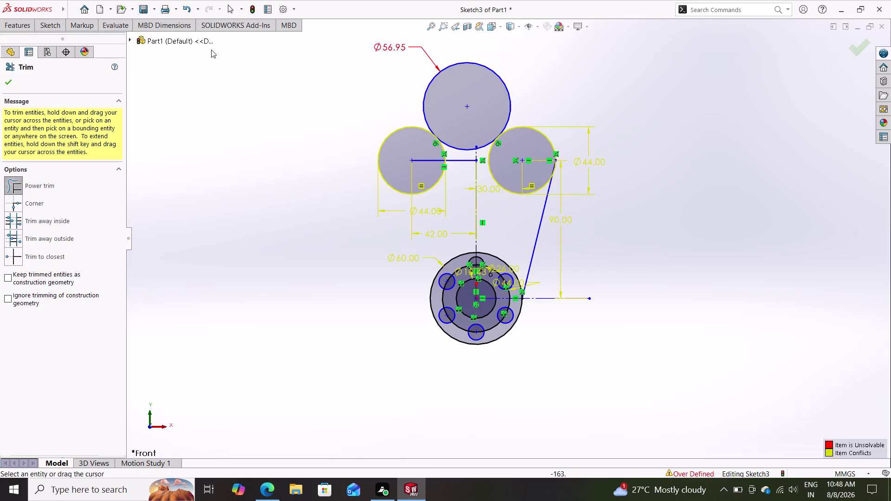
click(50, 20)
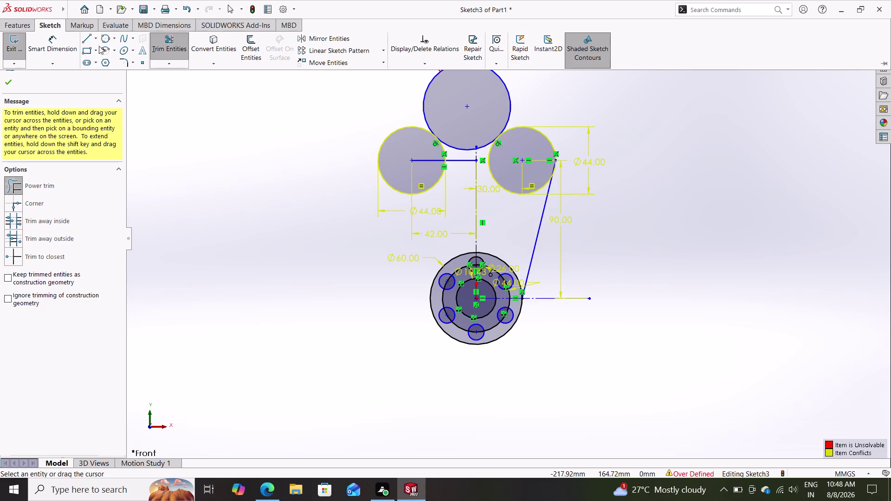
click(174, 38)
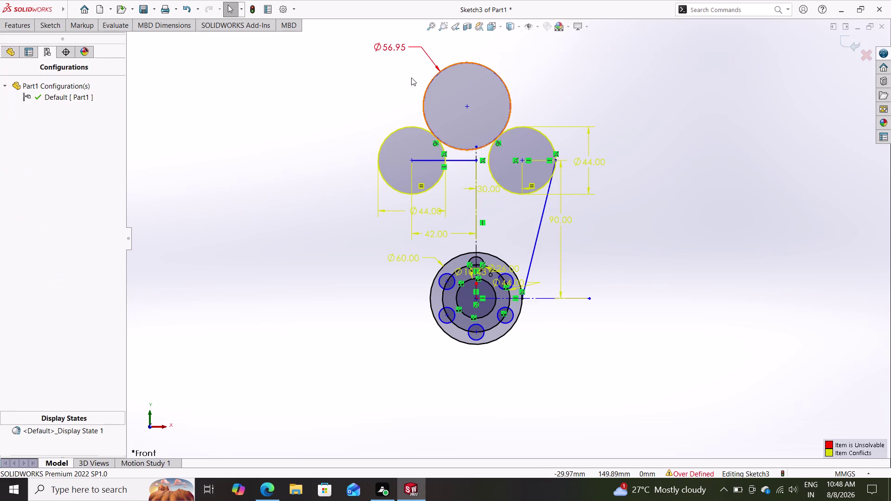
Exit Sketch3 and close the over-defined sketch warning.
triple_click(425, 91)
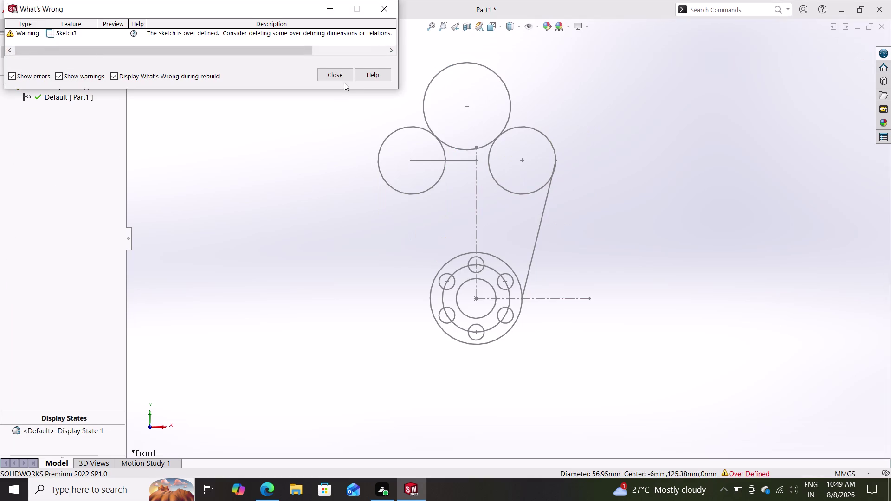
click(337, 76)
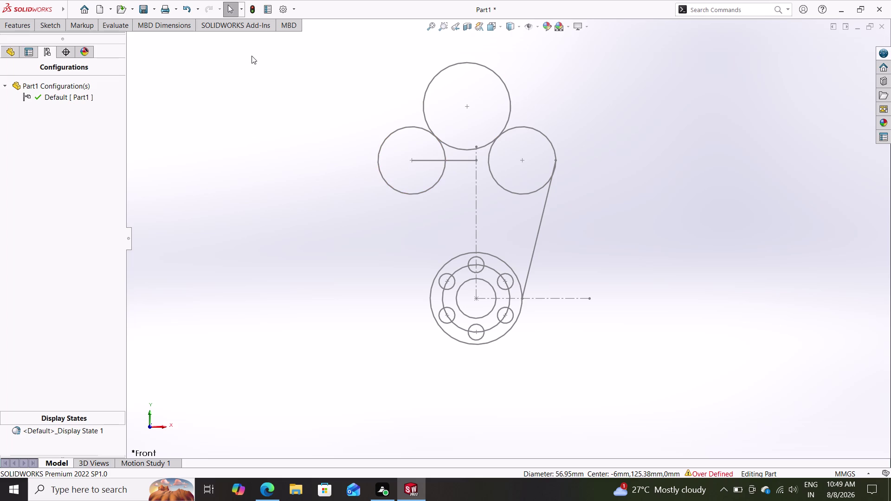
click(15, 21)
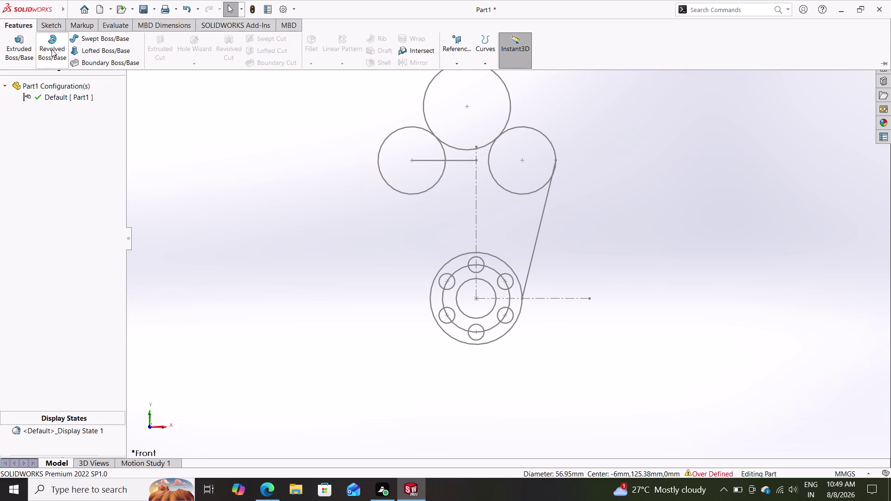
click(44, 29)
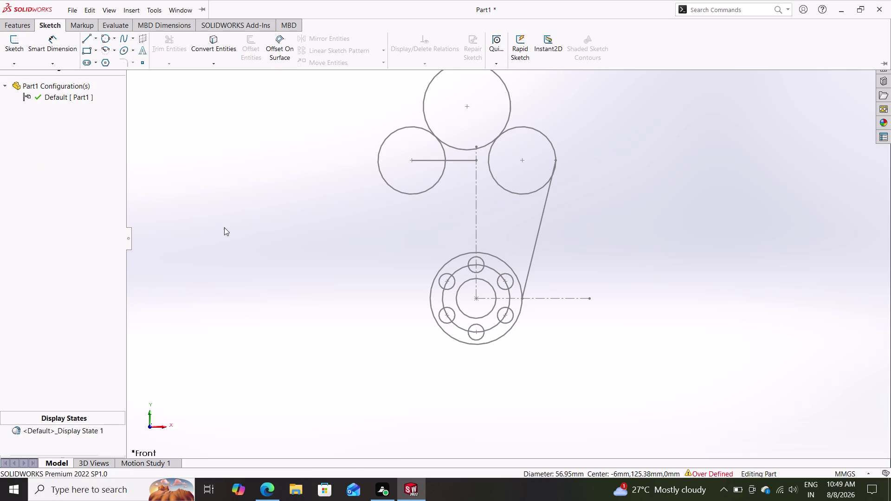
Reopen Sketch3 and add a 56.95 mm diameter dimension to the top circle.
key(Escape)
click(23, 26)
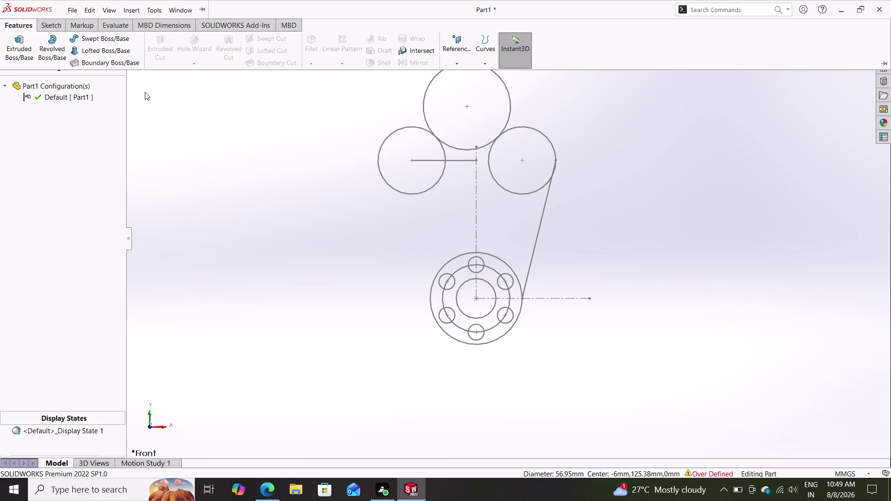
click(49, 27)
scroll(down, 3)
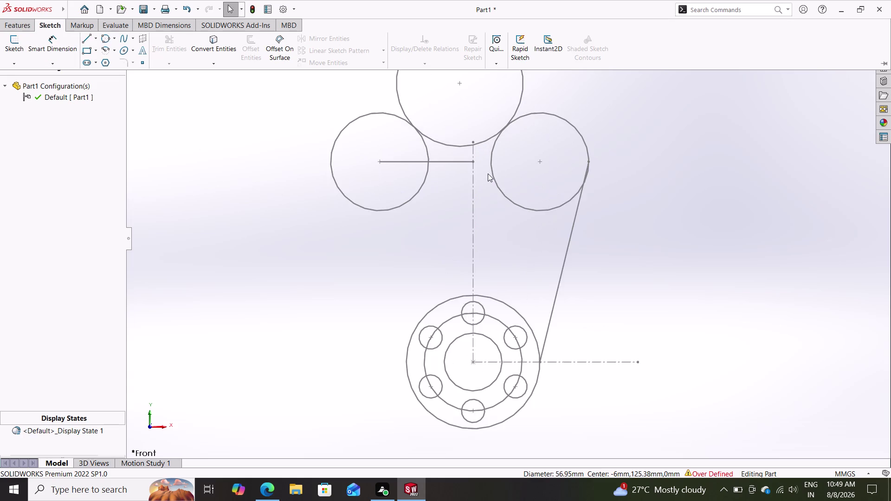
scroll(up, 3)
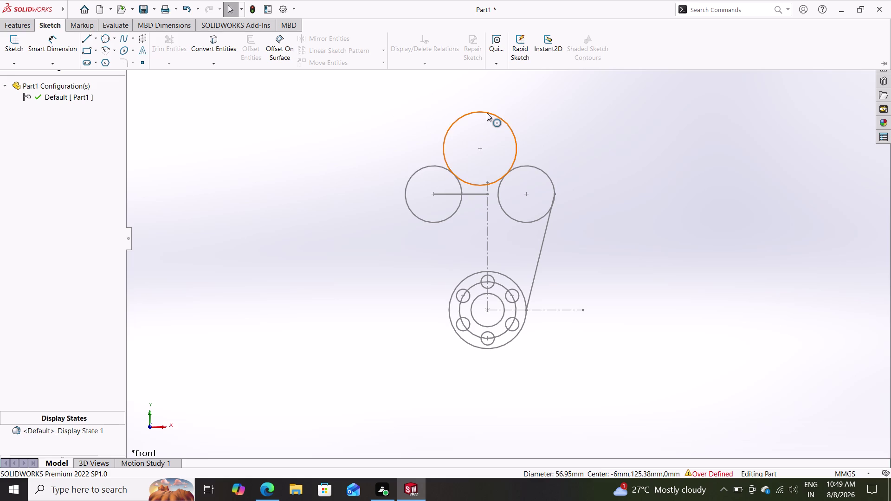
click(50, 36)
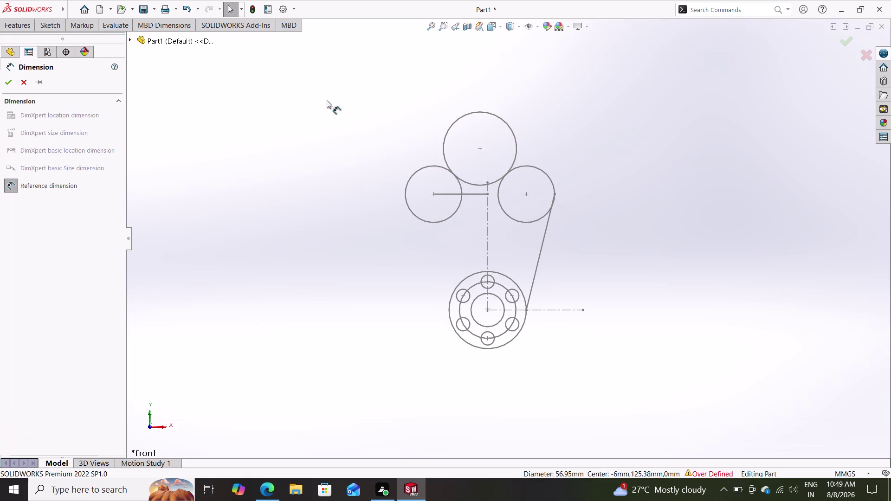
triple_click(509, 129)
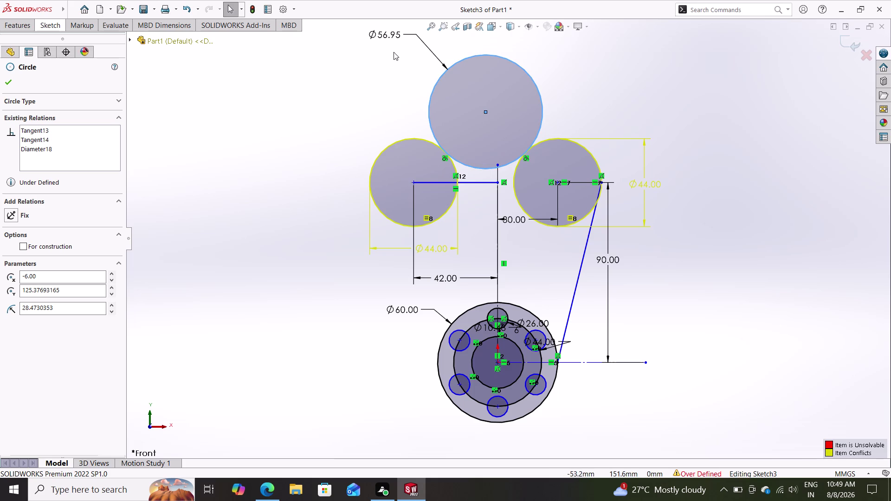
Place the Ø56.95 dimension, try entering 23, and decline the global variable prompt.
click(387, 34)
double_click(386, 33)
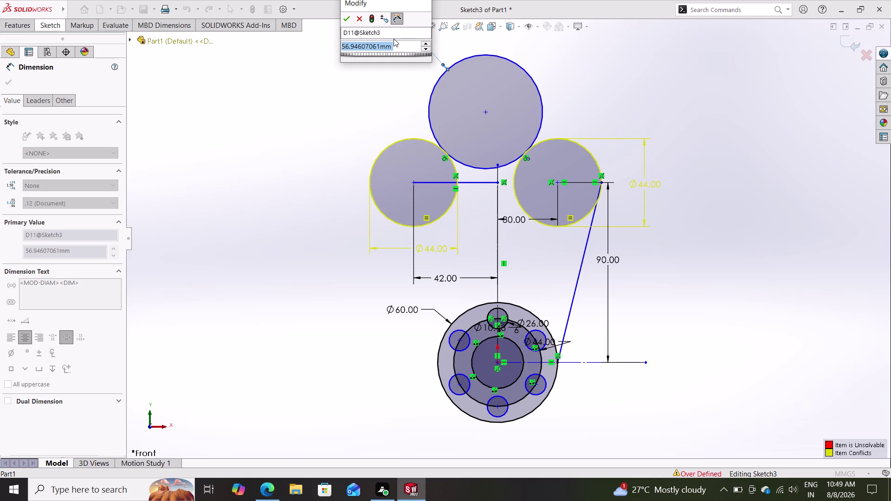
text(23)
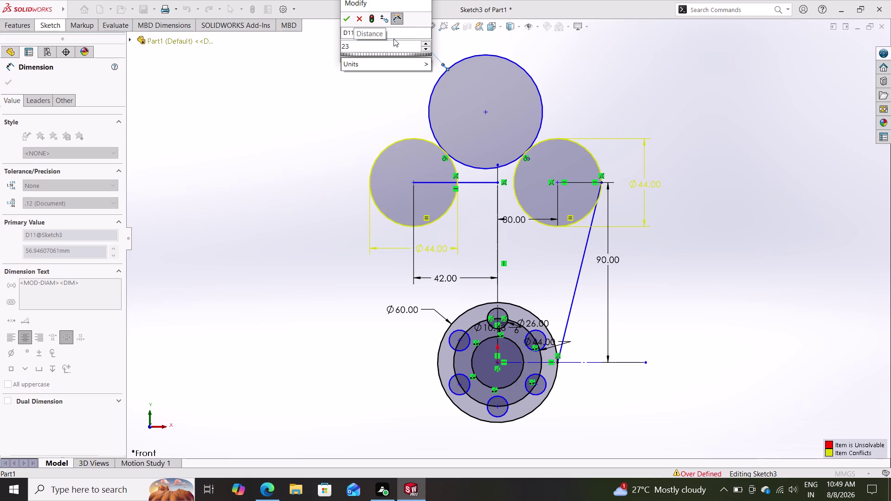
key(r)
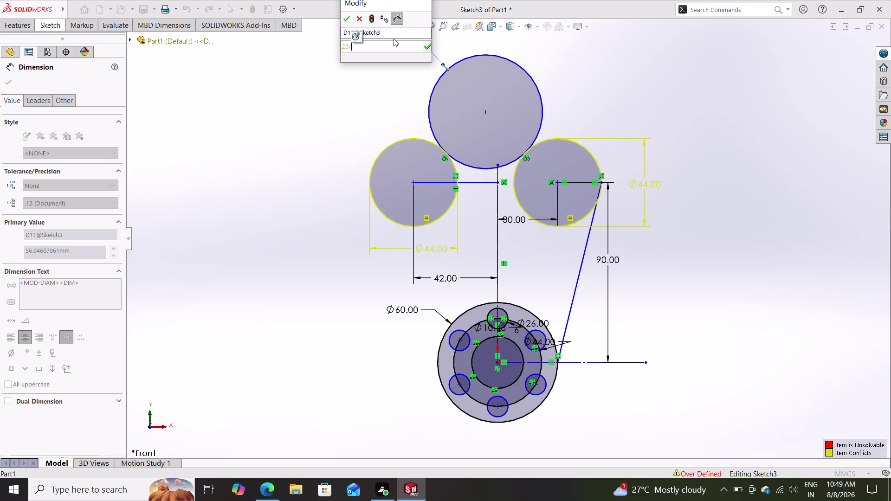
key(Return)
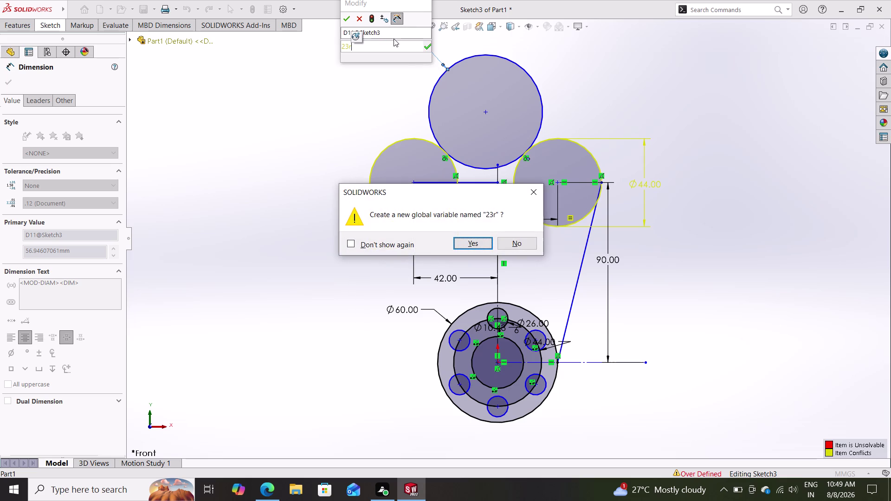
click(536, 189)
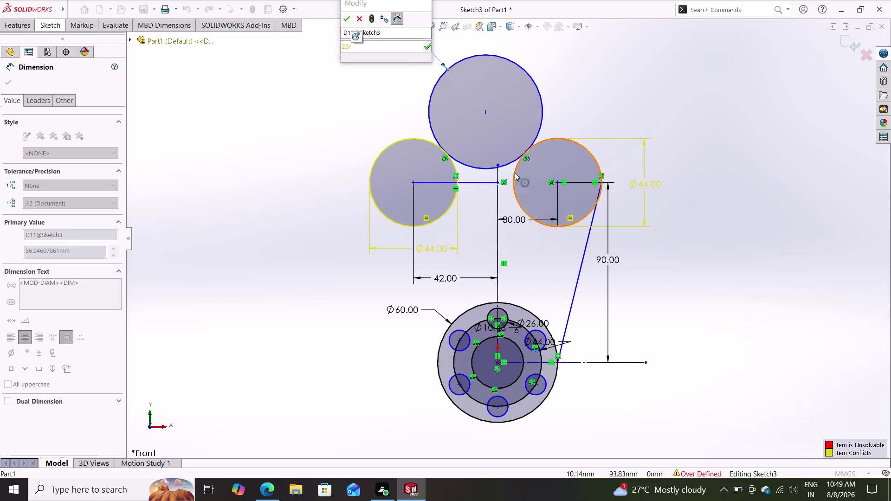
Clear the value and retry confirming, declining the repeated global variable prompts.
key(BackSpace)
key(BackSpace)
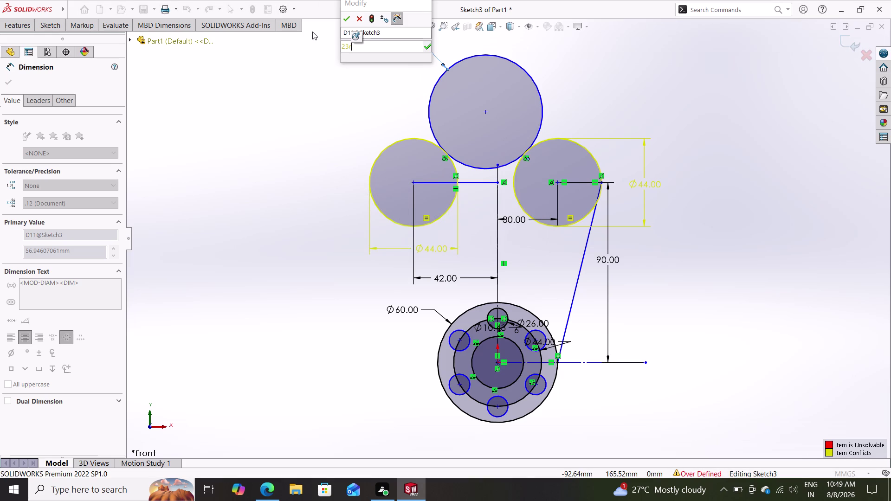
key(BackSpace)
key(BackSpace)
key(BackSpace)
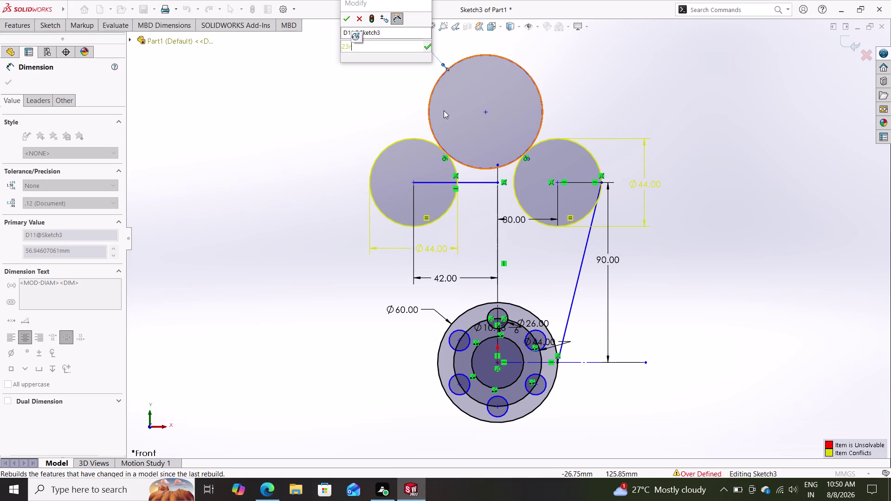
click(430, 47)
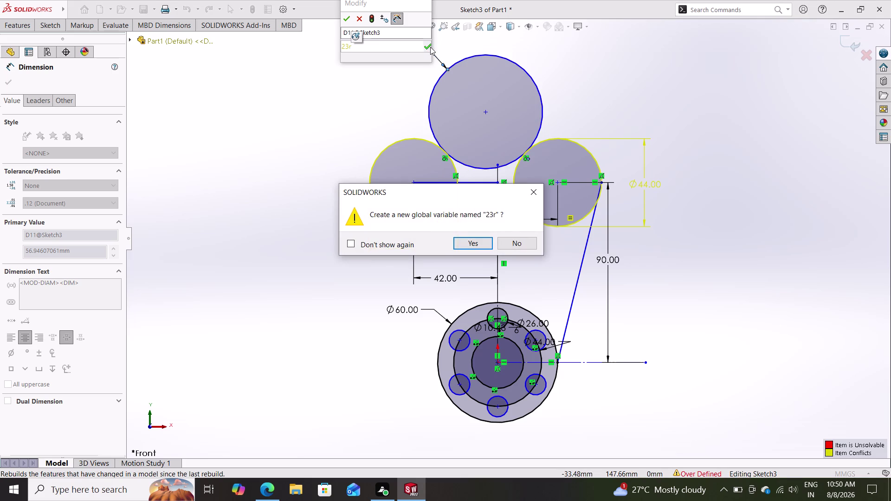
click(508, 251)
click(510, 245)
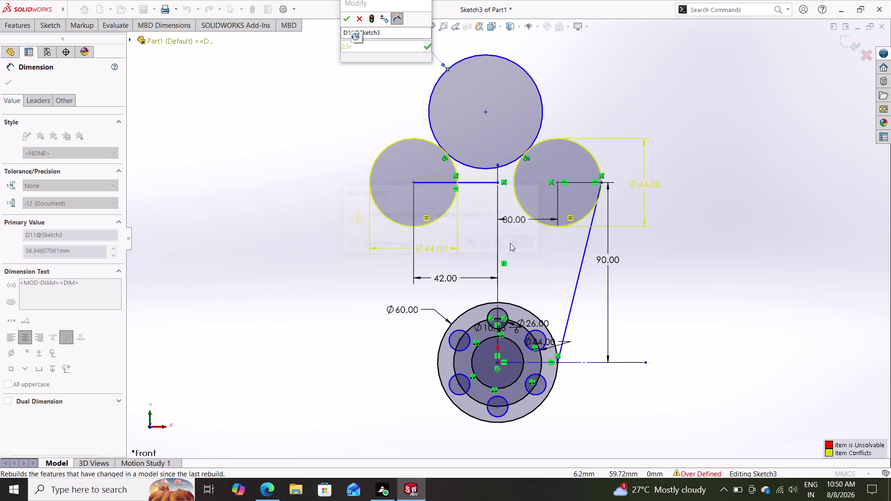
click(430, 45)
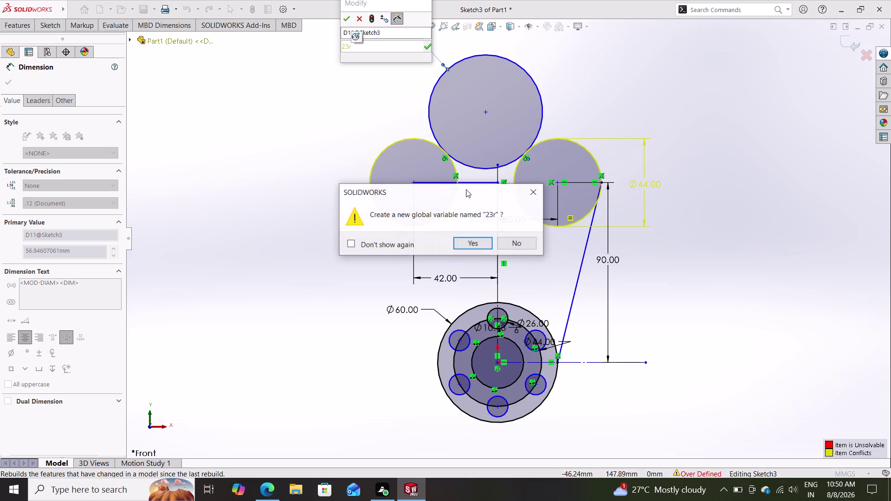
click(480, 248)
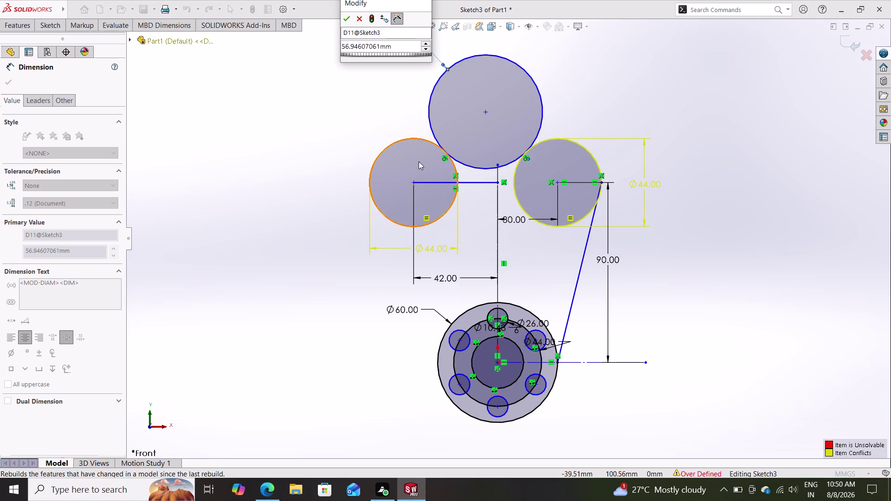
Enter 23+23 so the top circle's diameter becomes 46 mm.
key(BackSpace)
key(BackSpace)
key(BackSpace)
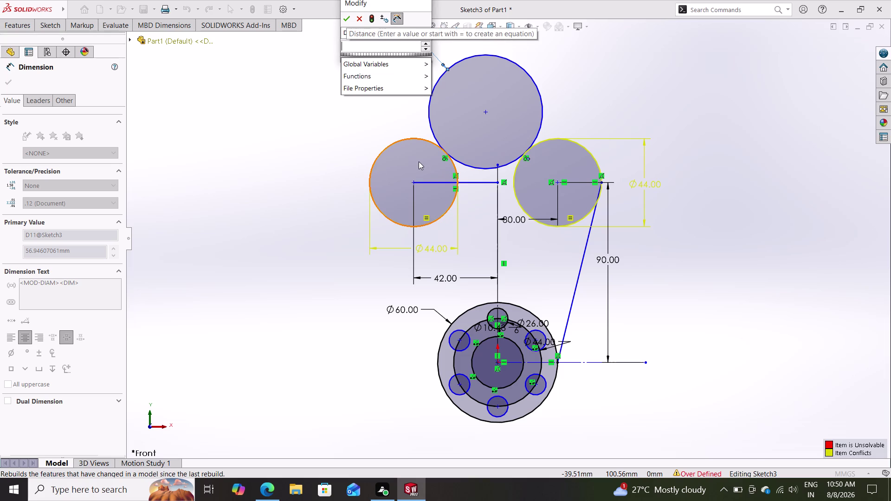
text(2)
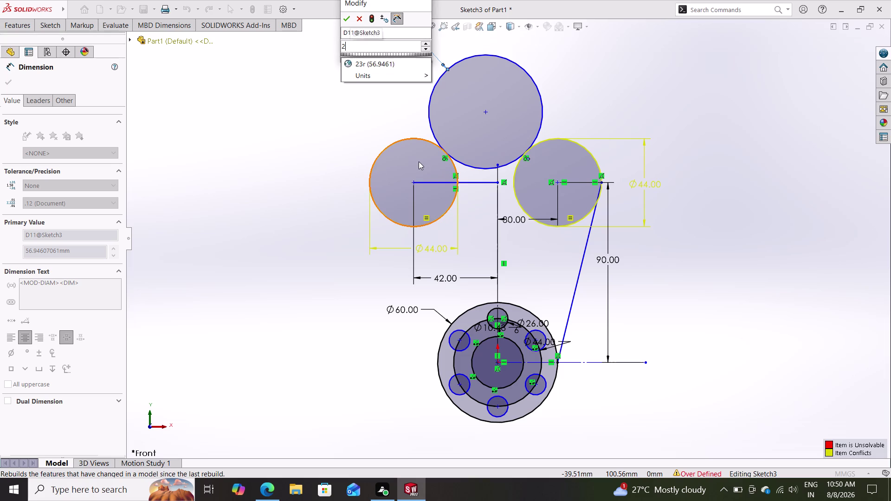
text(3)
text(+2)
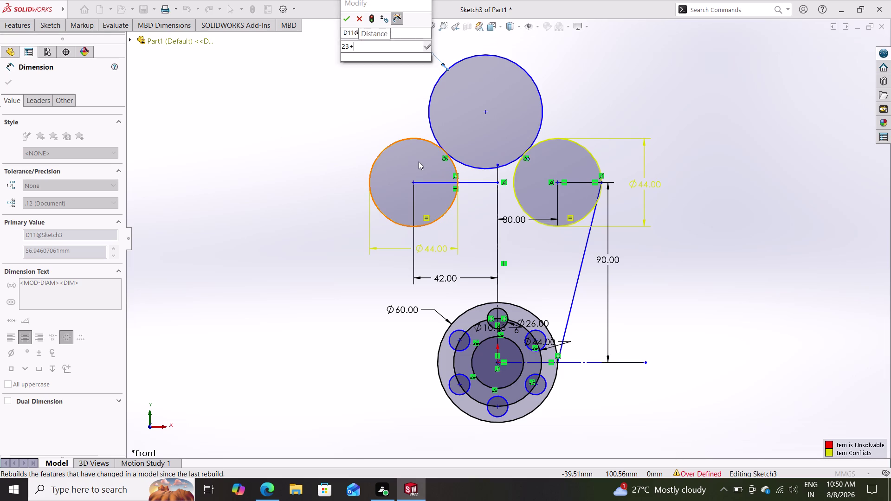
text(3)
key(Return)
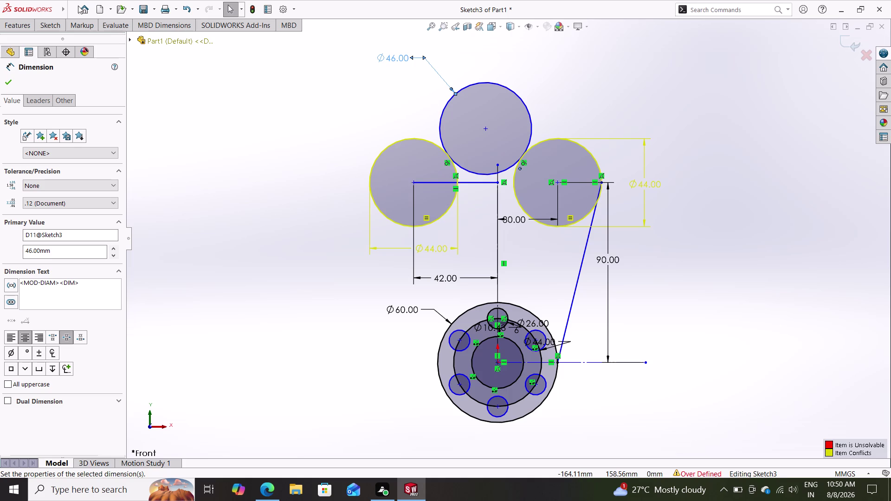
click(46, 22)
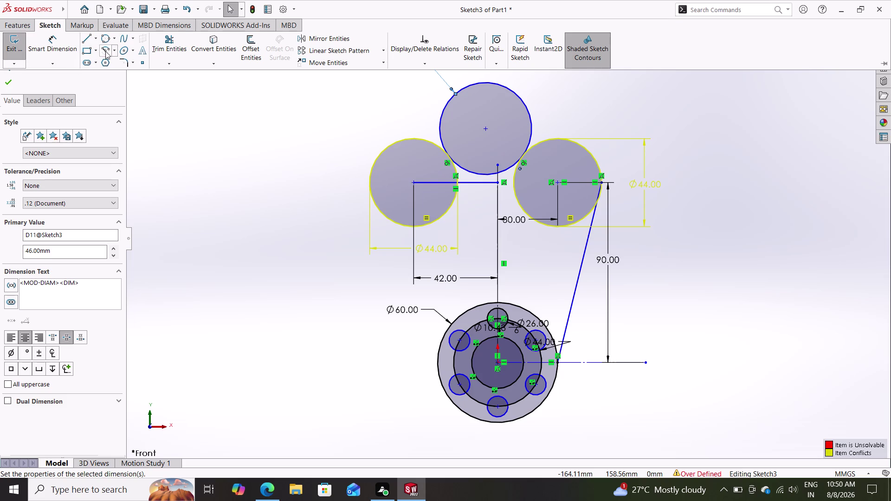
Power-trim the top circle's upper arc, leaving only the arc between the 44 mm circles.
double_click(170, 50)
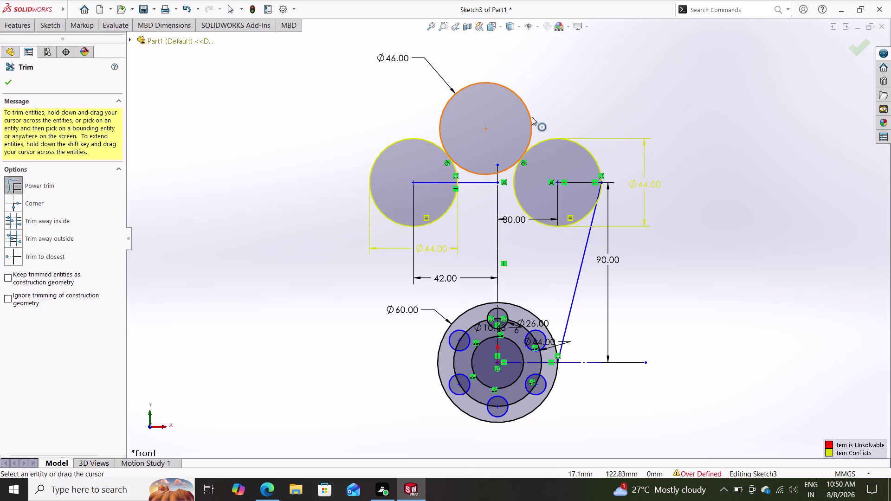
drag(546, 104, 546, 105)
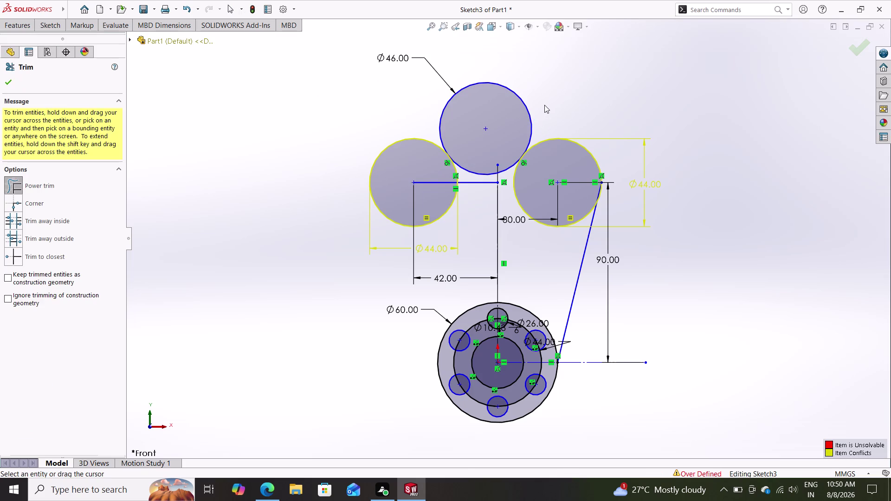
drag(546, 105, 466, 118)
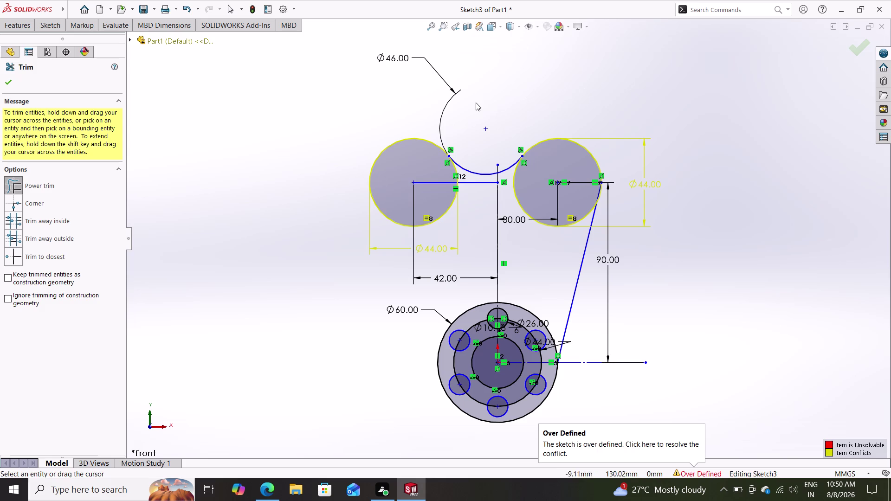
drag(451, 124, 421, 117)
drag(421, 116, 449, 126)
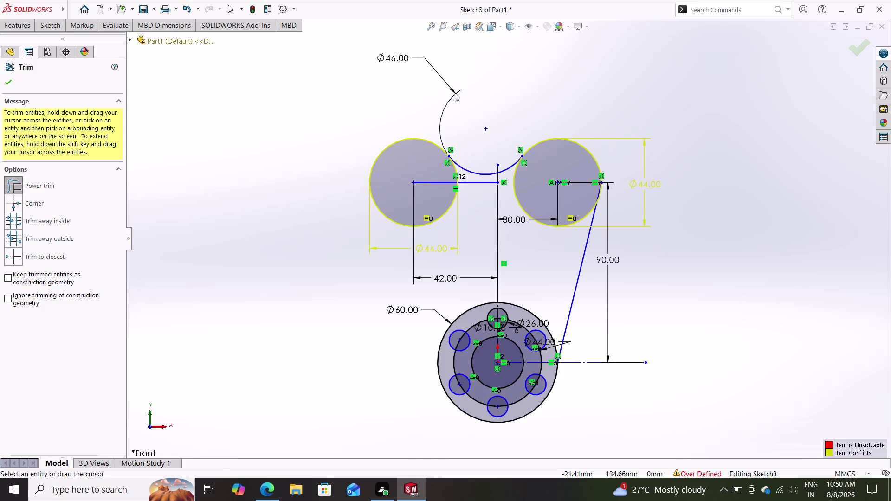
key(Escape)
drag(453, 90, 449, 89)
drag(447, 88, 426, 110)
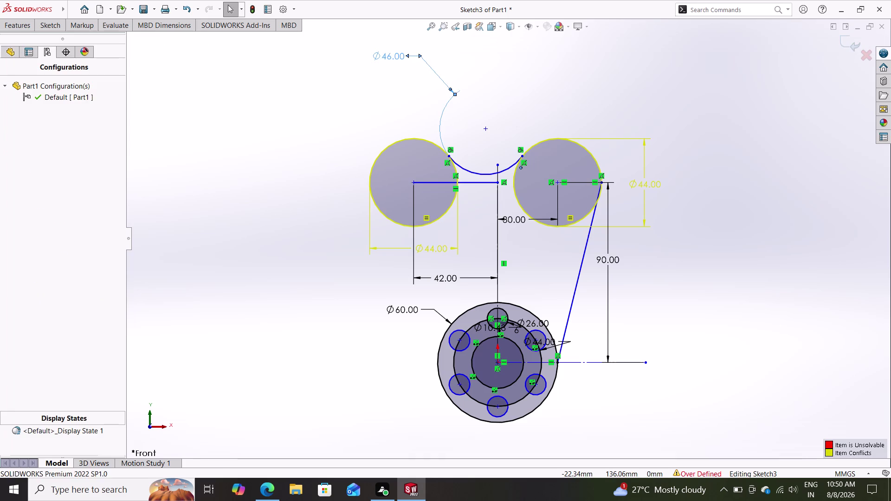
drag(425, 110, 398, 199)
drag(396, 203, 399, 207)
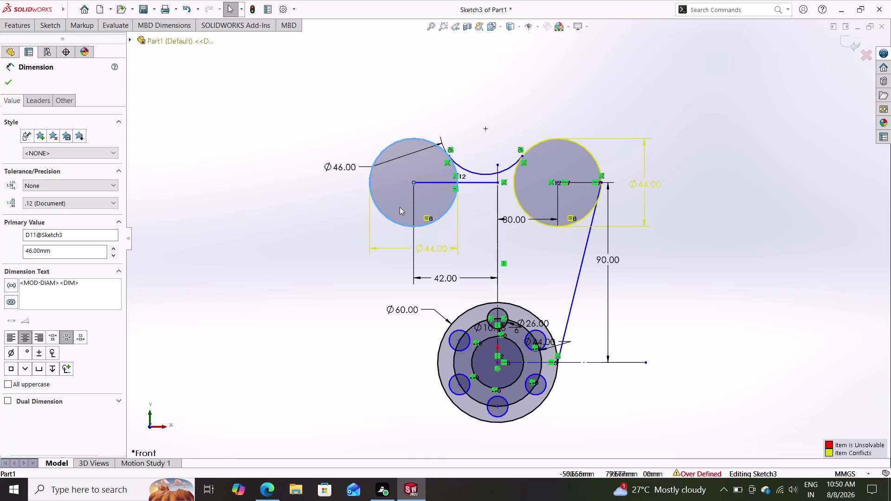
Drag the Ø46.00 dimension below the arc beside the 30.00 dimension, then deselect.
drag(400, 207, 431, 209)
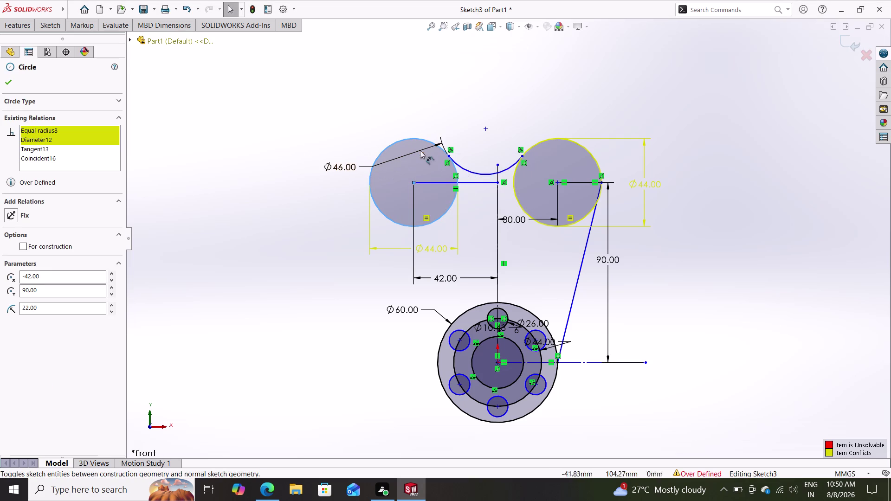
drag(437, 146, 455, 187)
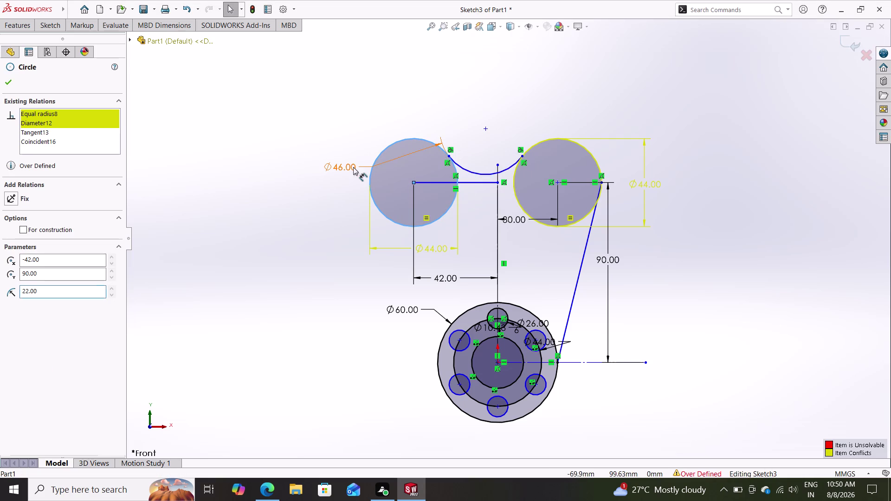
drag(352, 169, 465, 246)
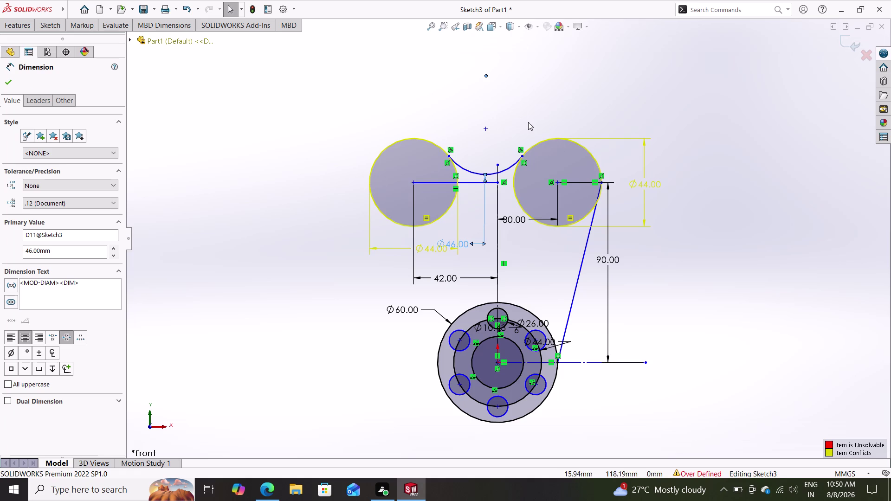
key(Escape)
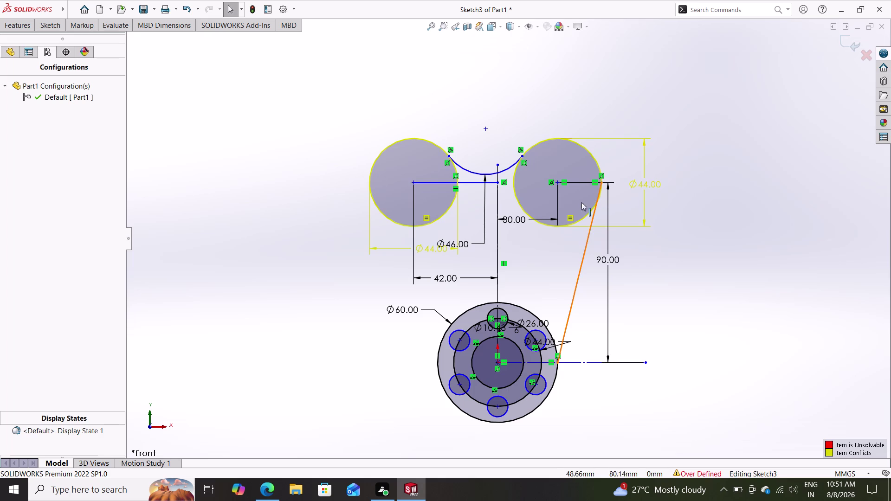
Check the centre line's end point, then open SketchXpert from the Over Defined status.
click(646, 362)
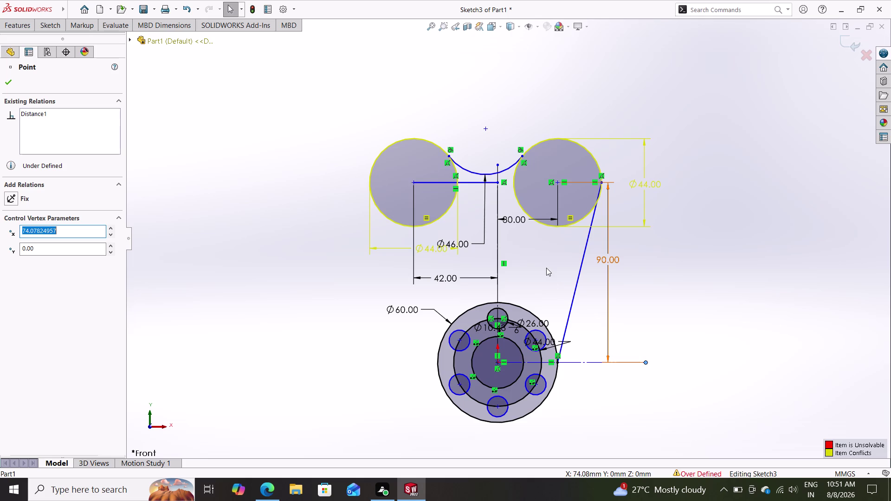
click(692, 475)
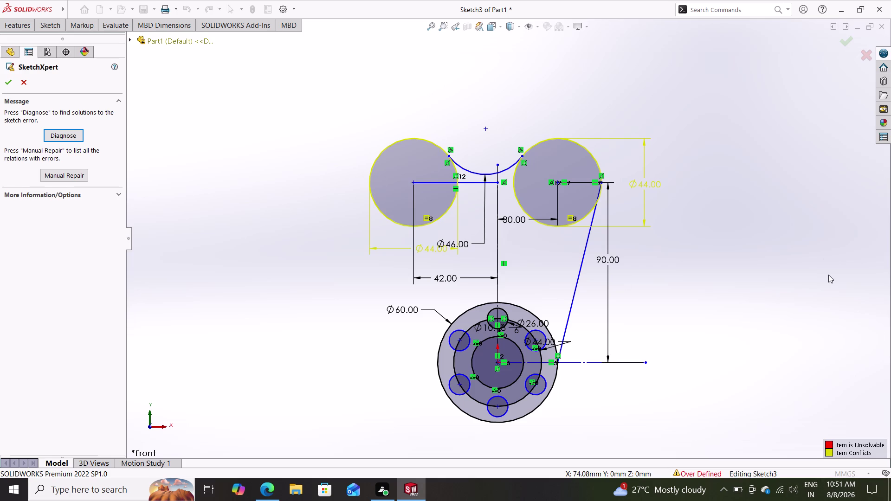
Cancel SketchXpert, leaving Sketch3's over-defined geometry unchanged.
key(c)
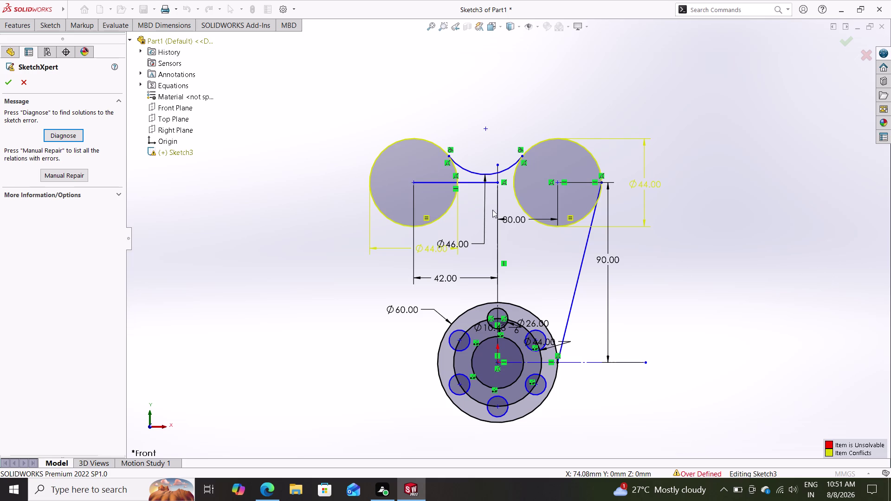
click(53, 28)
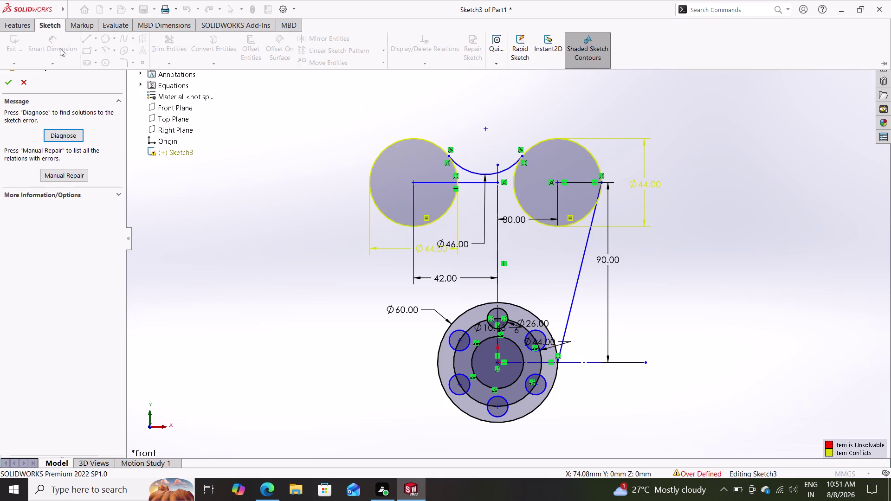
double_click(445, 134)
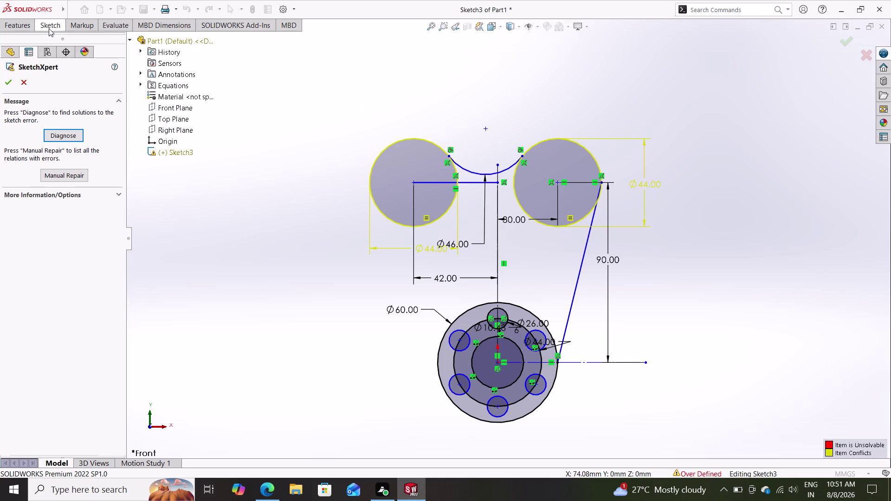
click(47, 28)
click(27, 78)
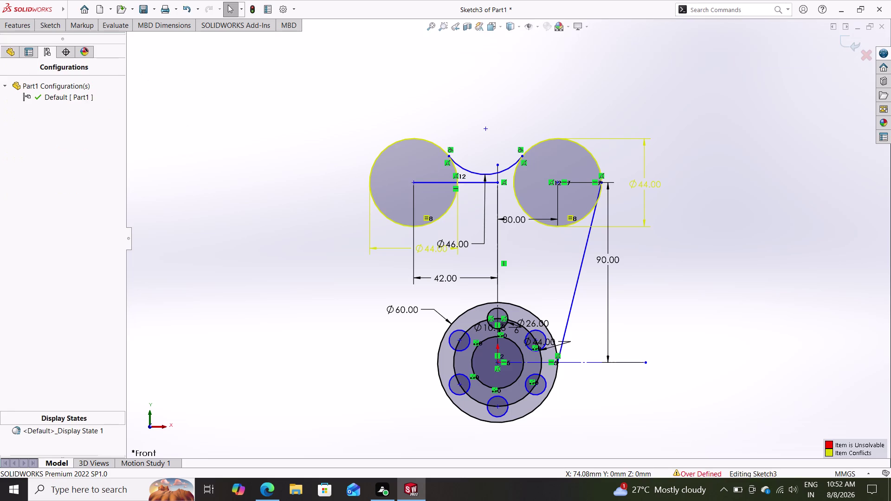
Cancel a trial circle, then start a Center Circle at the left Ø44 circle's centre.
click(50, 27)
click(100, 39)
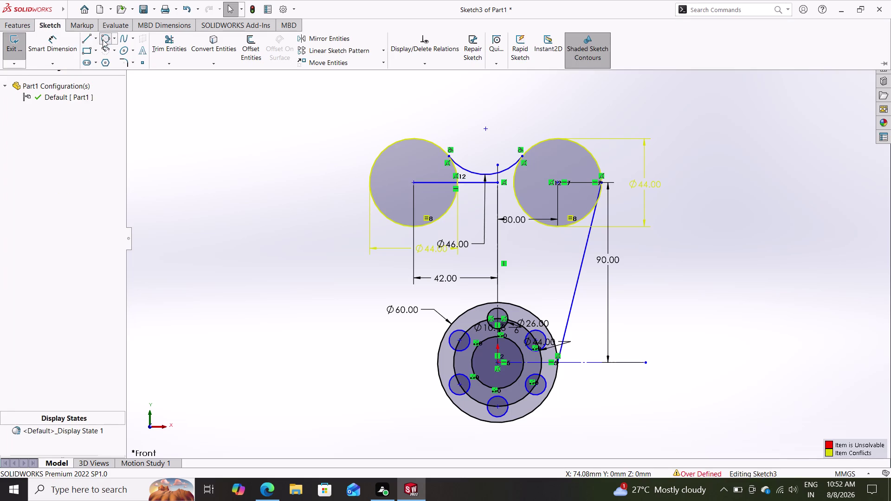
click(413, 183)
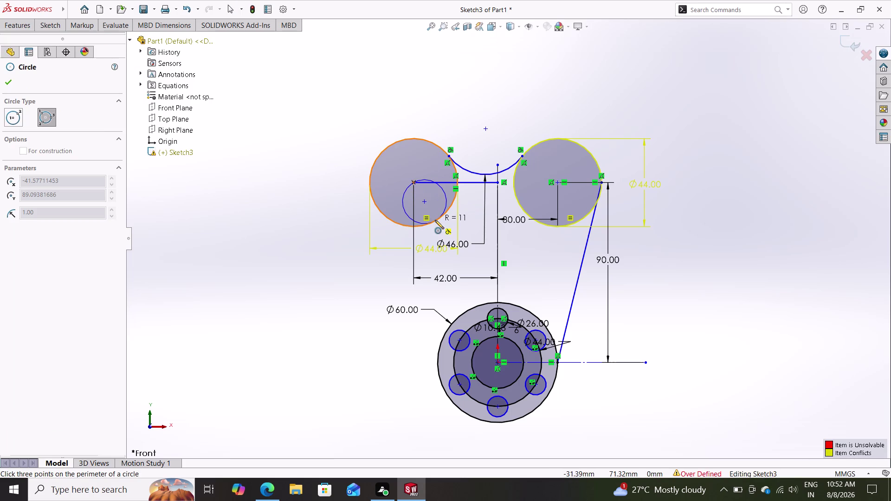
key(Escape)
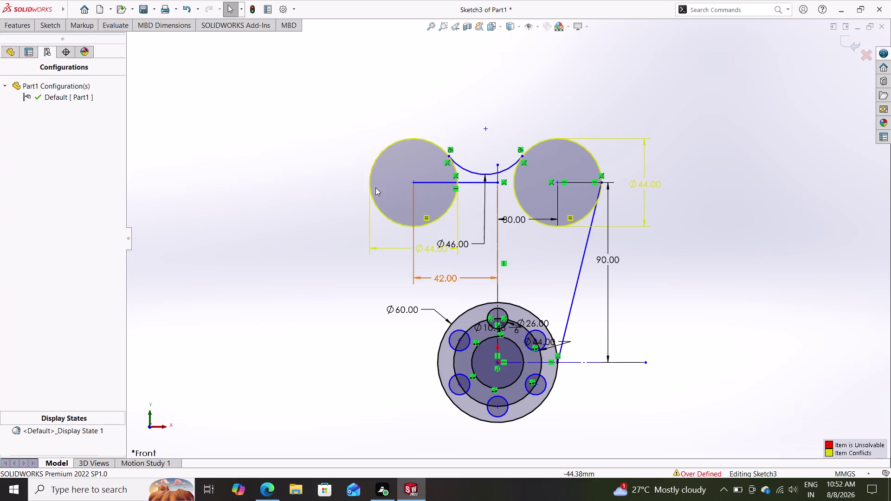
click(52, 25)
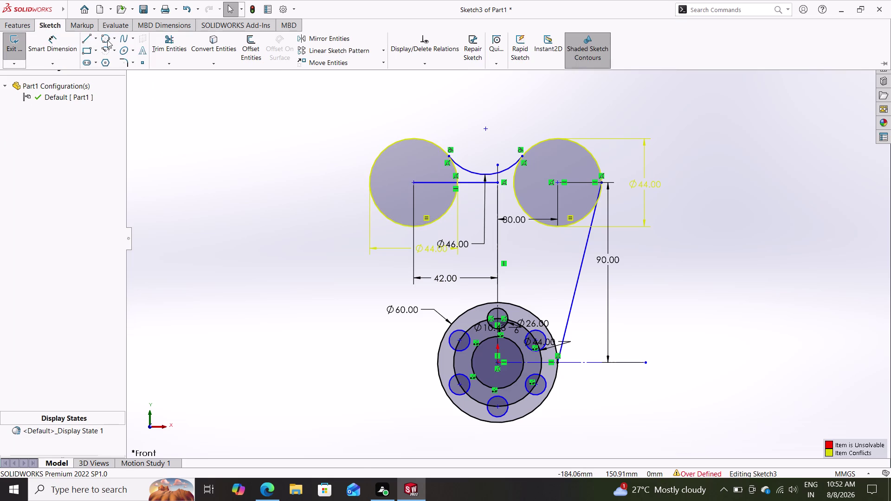
click(115, 39)
click(124, 49)
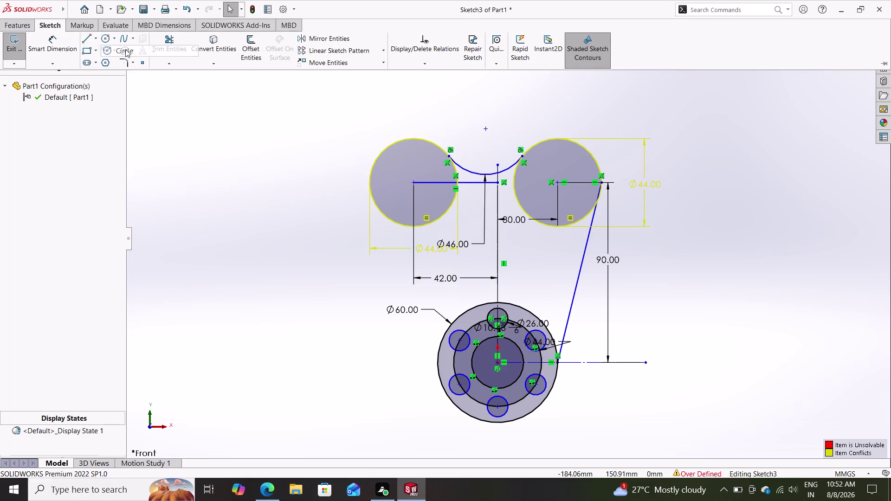
click(412, 184)
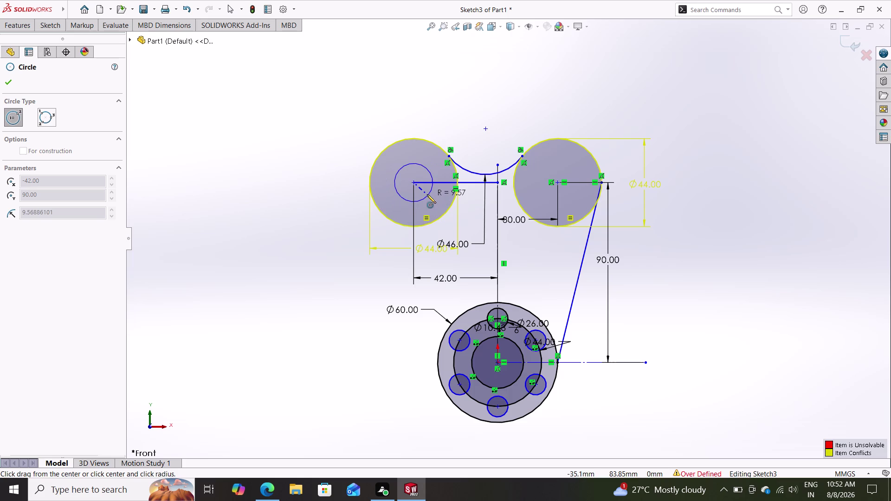
Draw undimensioned inner circles concentric with the left and right Ø44 circles.
click(430, 201)
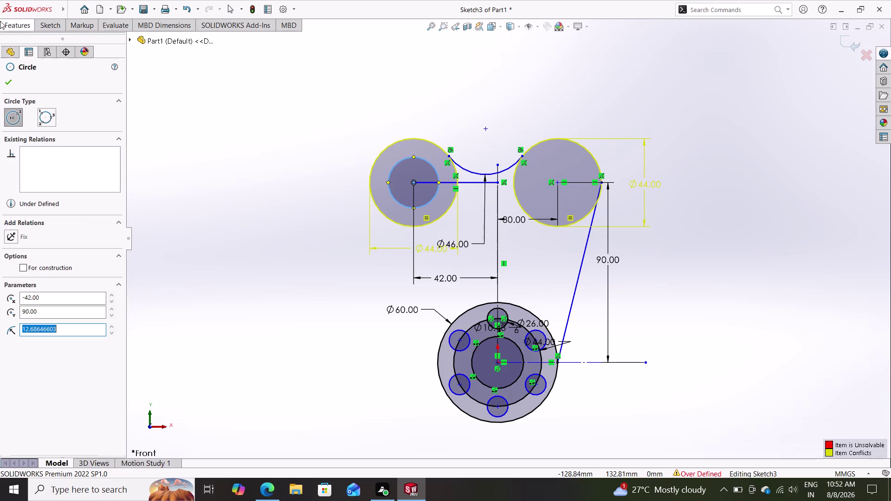
key(Escape)
click(46, 29)
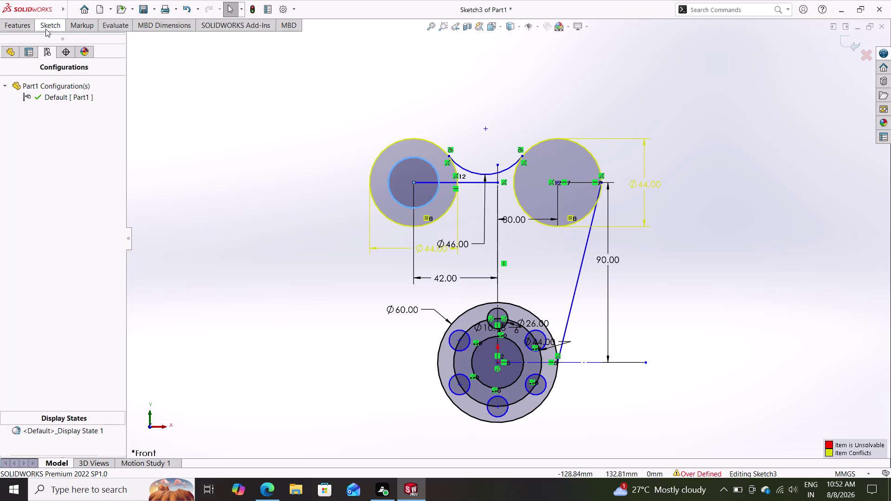
click(558, 182)
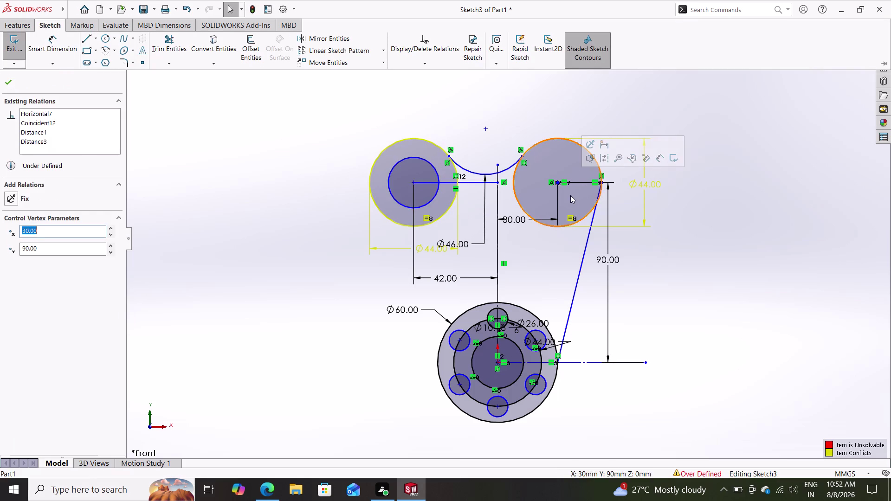
click(107, 39)
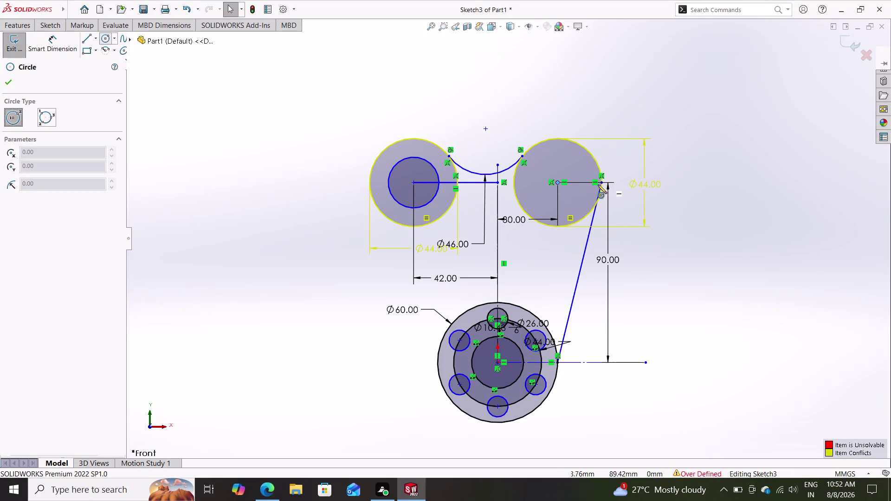
click(558, 183)
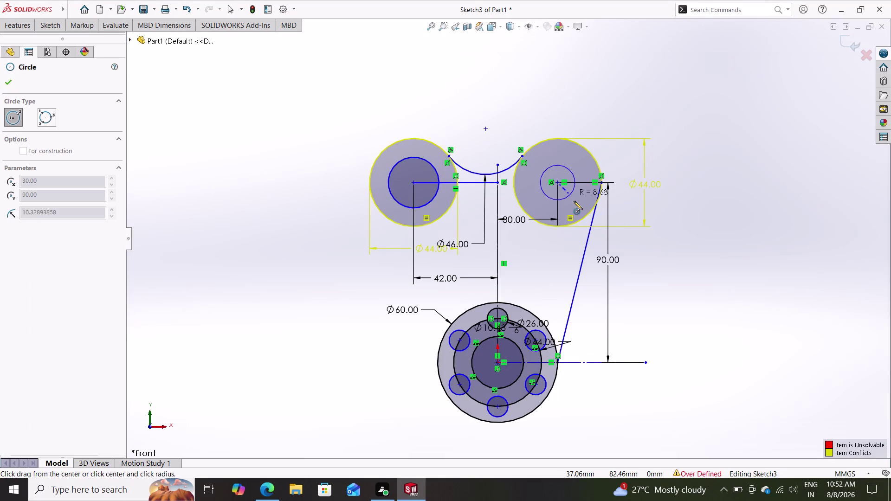
click(576, 206)
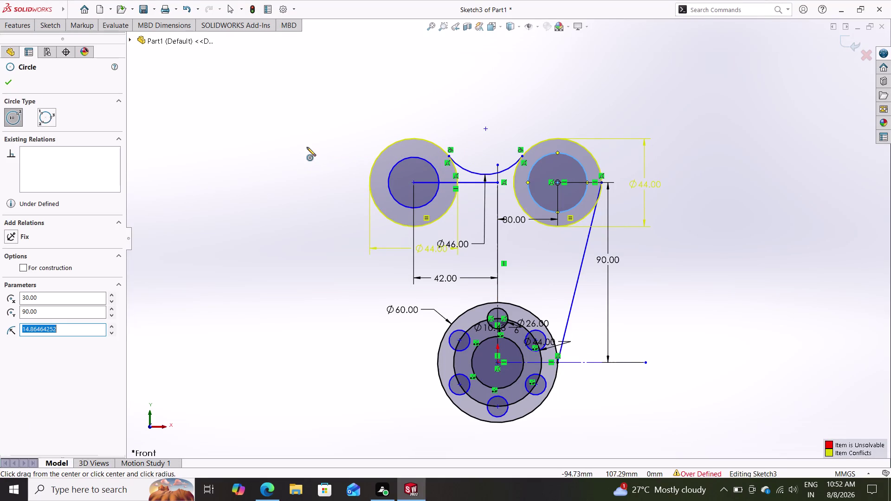
key(Escape)
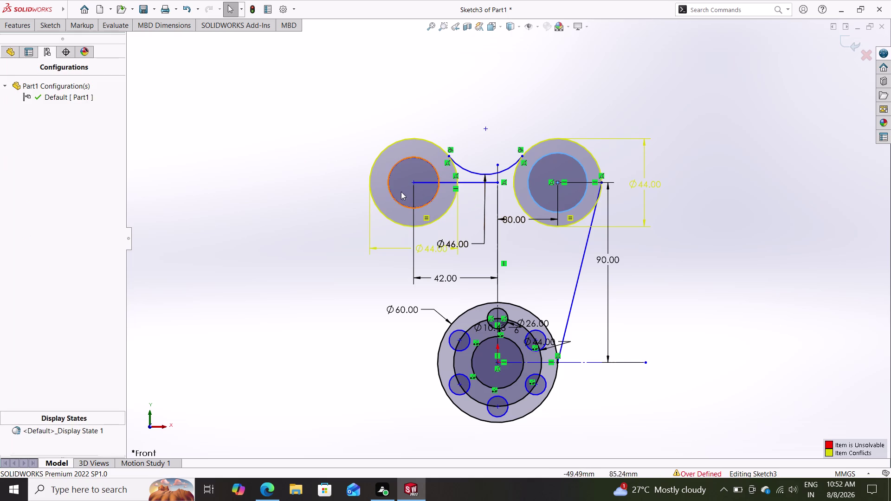
Select both small inner circles and apply an Equal relation between them.
double_click(431, 199)
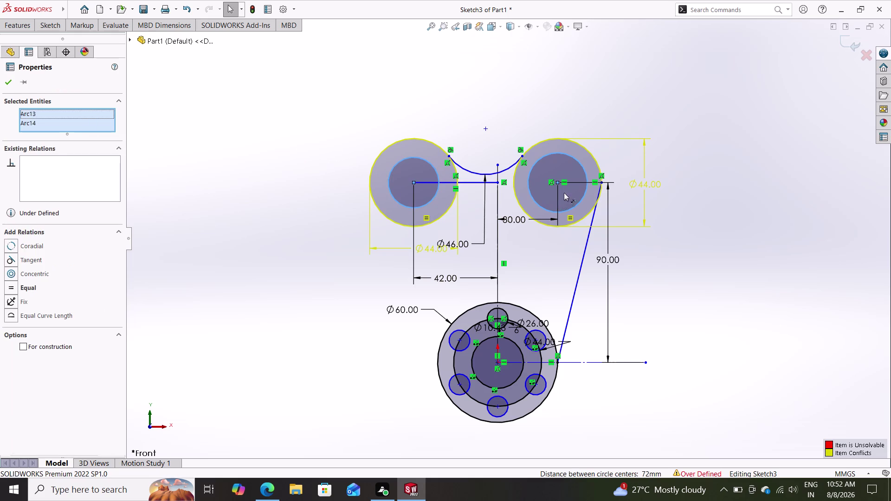
double_click(584, 194)
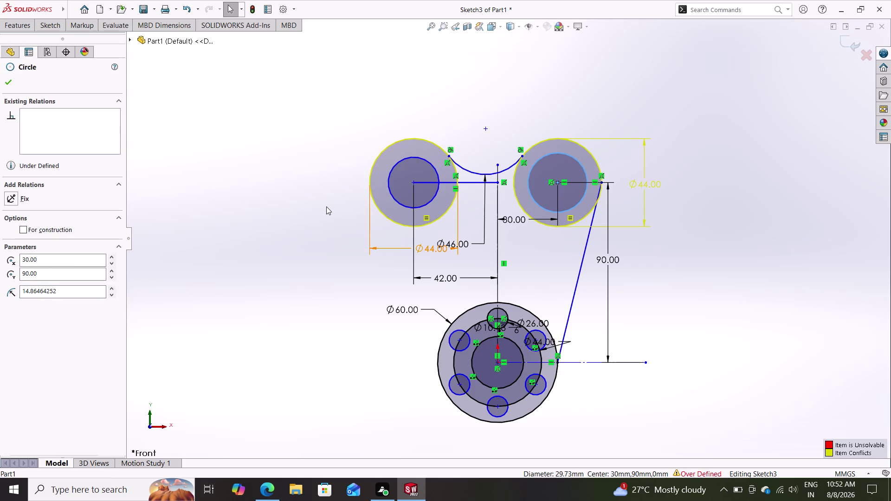
click(429, 201)
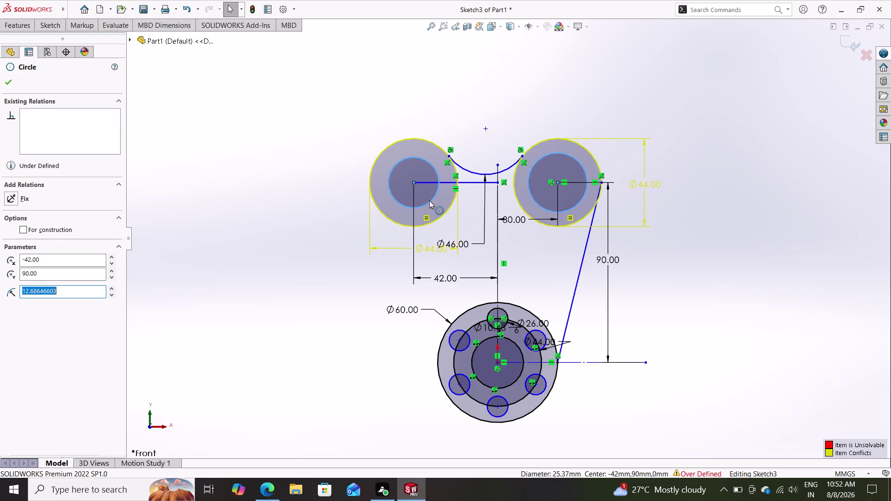
click(580, 196)
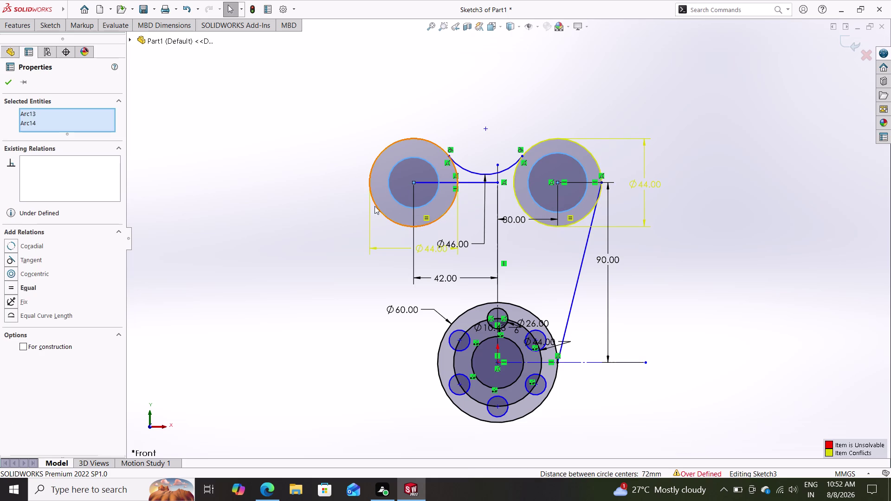
click(25, 286)
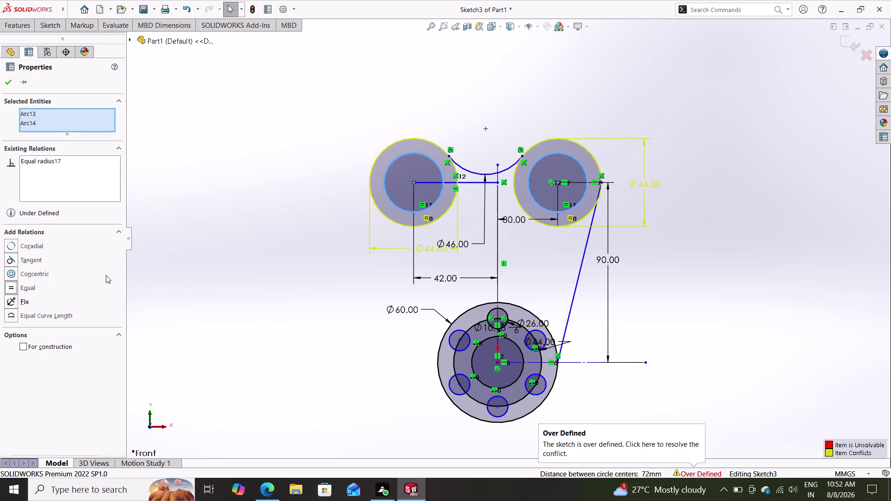
click(46, 25)
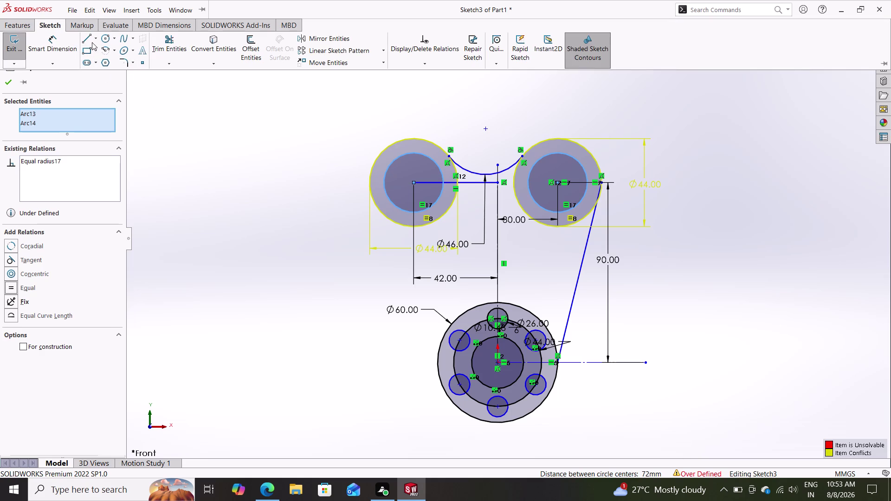
click(46, 43)
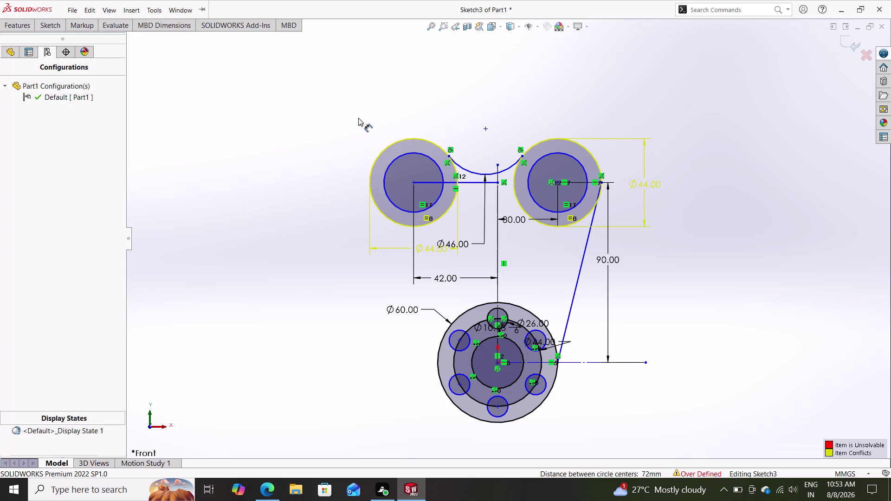
Dimension the left inner circle's diameter as 26.
click(386, 170)
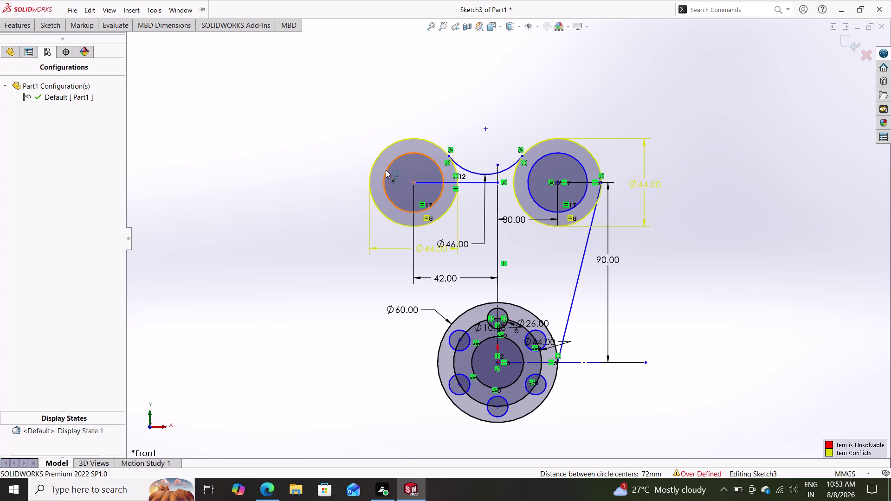
click(299, 165)
click(299, 174)
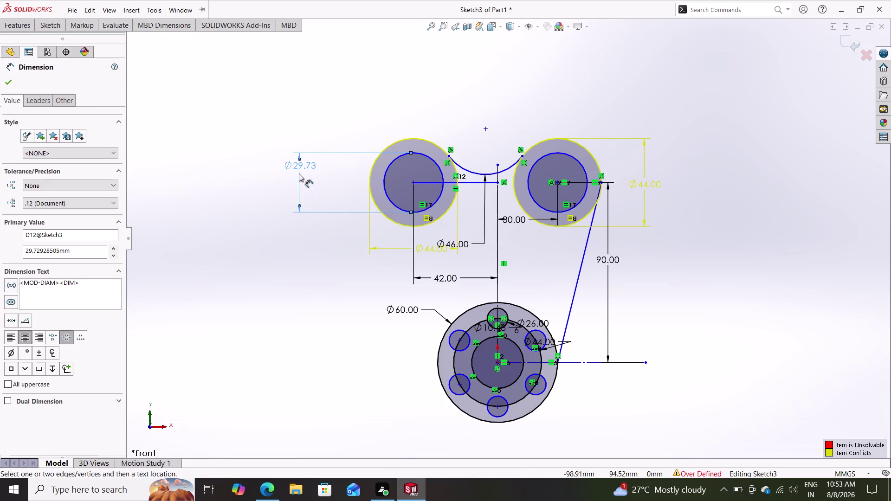
click(297, 161)
click(300, 167)
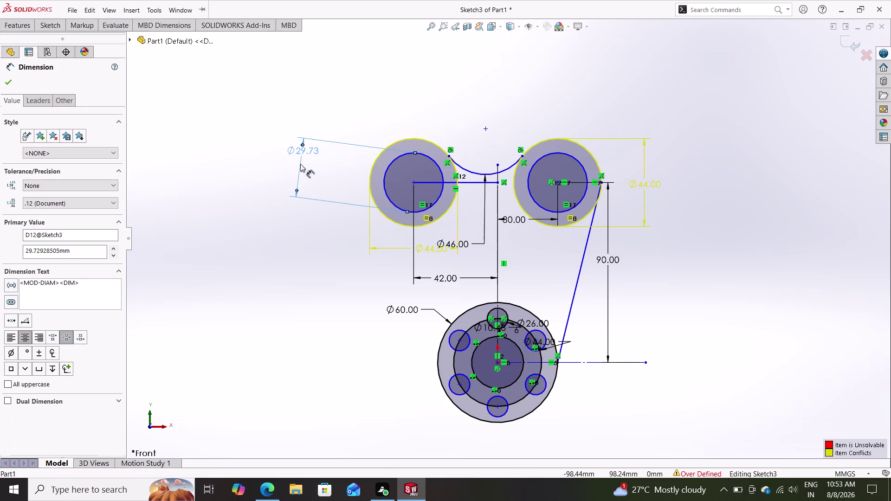
click(302, 144)
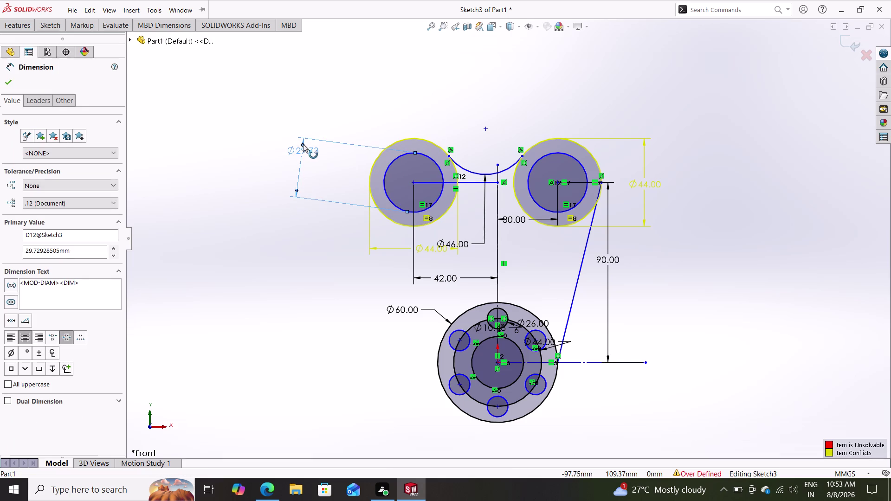
triple_click(298, 149)
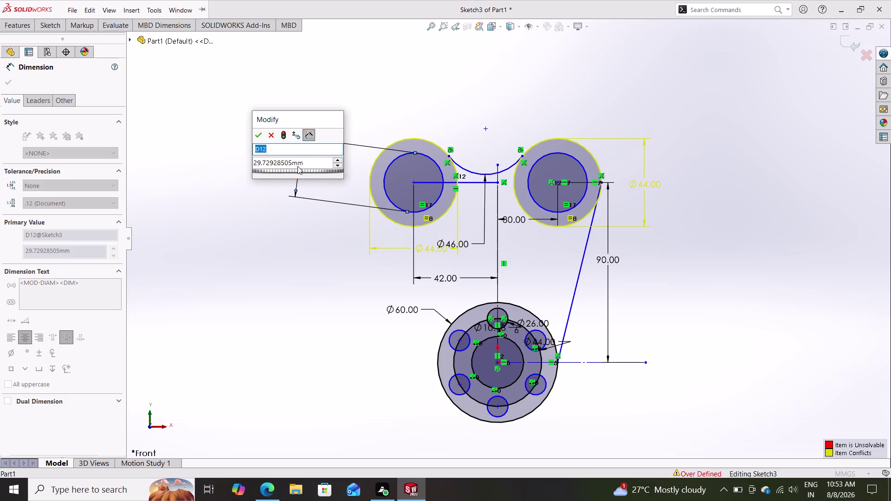
click(304, 161)
drag(312, 164, 296, 167)
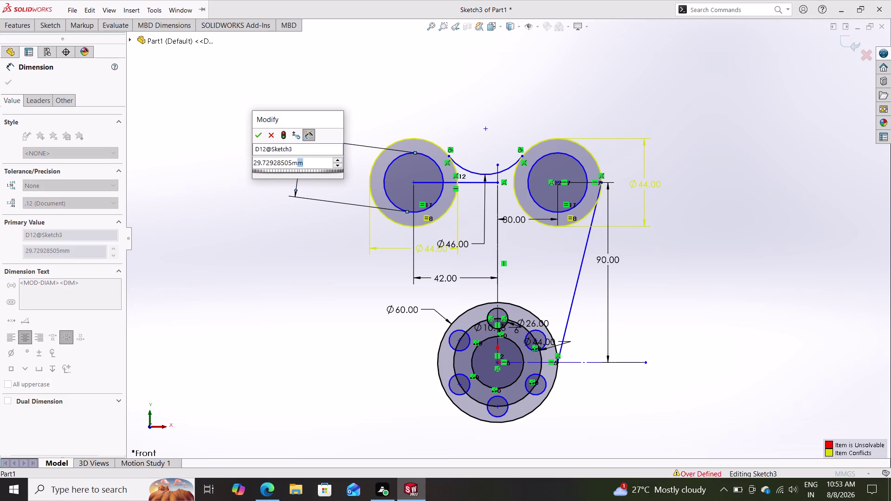
drag(296, 167, 236, 173)
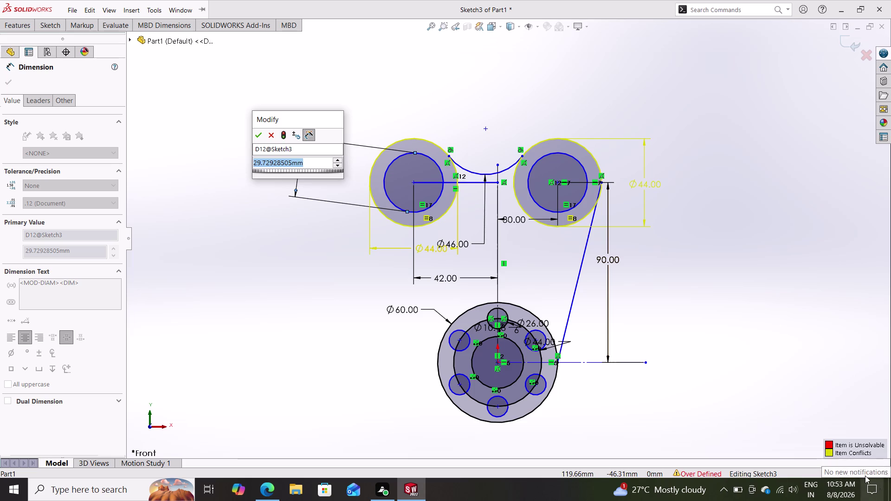
text(26)
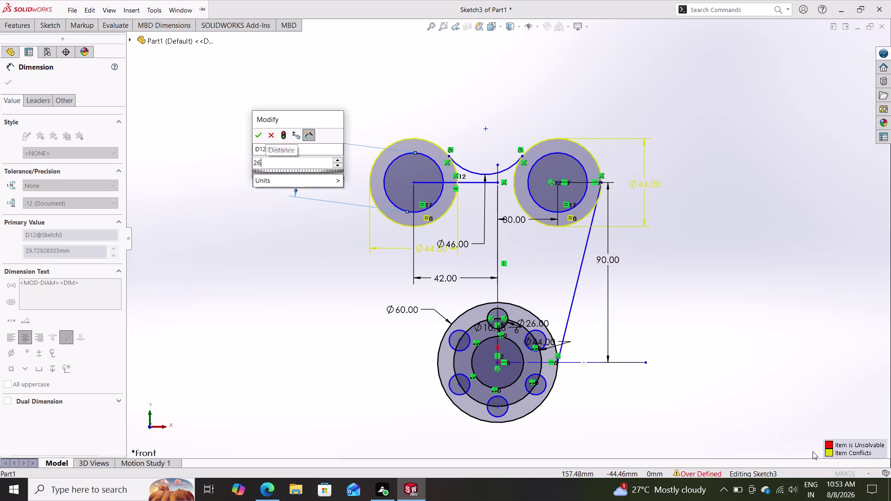
key(Return)
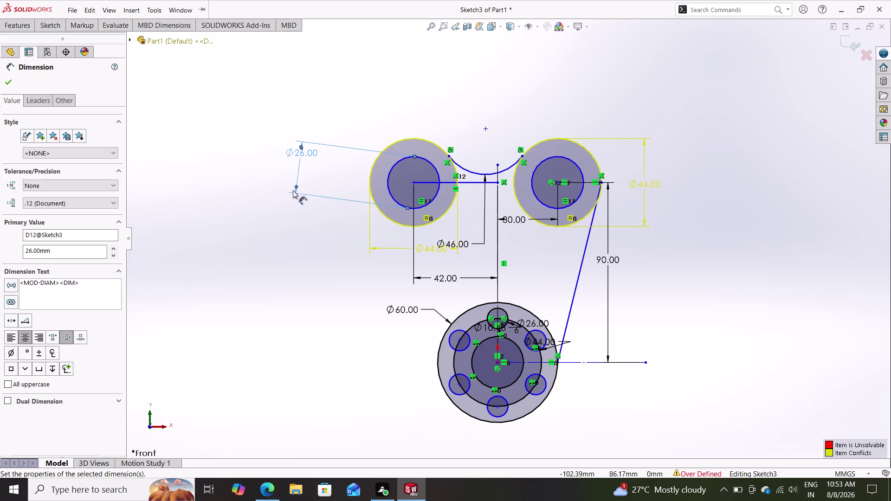
Drag the Ø26.00 dimension and its leaders to the left of the upper-left boss.
drag(295, 187, 293, 221)
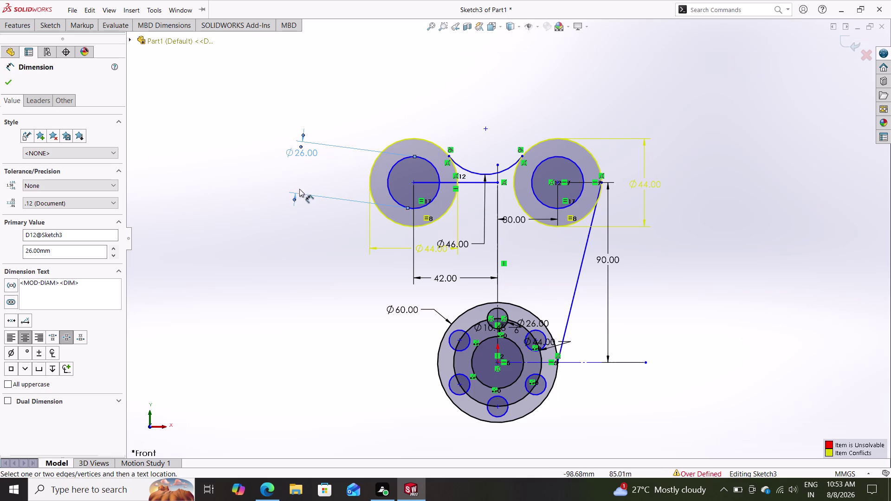
drag(304, 136, 299, 174)
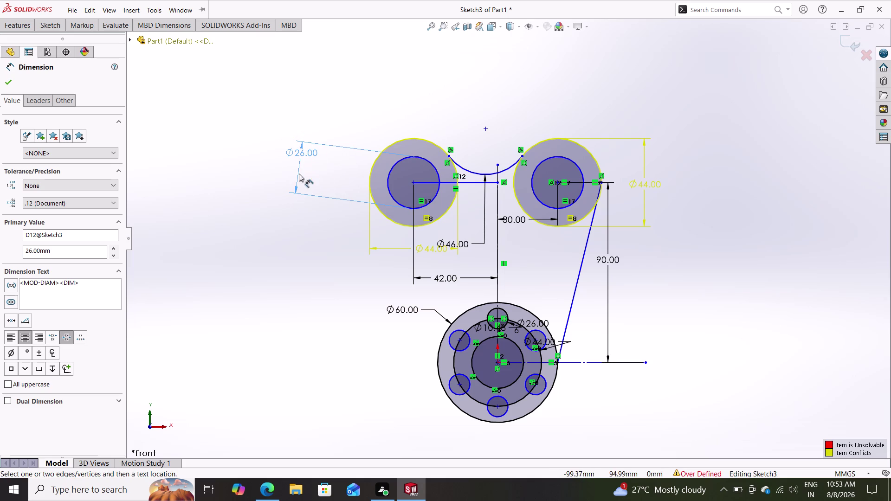
drag(299, 173, 296, 172)
drag(293, 152, 284, 186)
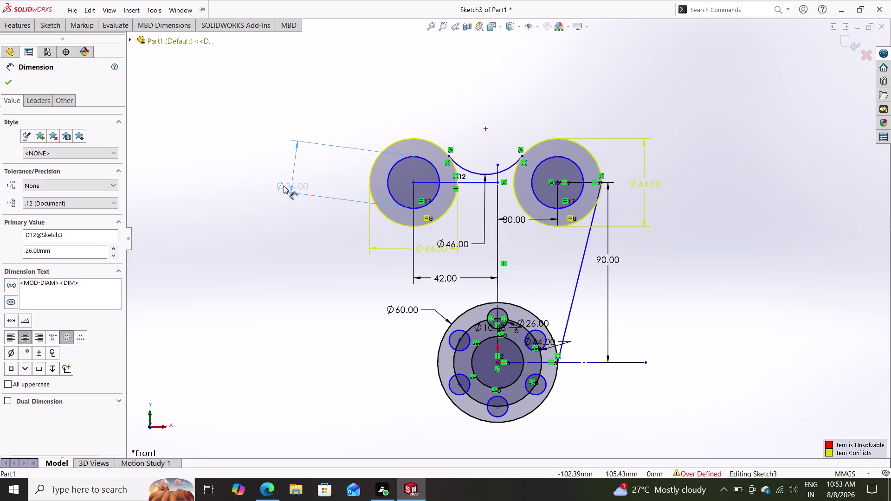
drag(283, 186, 320, 206)
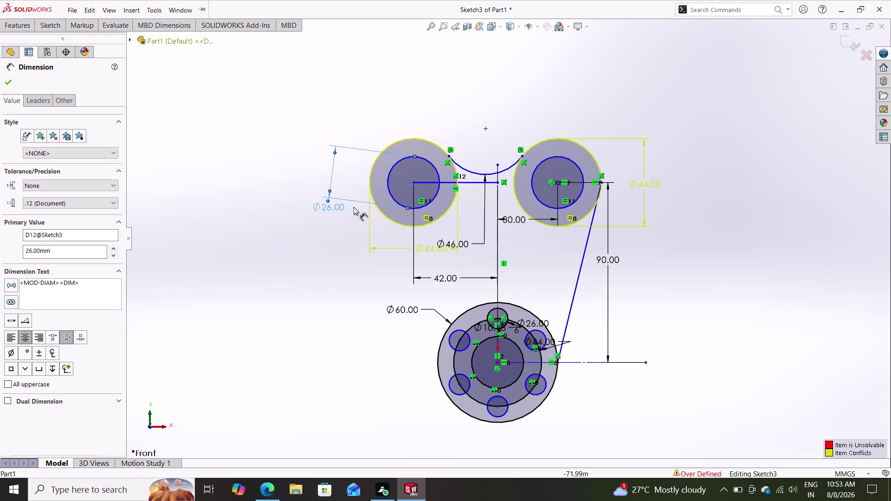
drag(408, 208, 420, 231)
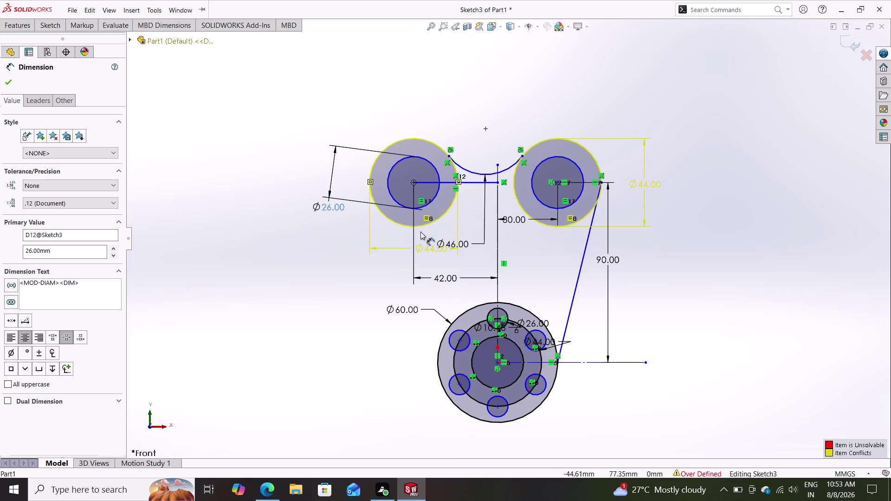
drag(421, 232, 410, 223)
drag(409, 223, 398, 217)
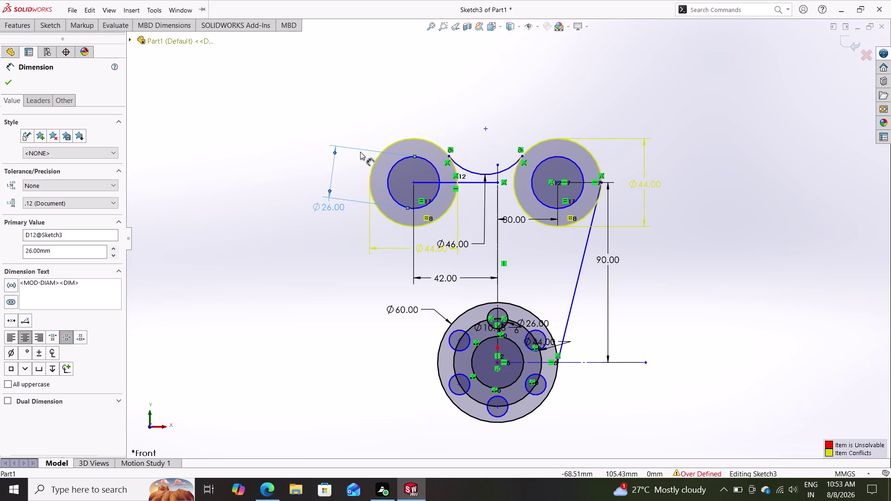
drag(357, 149, 345, 179)
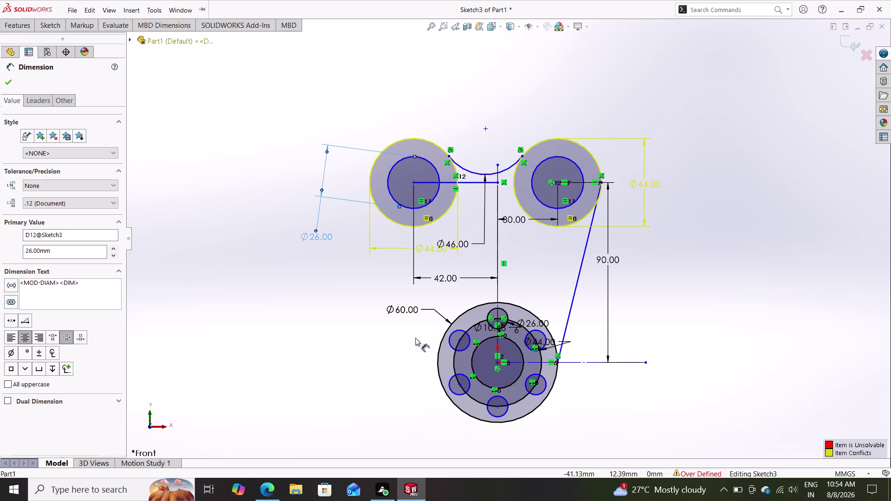
click(49, 27)
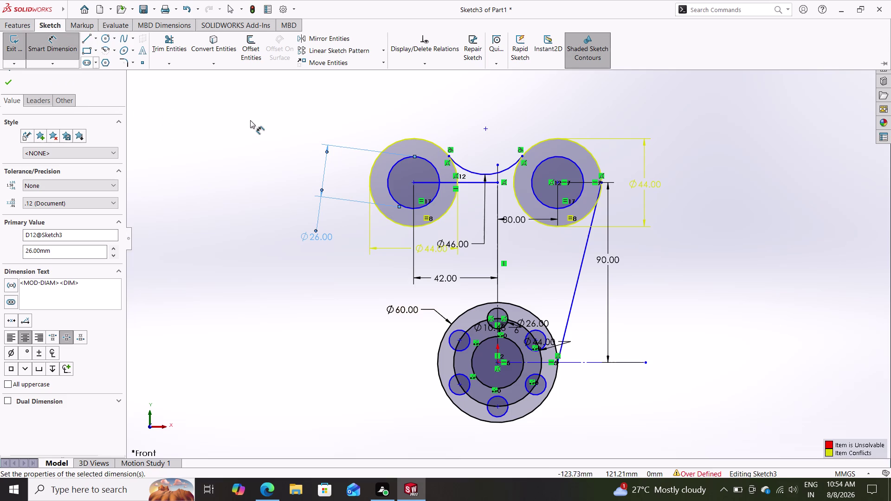
click(114, 40)
click(118, 60)
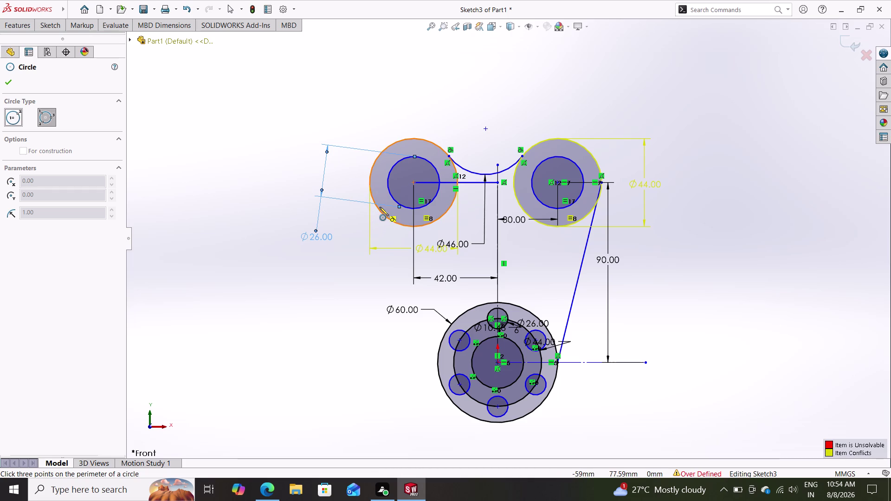
scroll(up, 3)
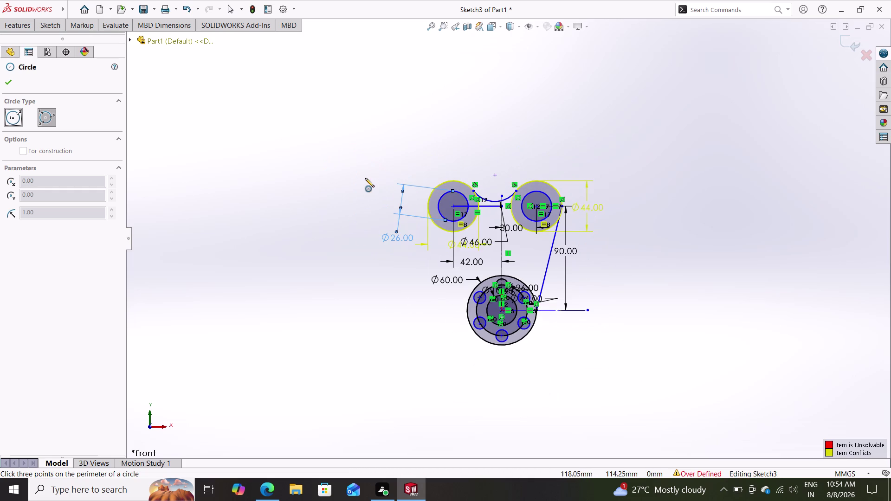
scroll(down, 3)
scroll(down, 3)
scroll(down, 3)
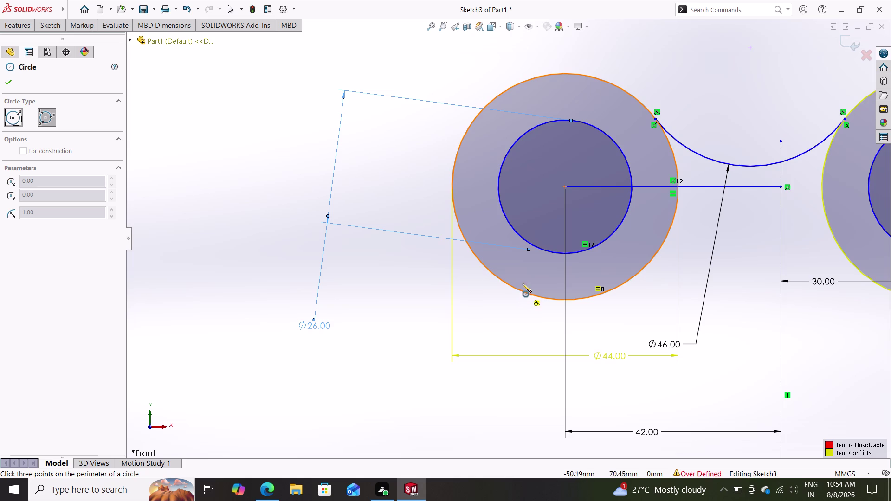
click(453, 197)
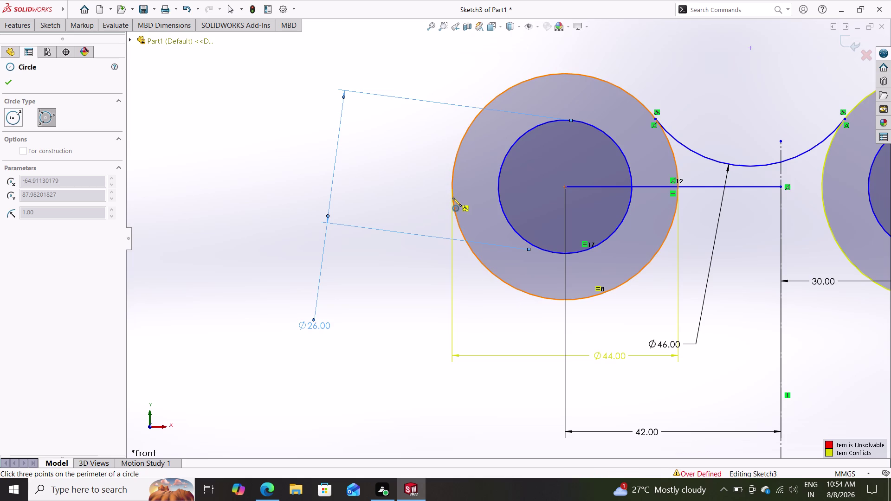
scroll(down, 3)
scroll(down, 3)
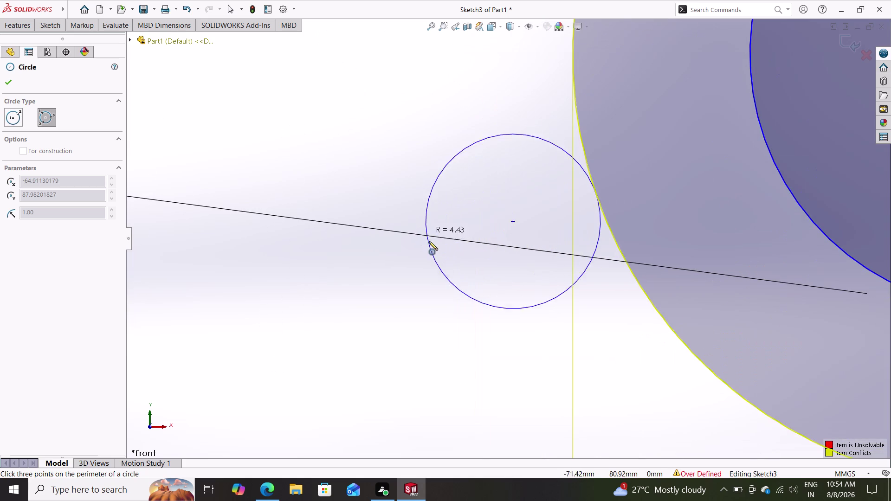
scroll(up, 3)
scroll(up, 3)
scroll(up, 3)
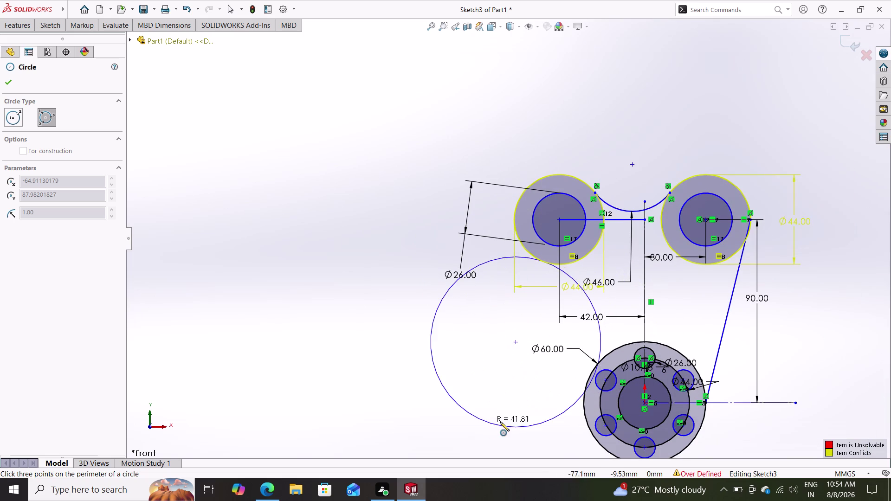
key(Escape)
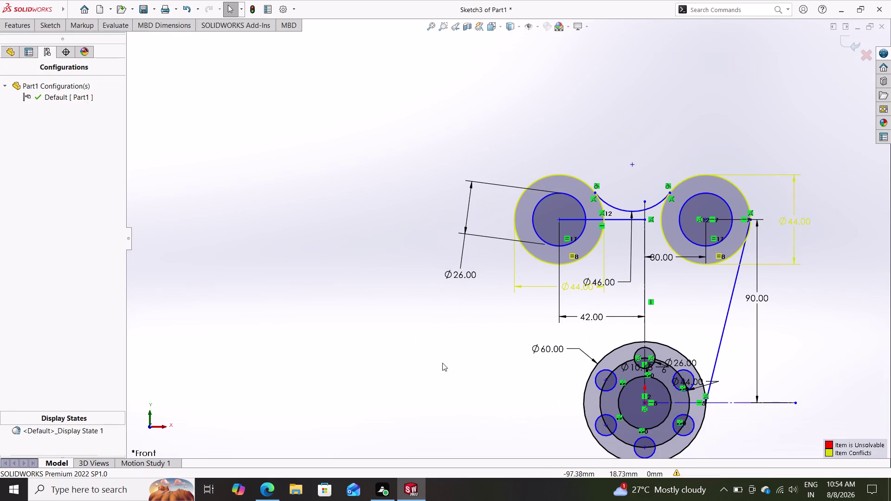
click(46, 30)
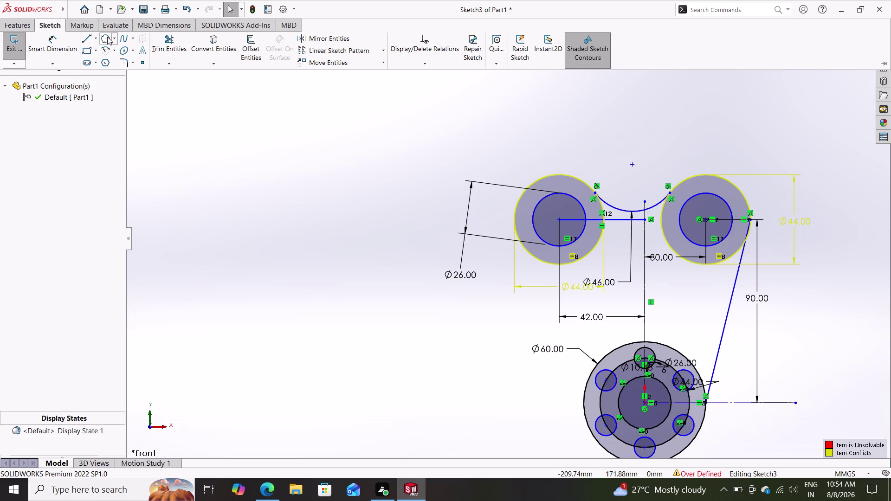
click(105, 35)
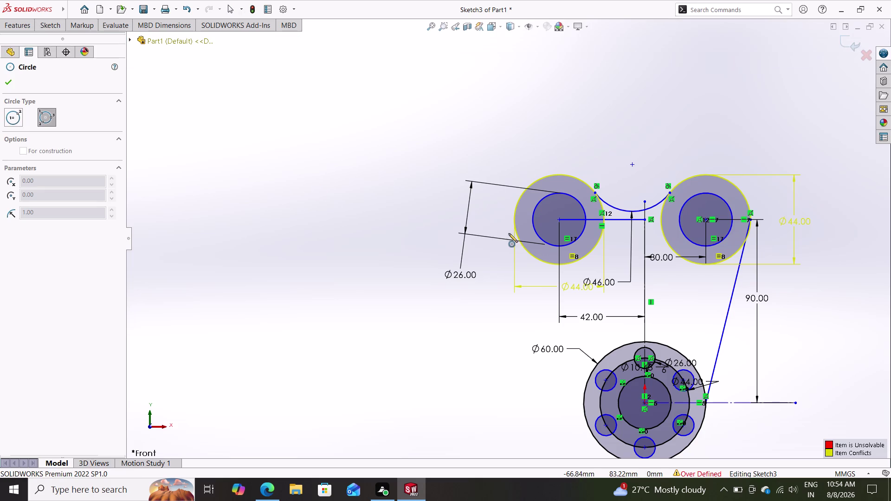
click(514, 223)
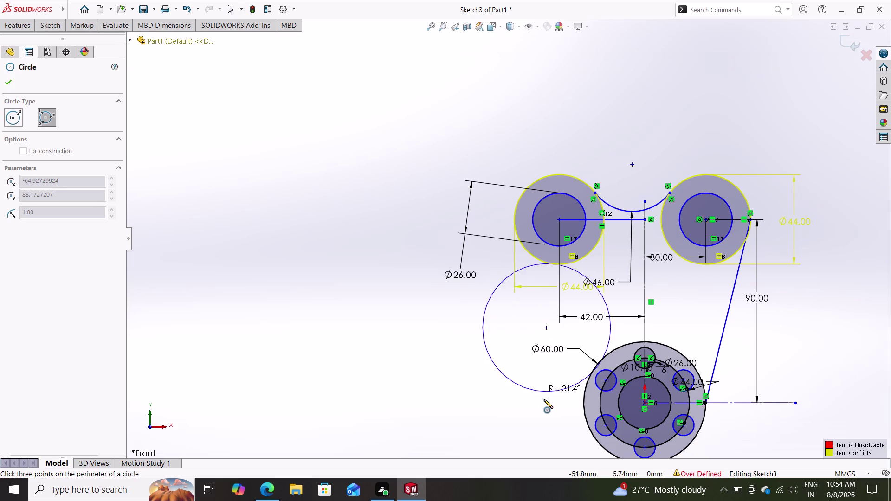
click(582, 411)
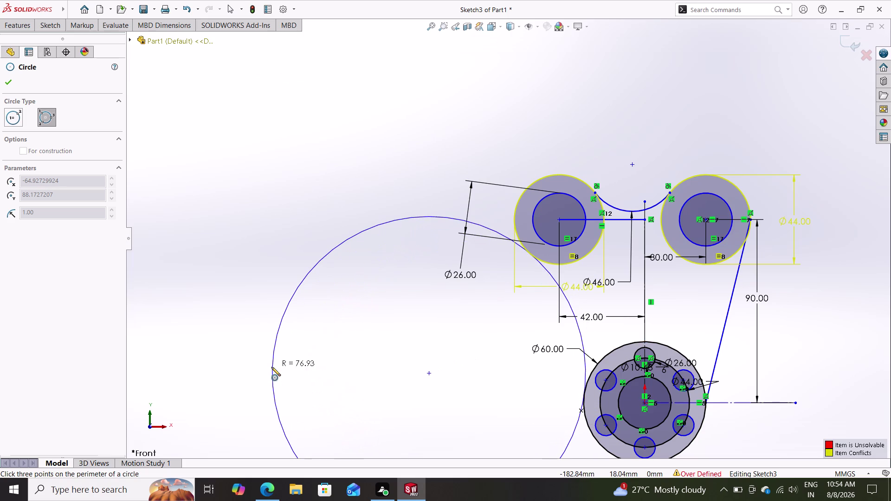
click(263, 372)
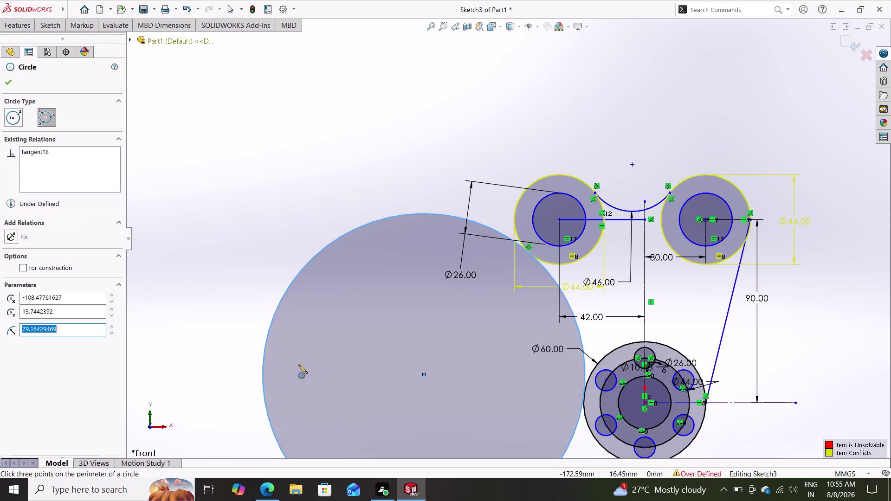
key(Escape)
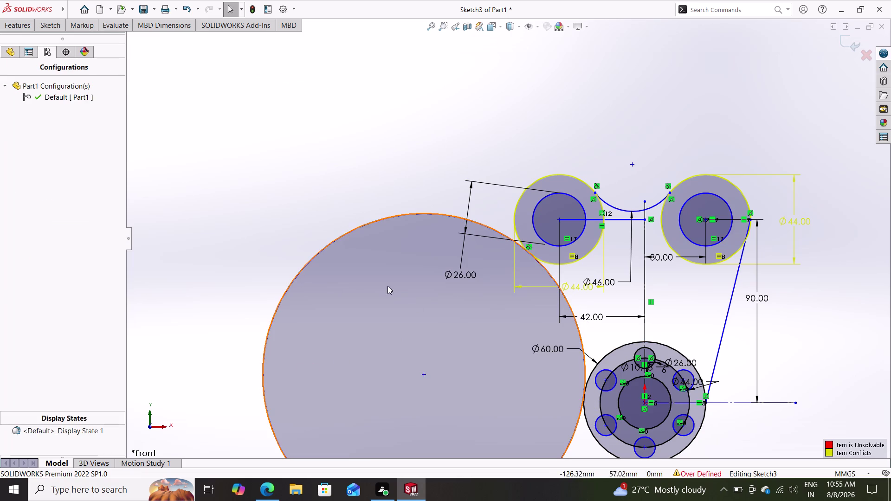
scroll(down, 3)
scroll(up, 3)
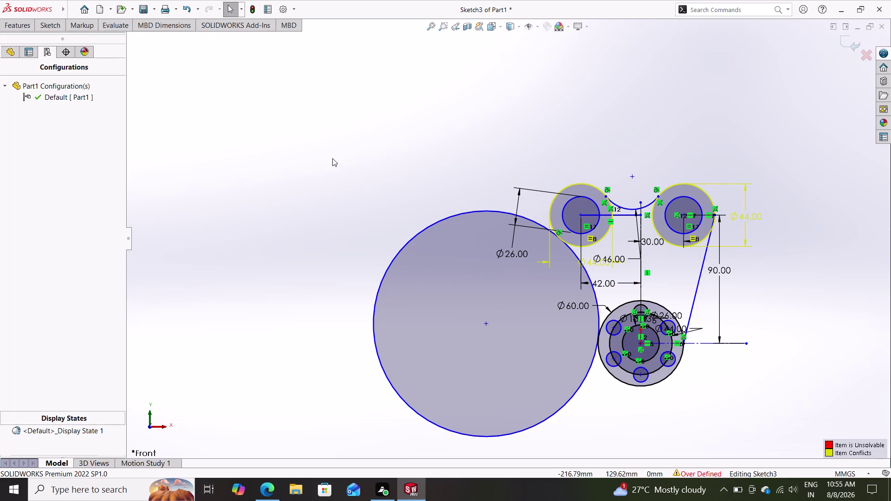
key(Escape)
click(425, 226)
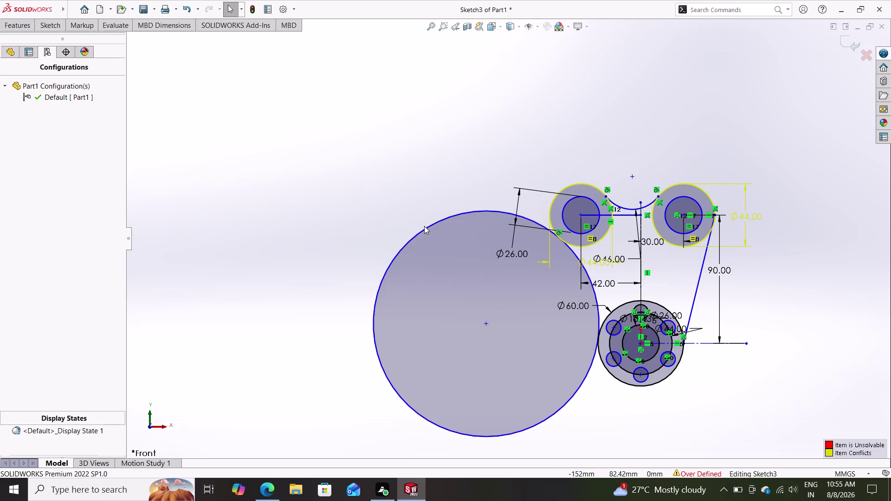
click(426, 230)
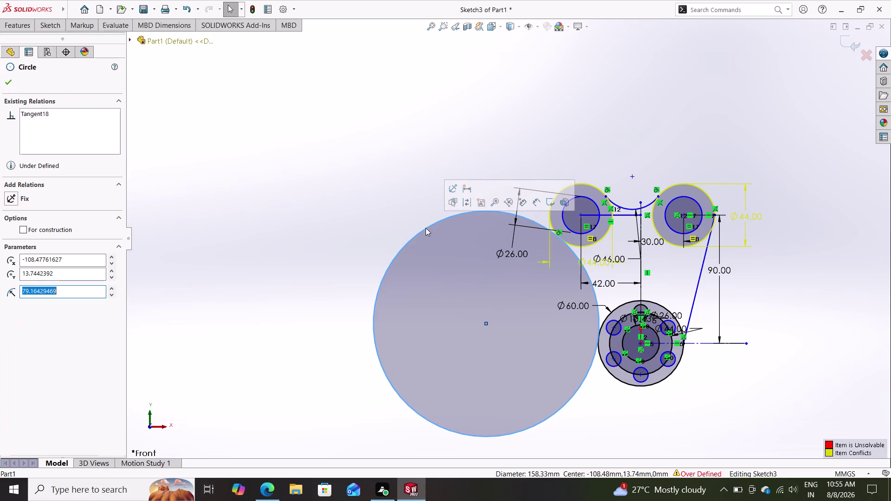
key(Delete)
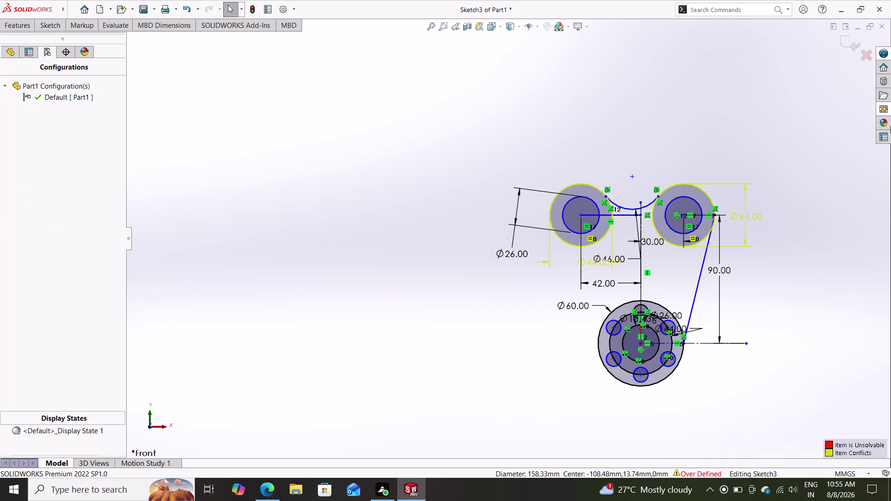
scroll(up, 3)
scroll(down, 3)
scroll(down, 3)
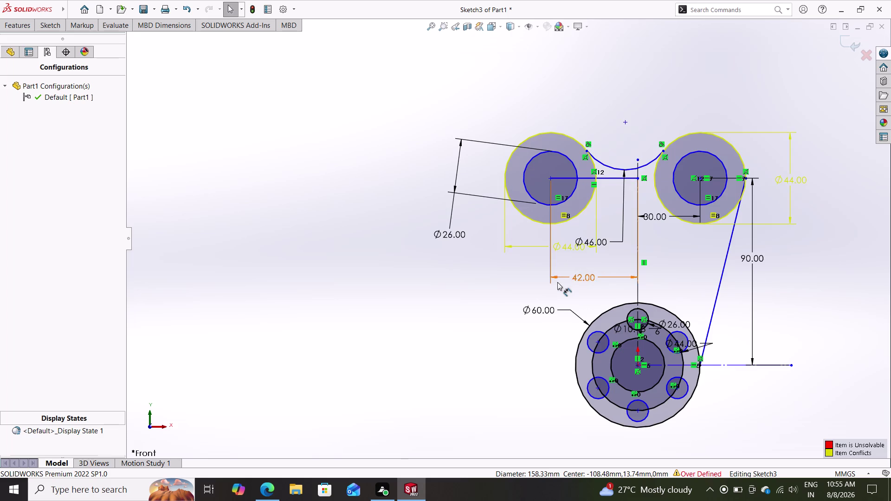
scroll(up, 3)
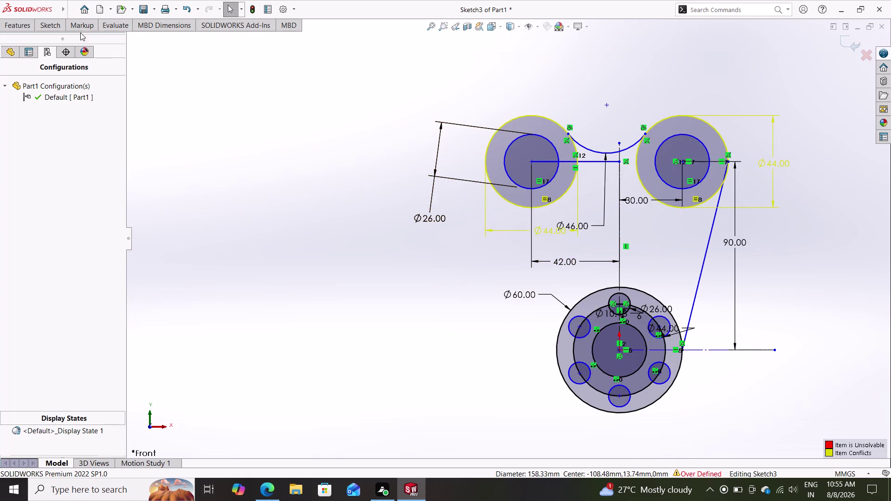
click(42, 28)
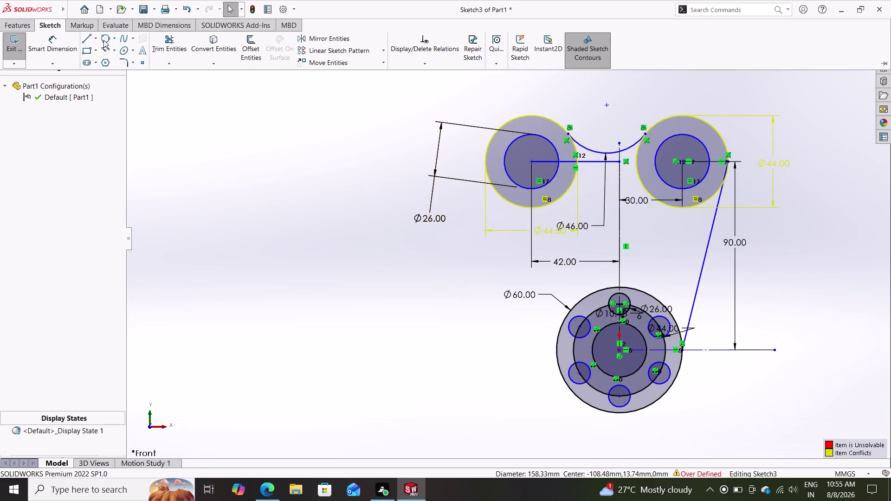
click(103, 40)
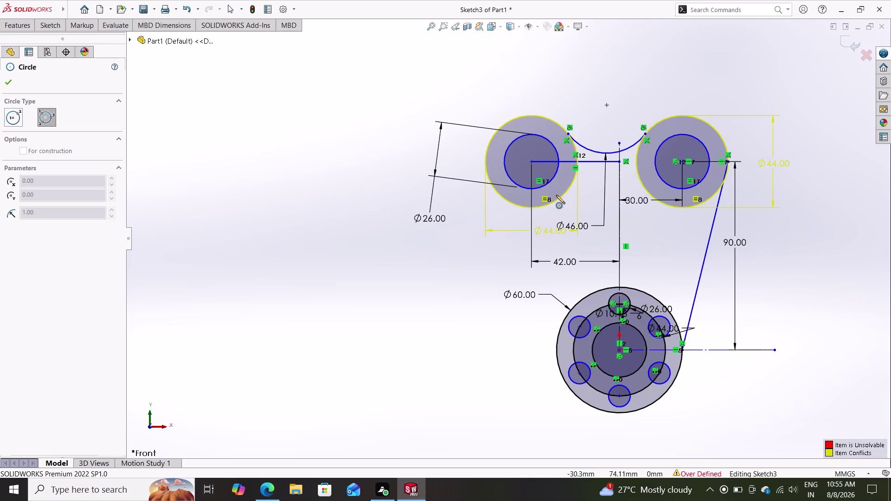
click(486, 163)
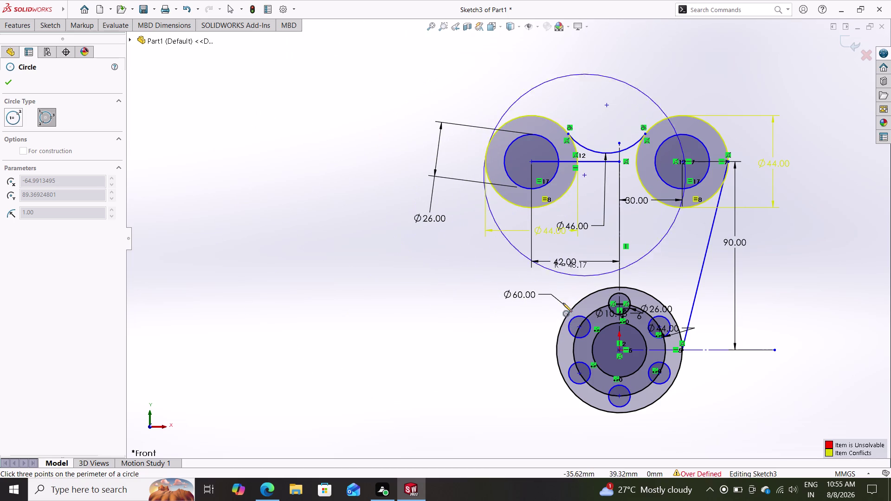
click(555, 341)
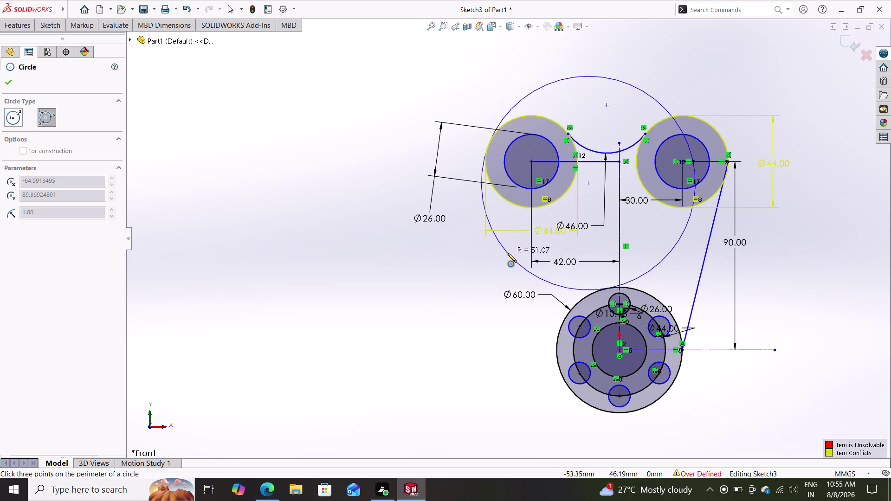
key(Escape)
key(Escape)
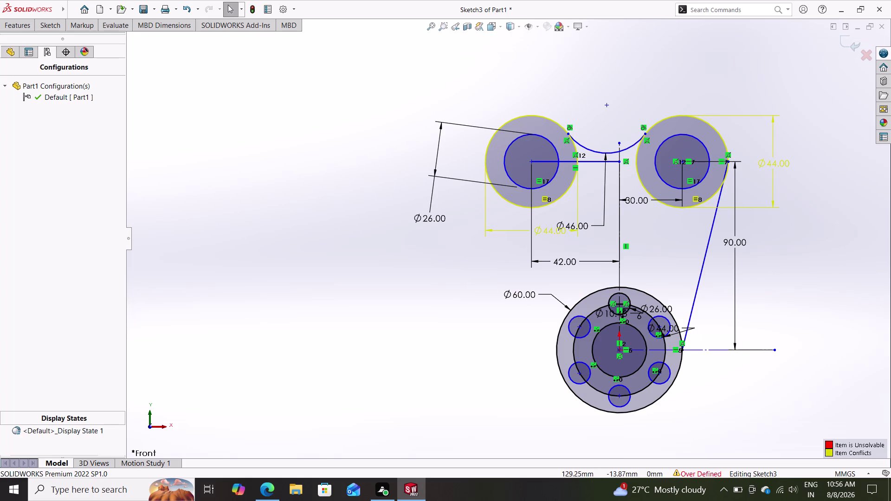
click(40, 26)
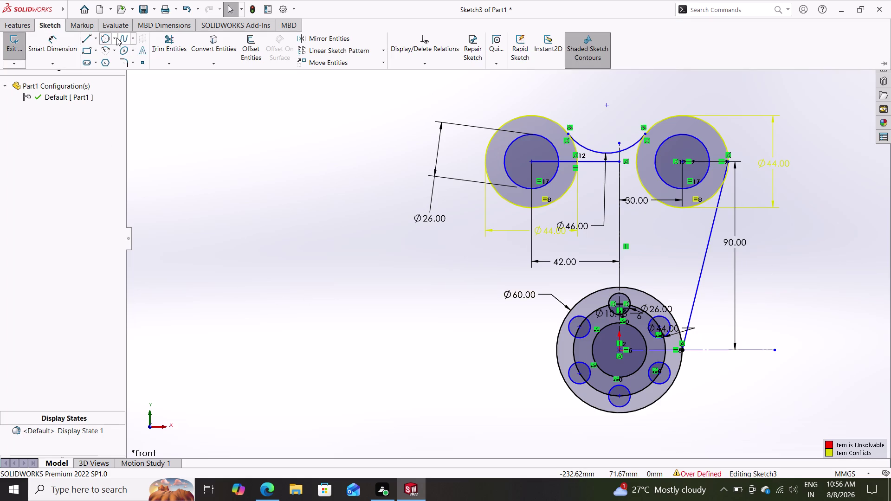
double_click(115, 38)
double_click(114, 39)
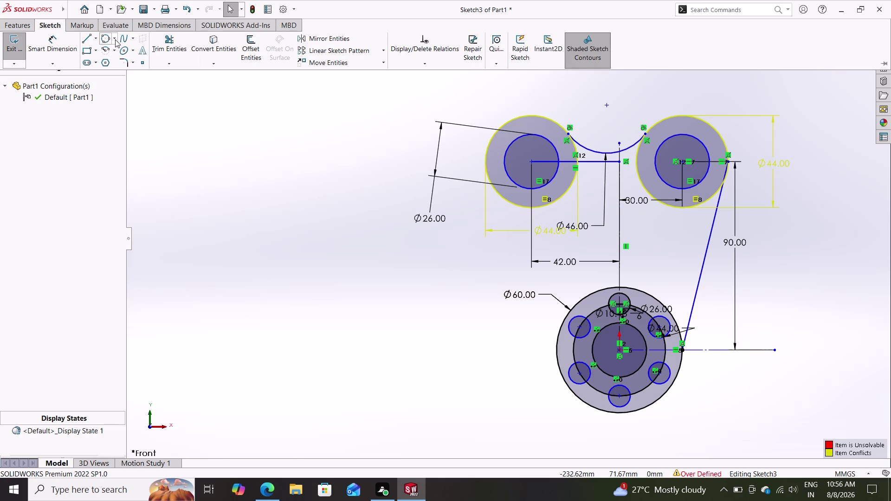
click(113, 39)
click(115, 50)
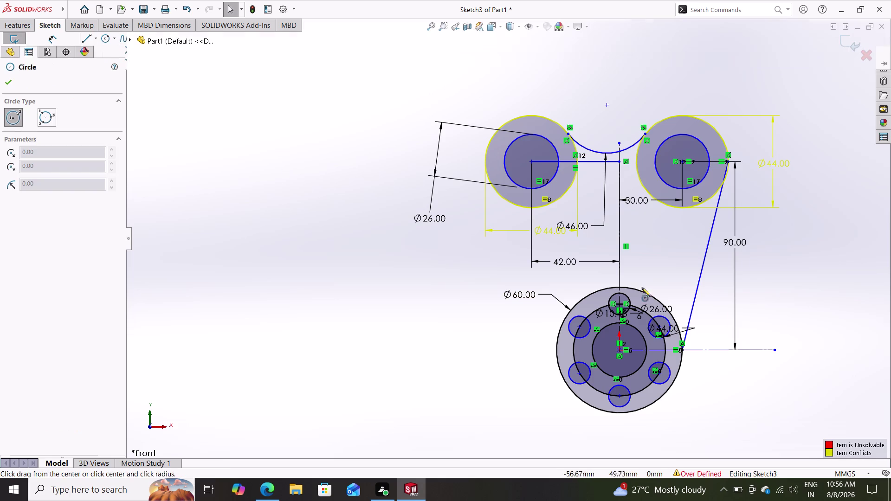
click(619, 351)
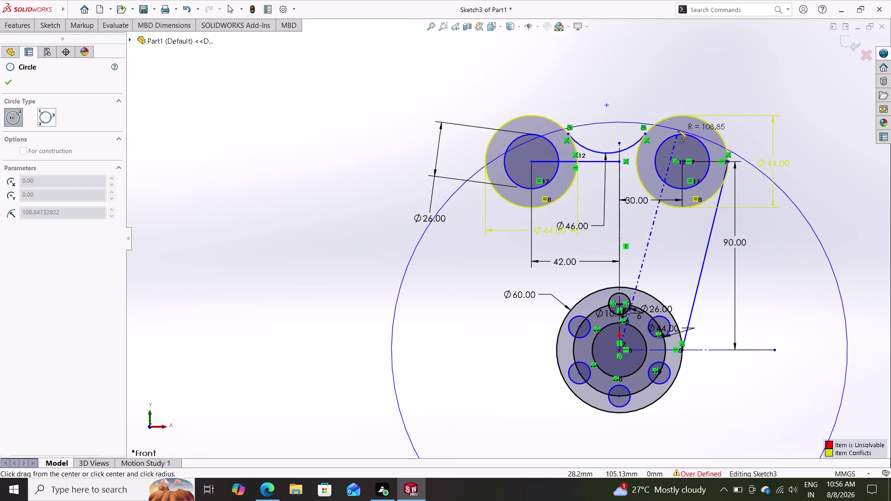
key(Escape)
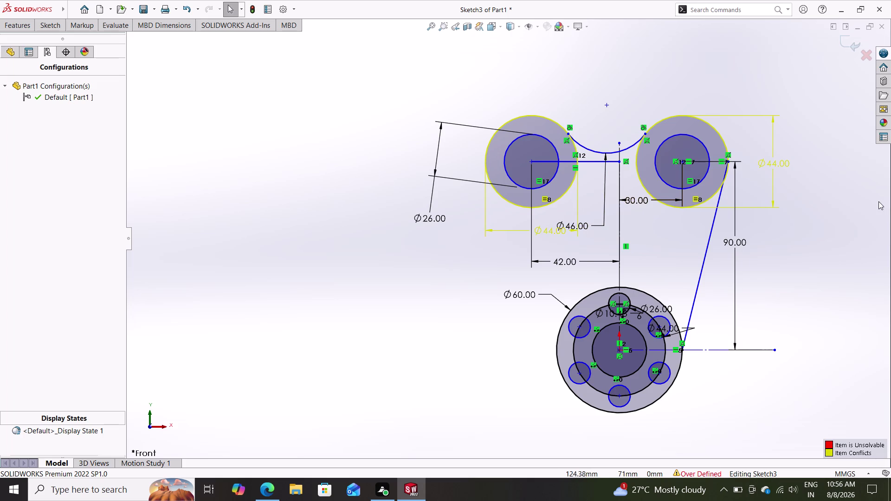
scroll(down, 3)
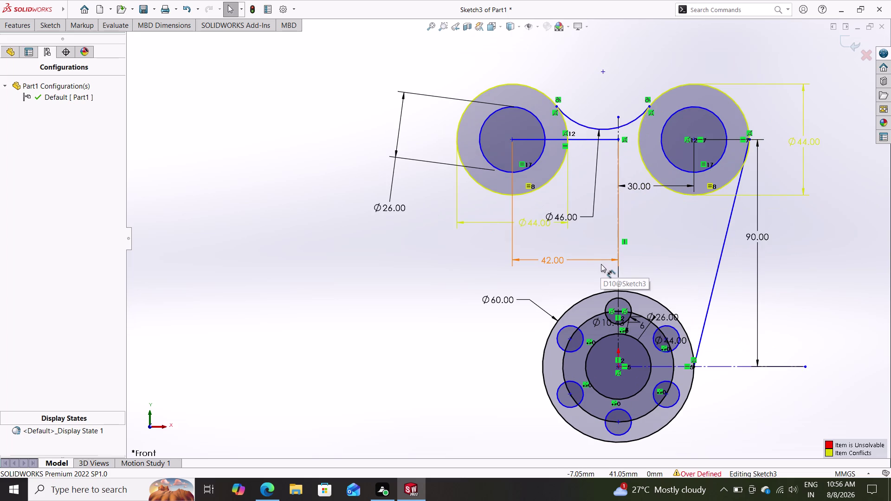
scroll(down, 3)
scroll(up, 3)
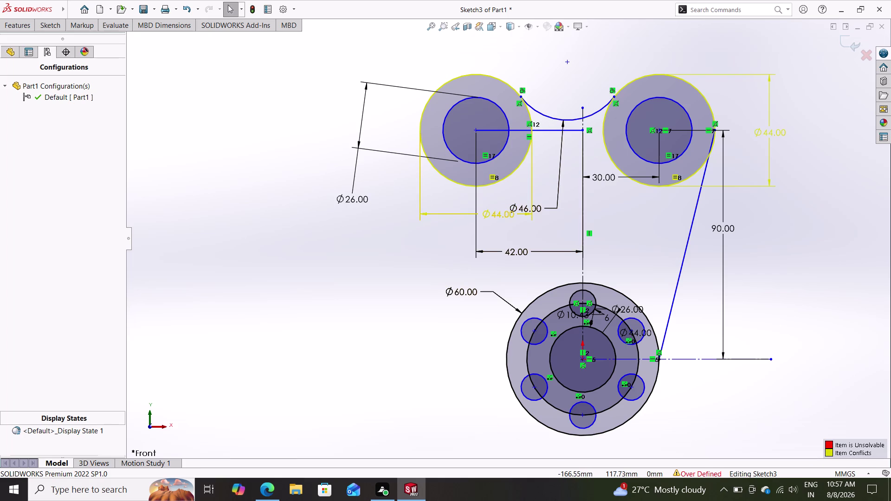
click(49, 29)
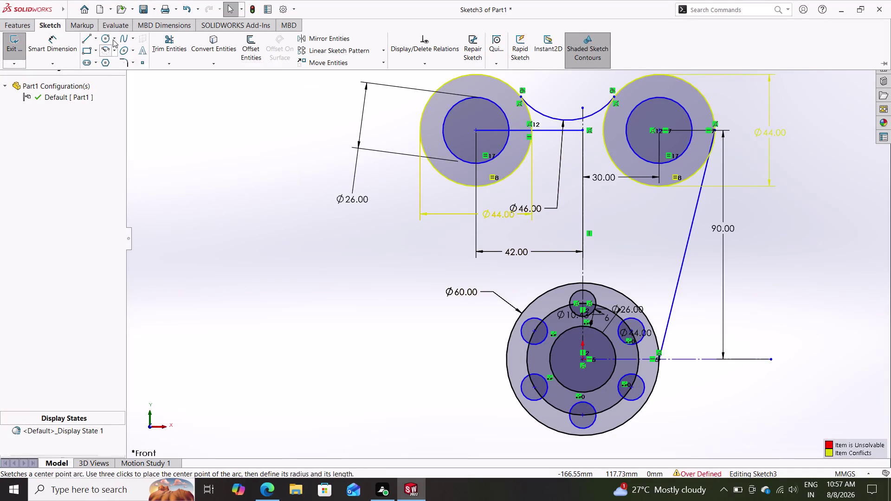
Cancel a trial circle started on the upper-left boss.
click(105, 36)
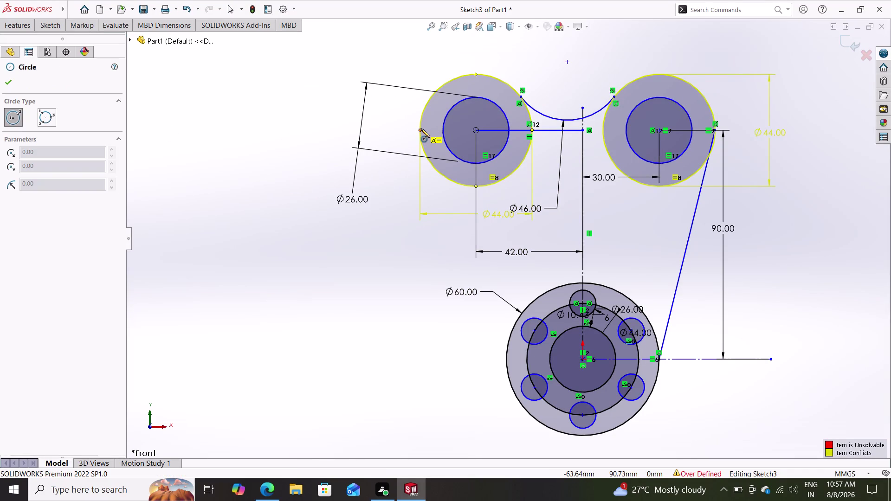
click(419, 130)
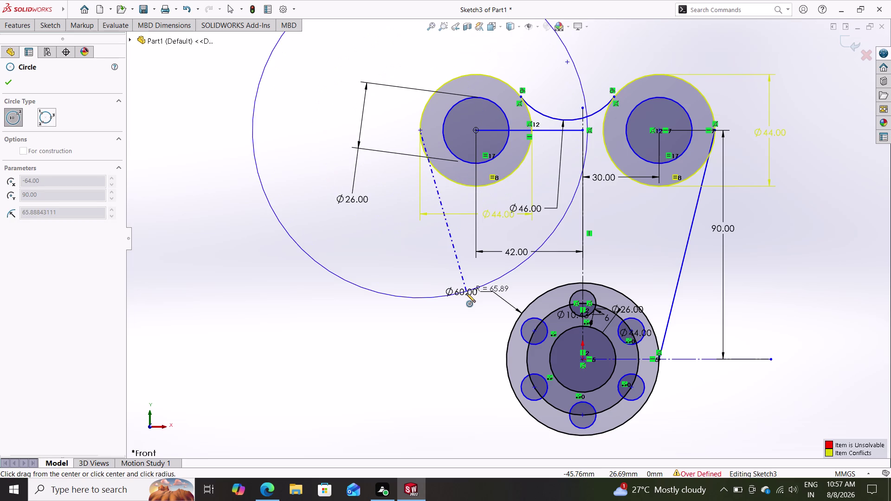
key(Escape)
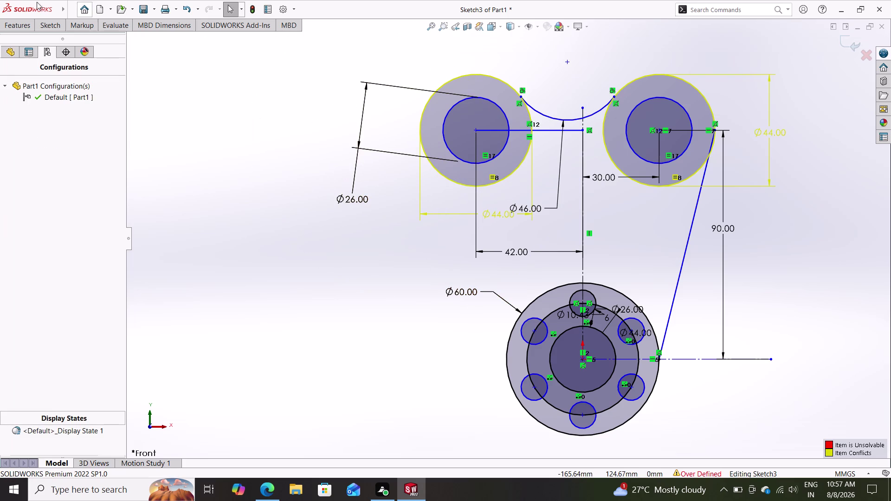
Select Perimeter Circle from the Circle list and place its first point on the left boss.
double_click(51, 29)
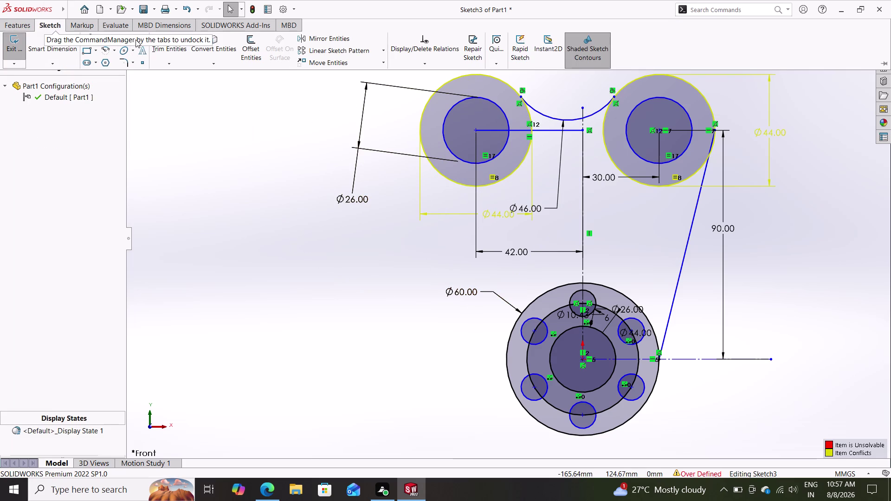
click(83, 30)
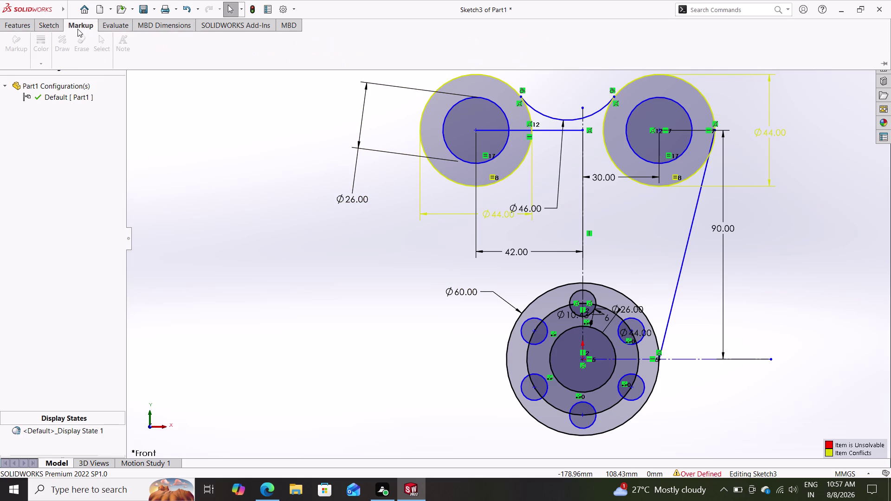
click(49, 22)
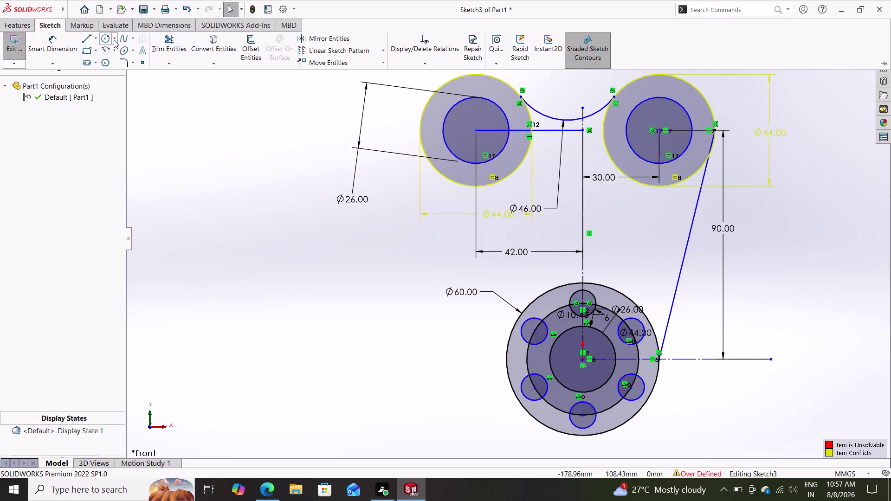
click(115, 39)
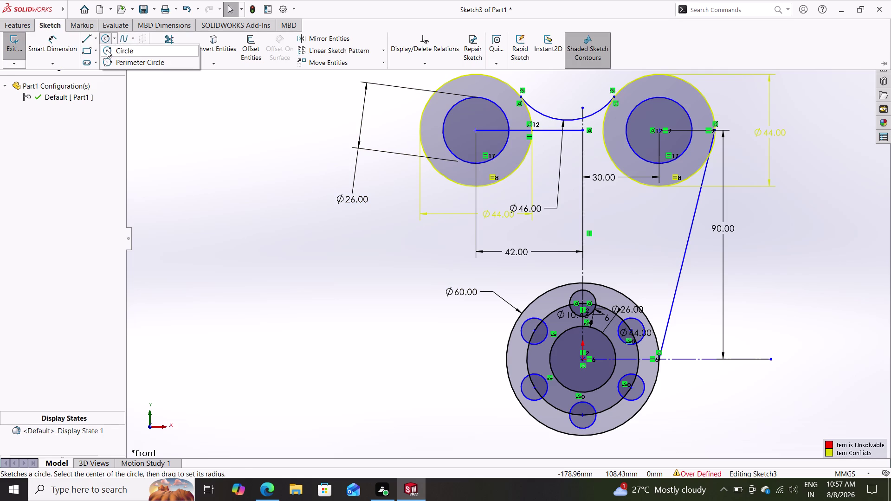
click(116, 61)
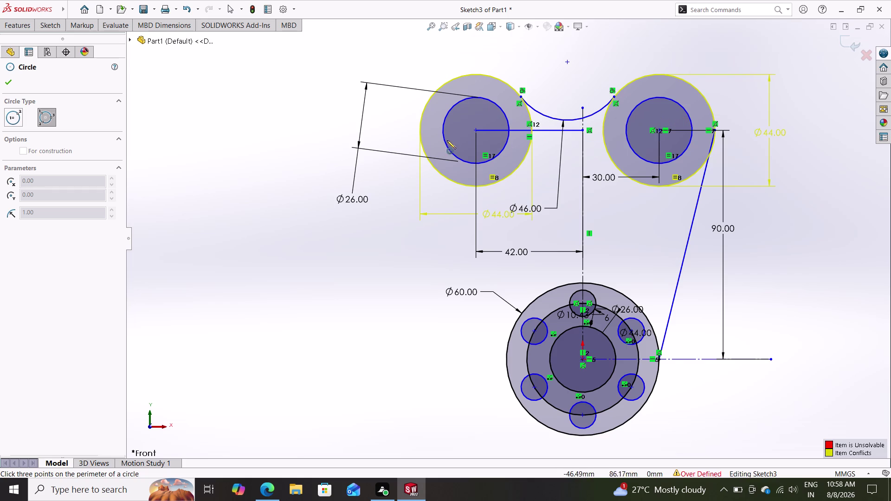
click(421, 121)
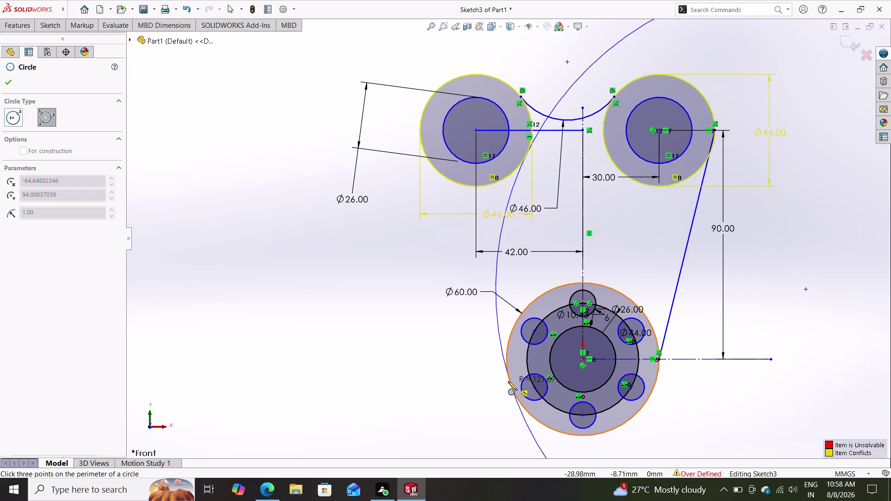
key(Escape)
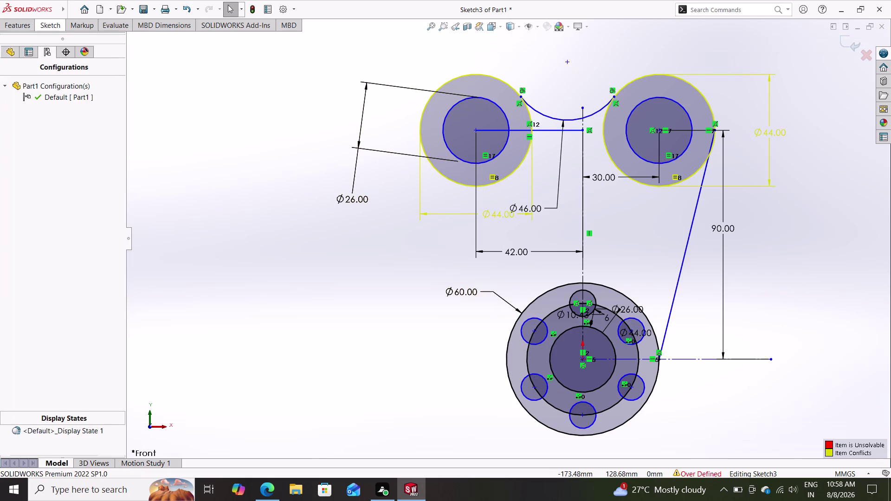
click(55, 27)
click(105, 39)
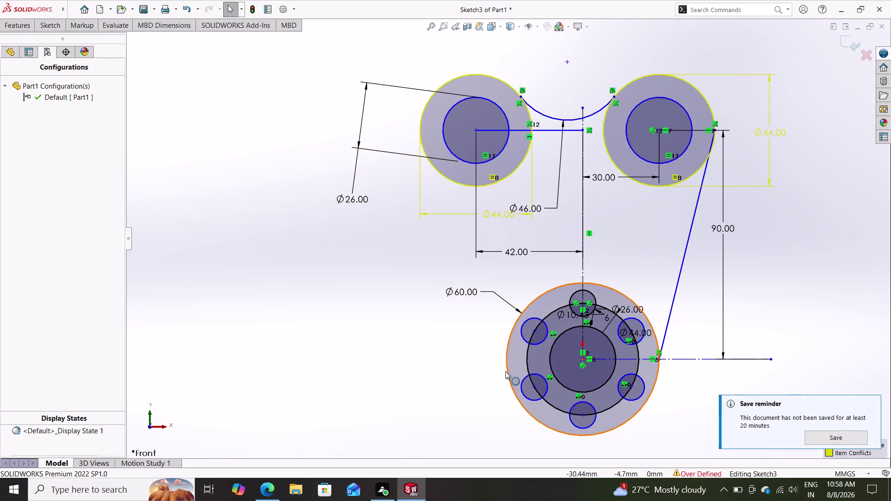
click(59, 19)
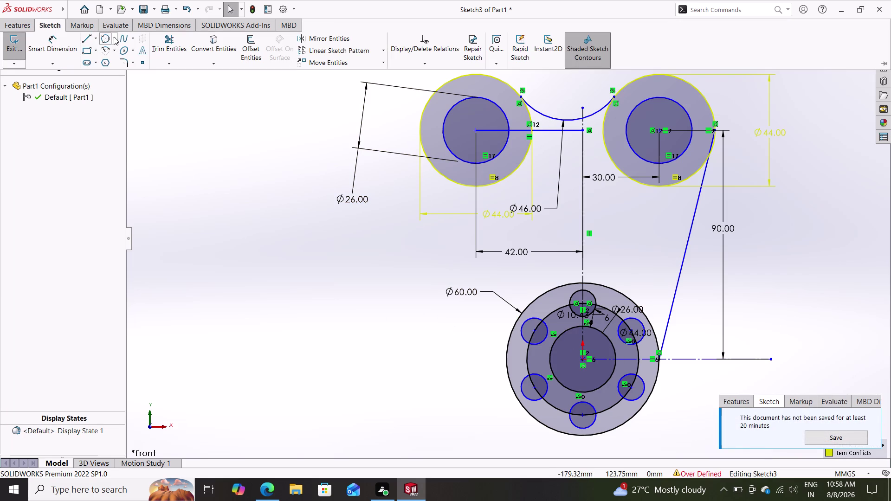
click(106, 34)
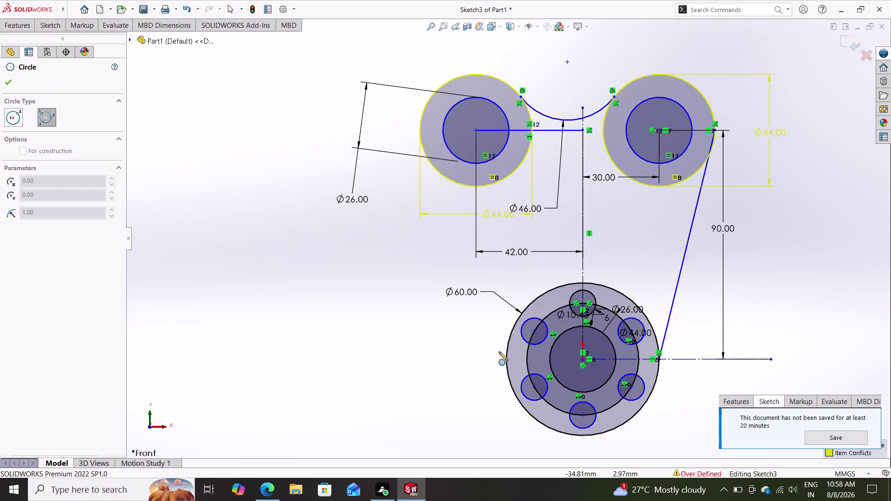
click(508, 374)
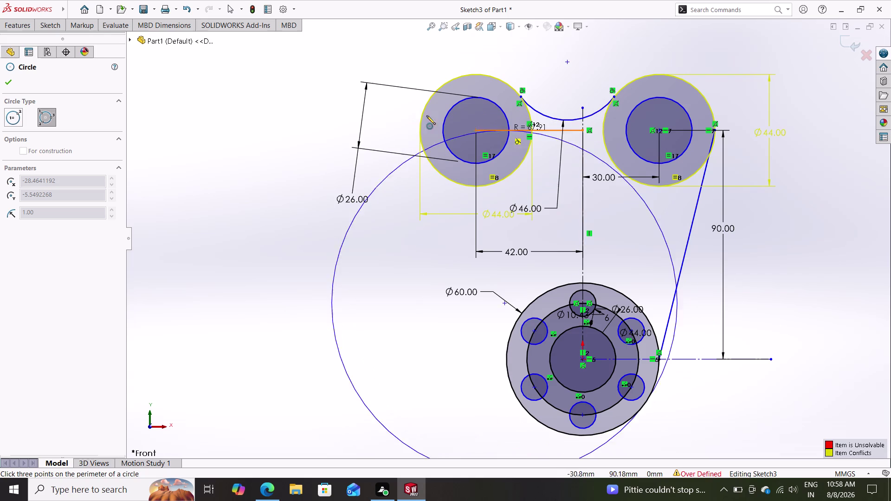
click(419, 143)
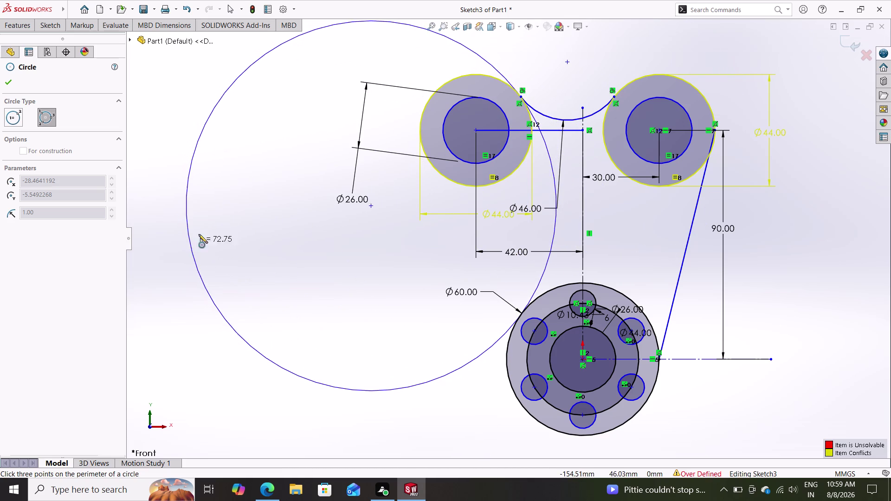
key(Escape)
key(grave)
key(Escape)
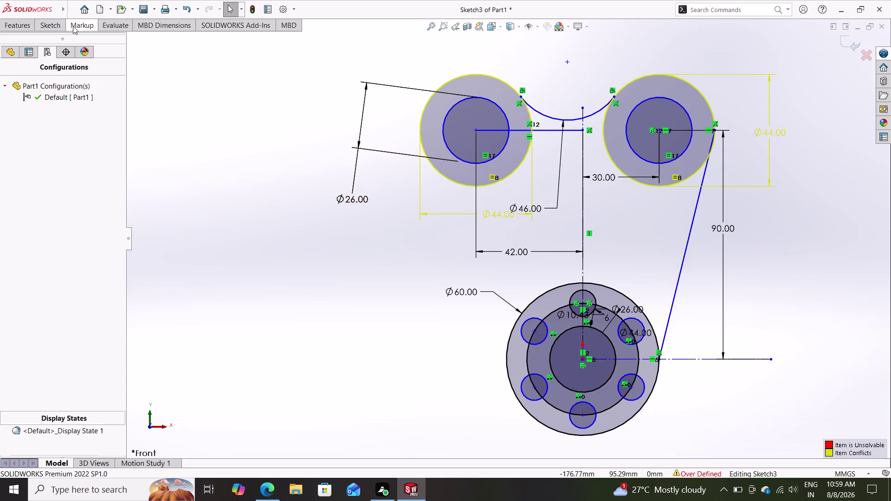
Return to the Sketch commands and reactivate the Circle tool, leaving Sketch3 unchanged.
triple_click(54, 22)
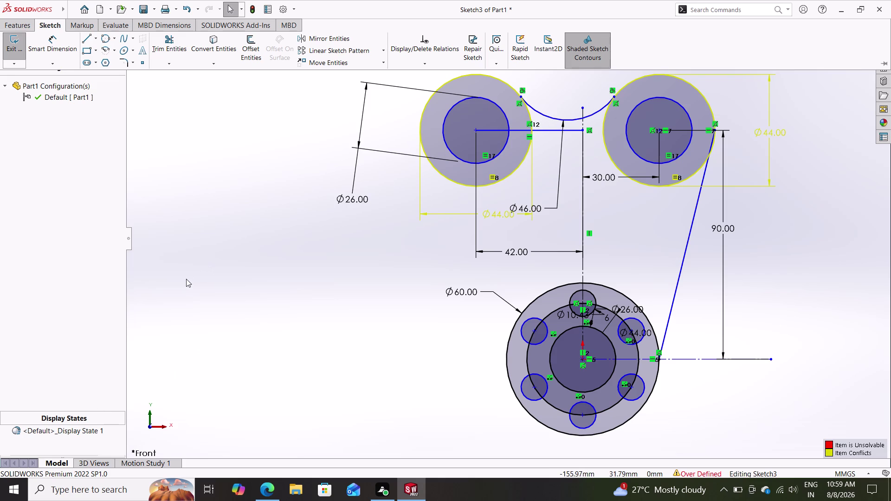
triple_click(105, 35)
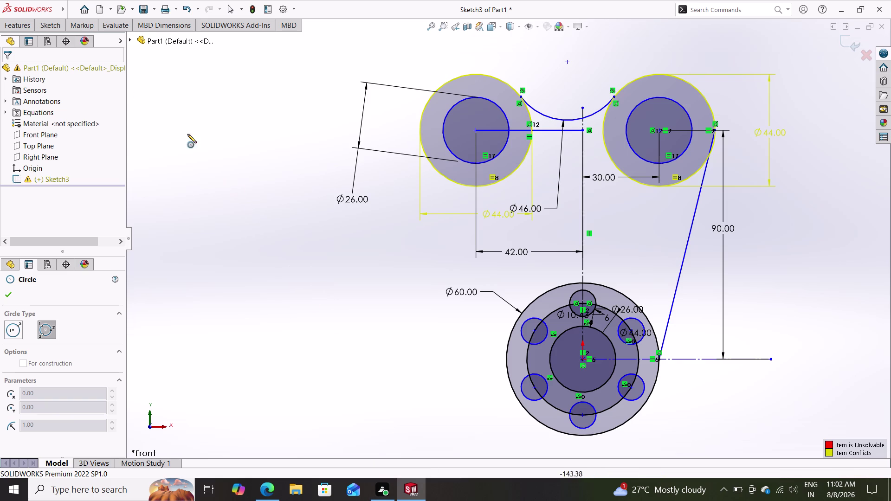
double_click(48, 22)
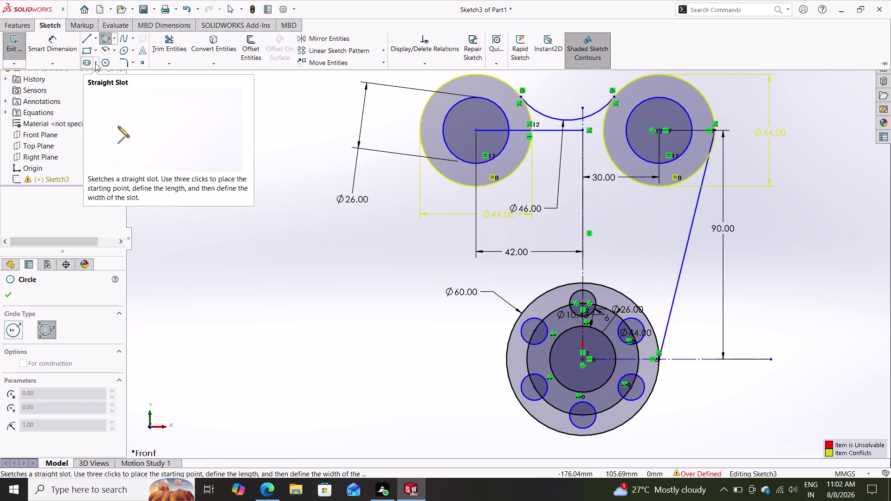
Choose the Line tool from the Line dropdown.
double_click(95, 64)
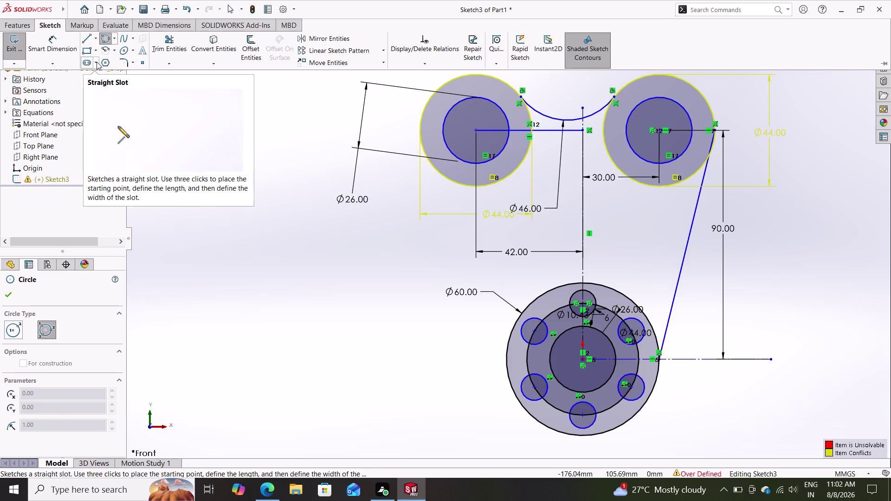
click(97, 62)
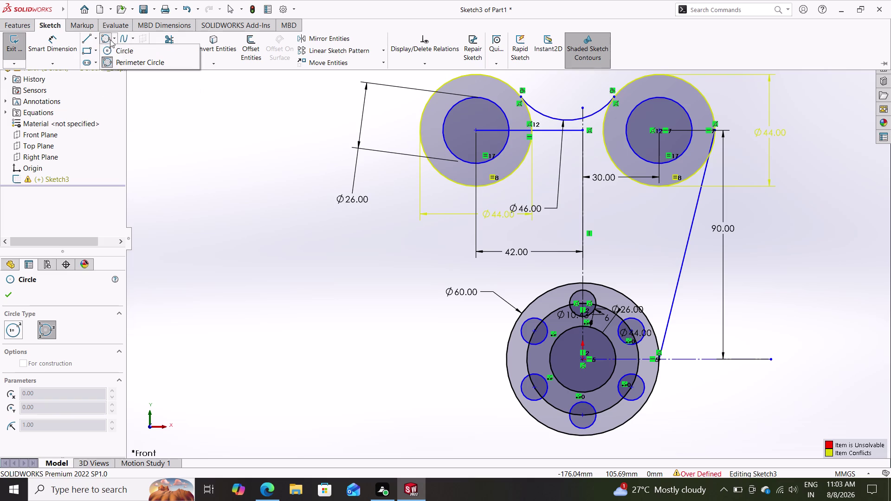
double_click(134, 35)
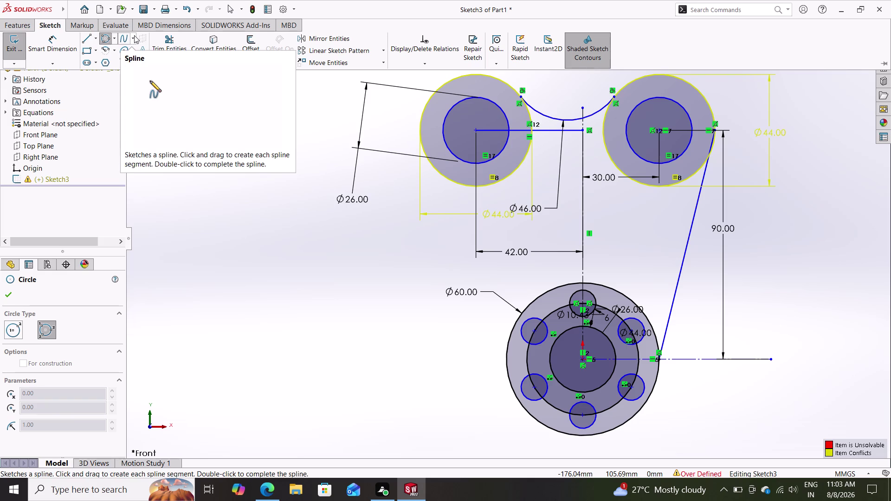
click(98, 38)
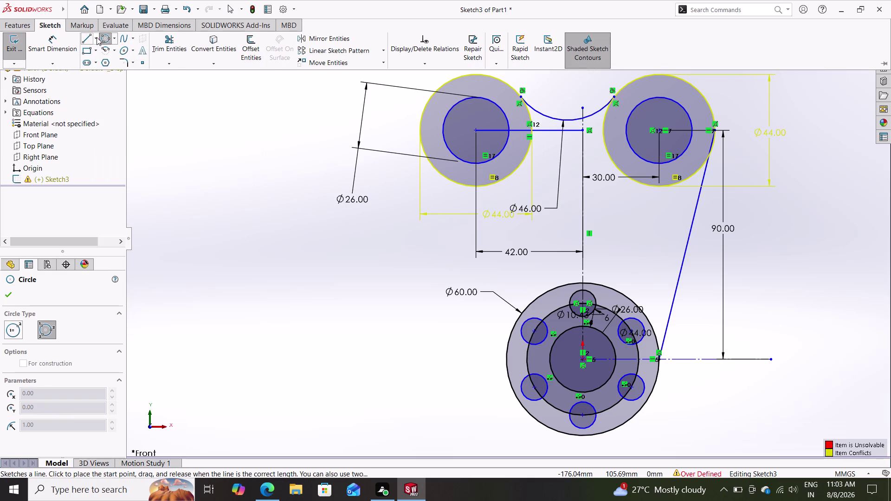
click(96, 37)
click(96, 37)
click(95, 37)
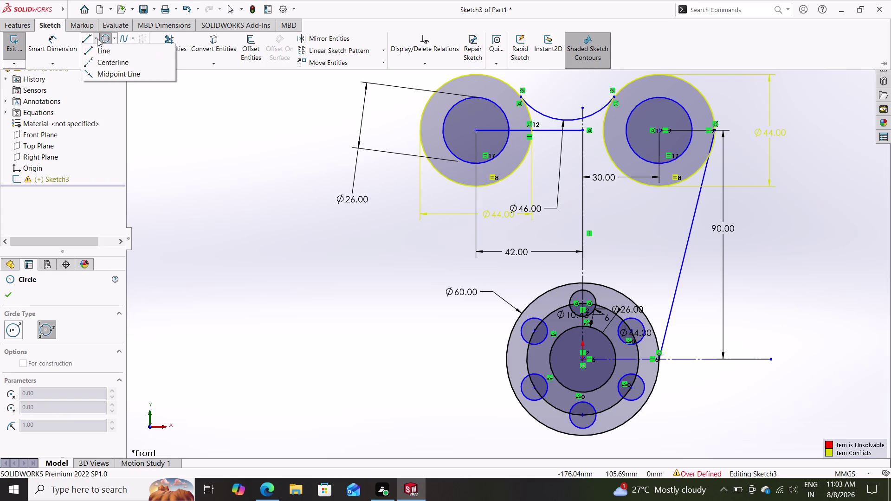
click(97, 38)
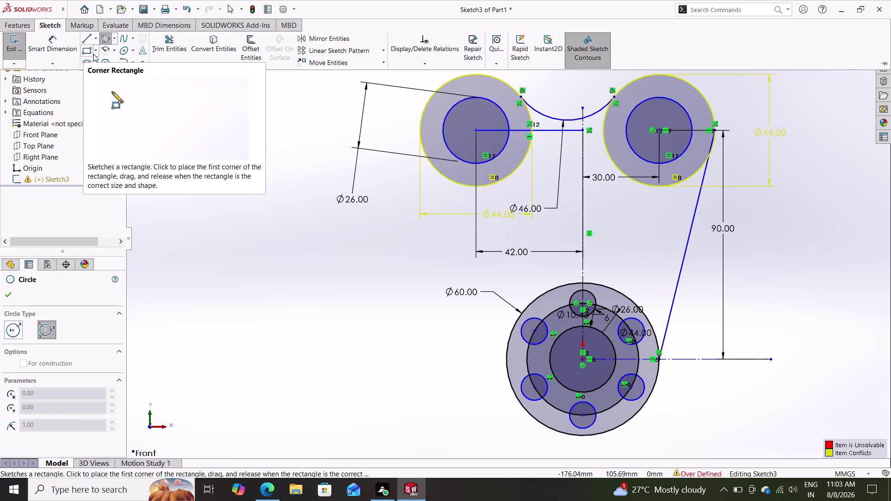
click(91, 44)
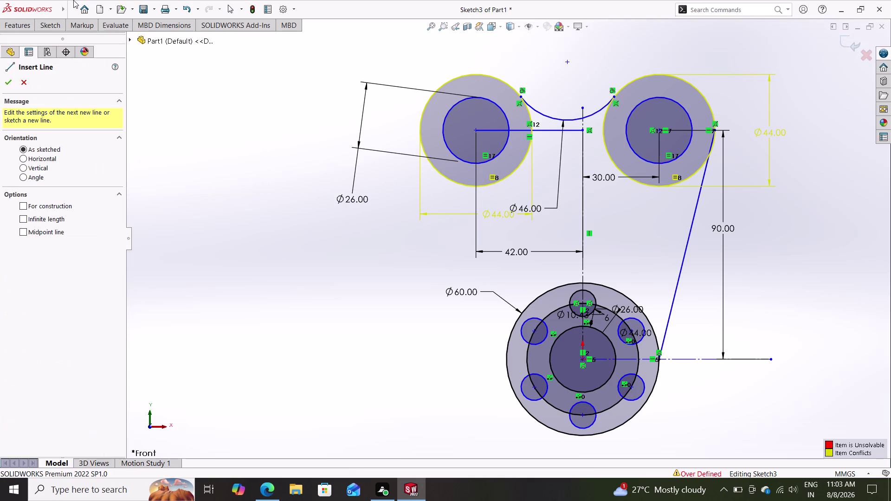
Cancel the Line tool and select 3 Point Arc from the Arc list.
click(45, 23)
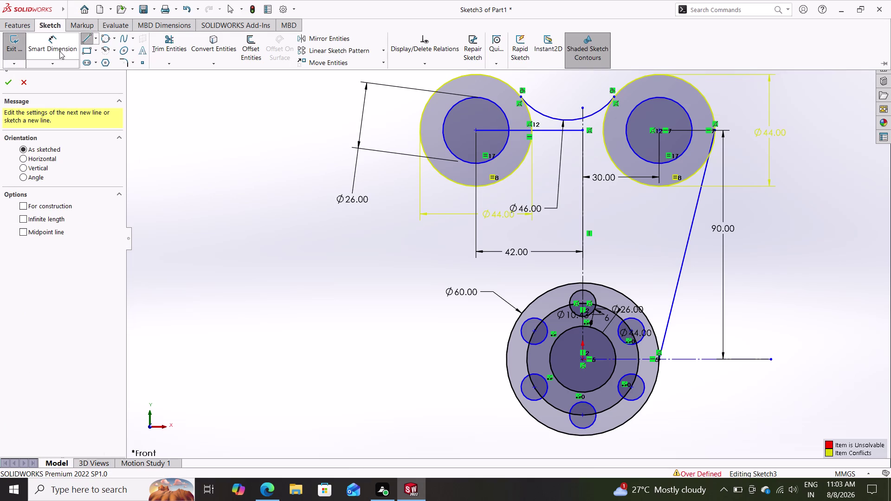
click(27, 79)
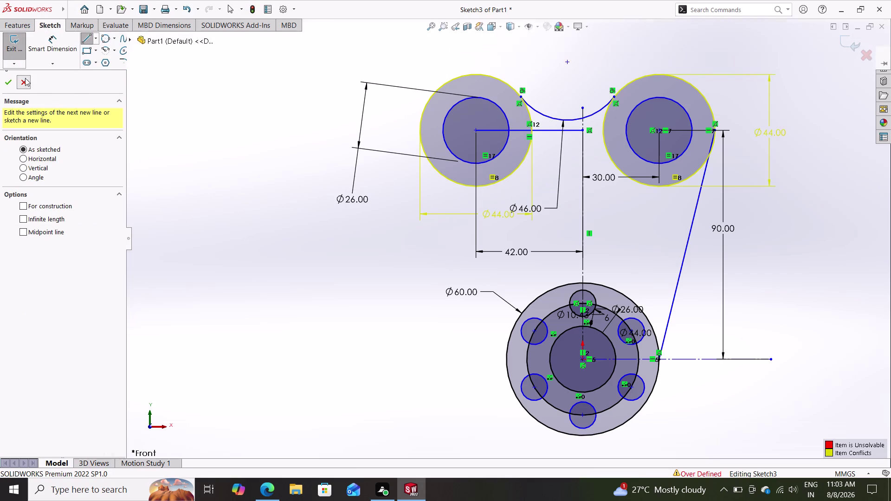
click(48, 24)
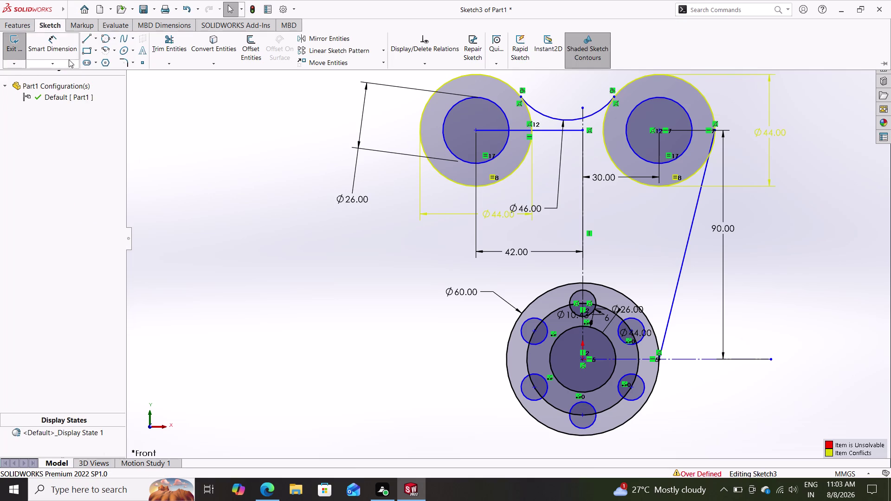
click(113, 49)
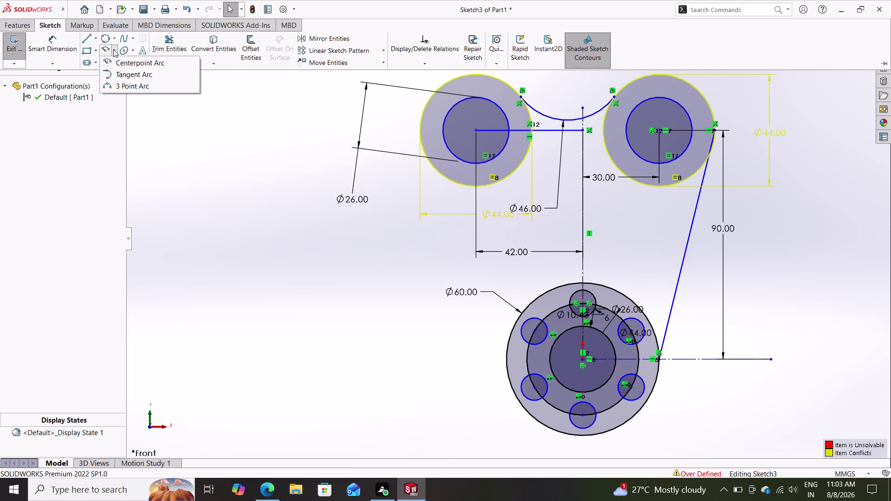
click(118, 90)
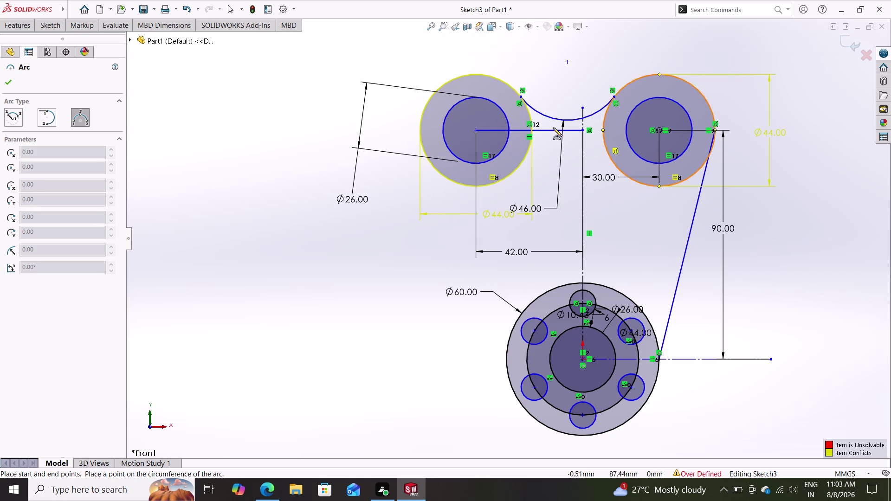
Draw a three-point arc from the left Ø44 circle to the Ø60 hub's bottom.
double_click(421, 133)
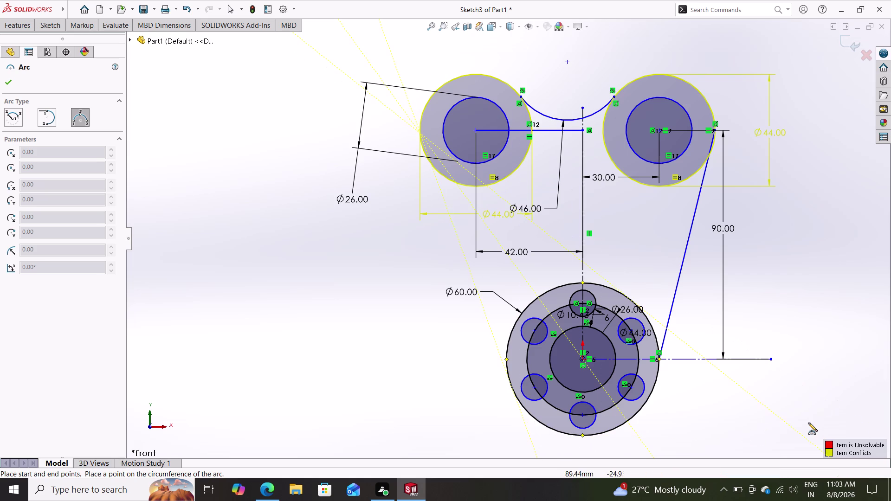
click(584, 435)
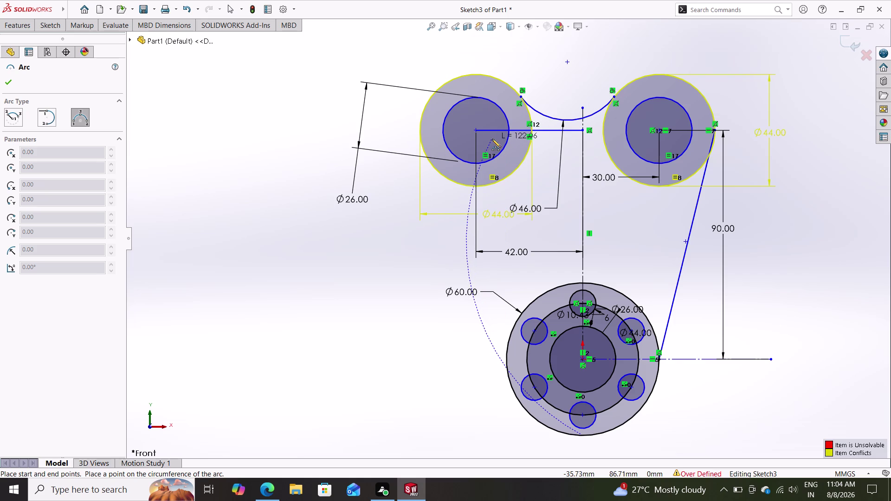
click(420, 129)
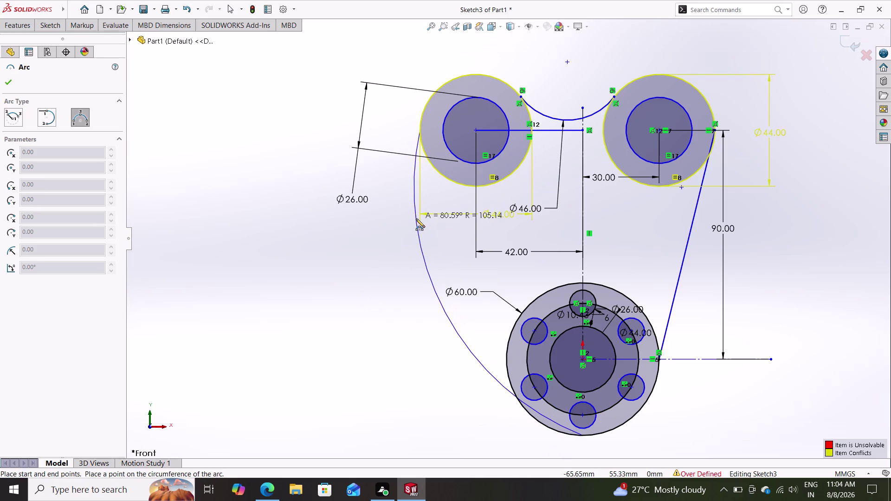
click(407, 225)
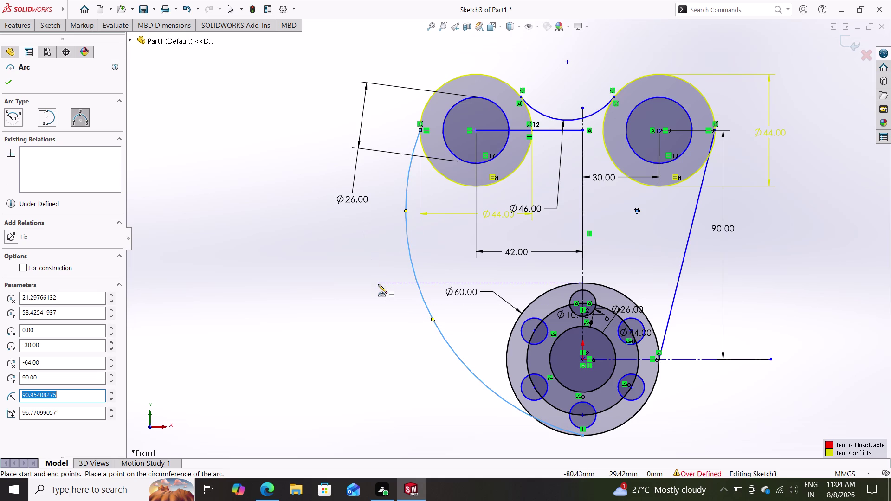
key(Escape)
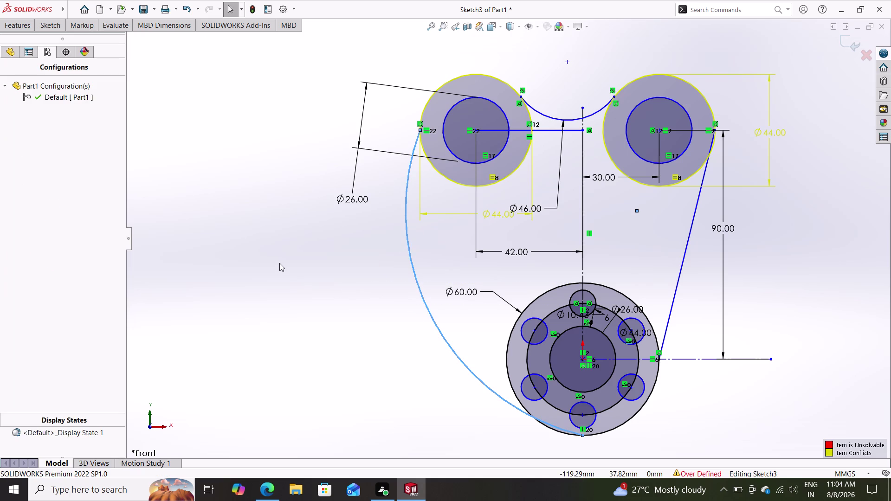
Dimension the new left connecting arc to a 210 mm radius, entered as 105+105.
click(44, 22)
double_click(56, 39)
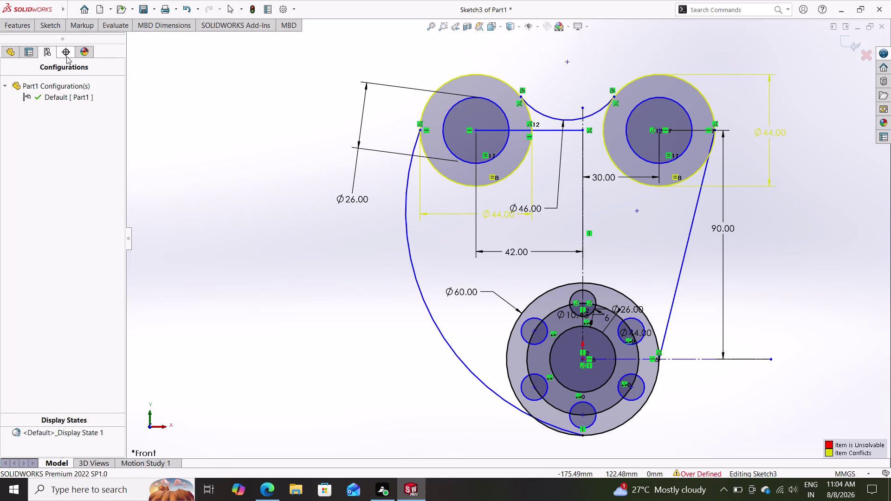
click(412, 264)
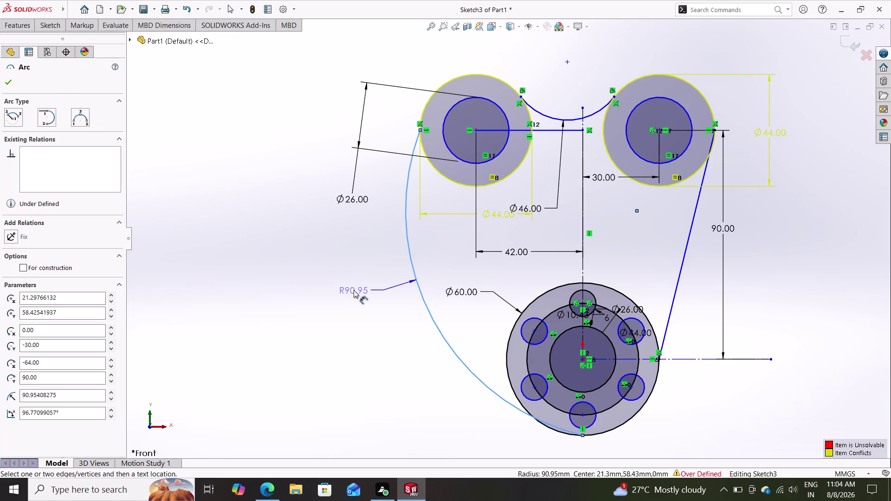
click(354, 290)
double_click(352, 290)
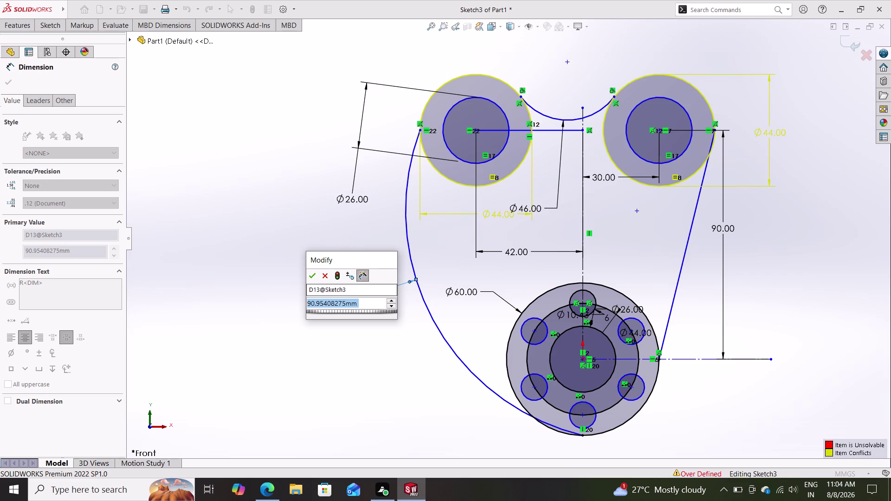
key(1)
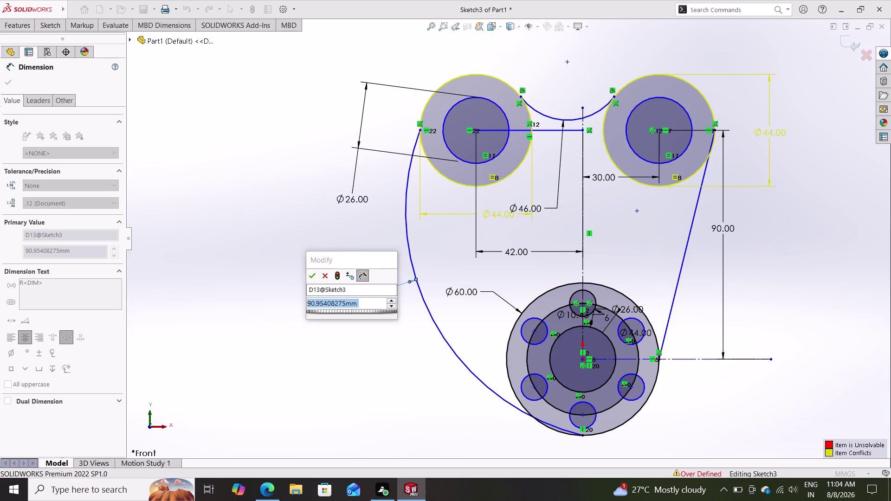
text(05+10)
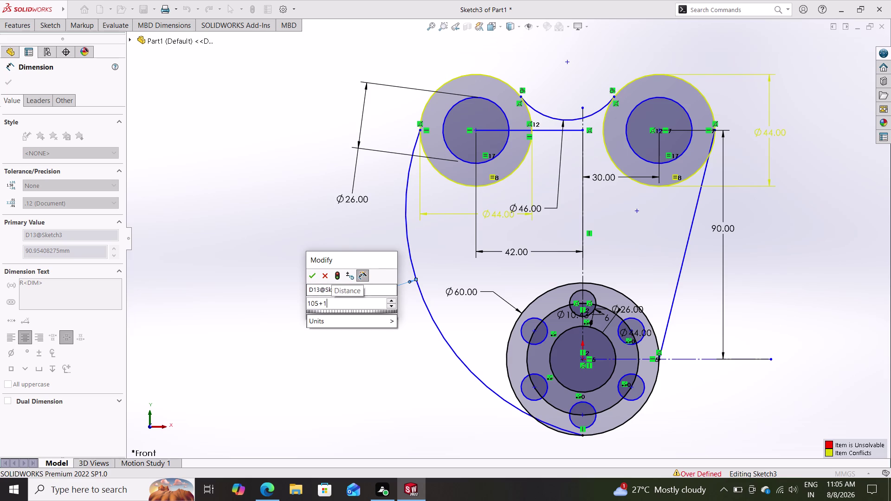
key(5)
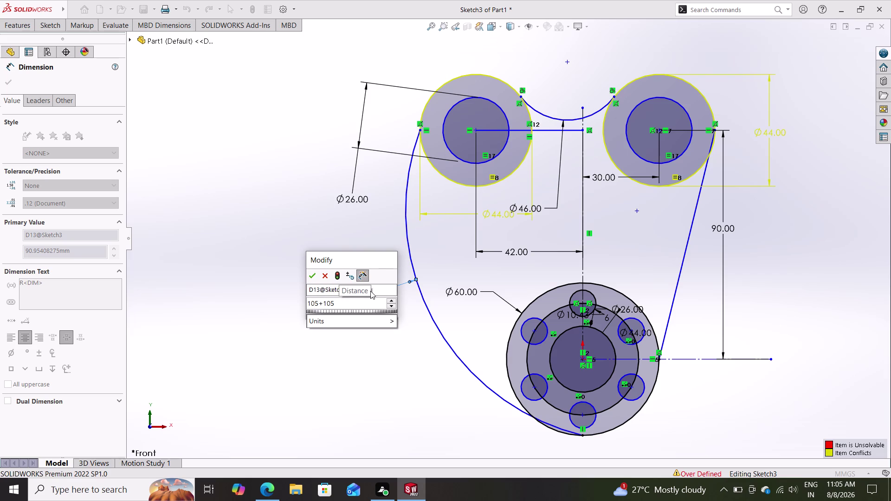
key(Return)
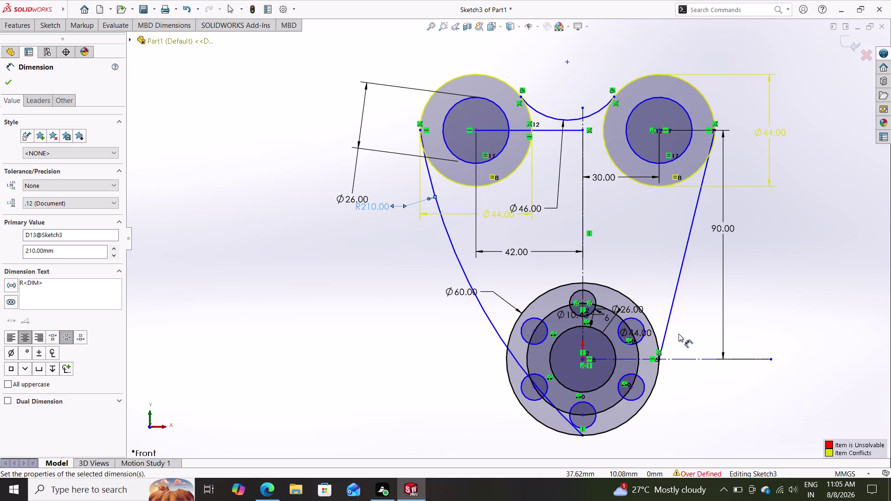
key(Escape)
key(Escape)
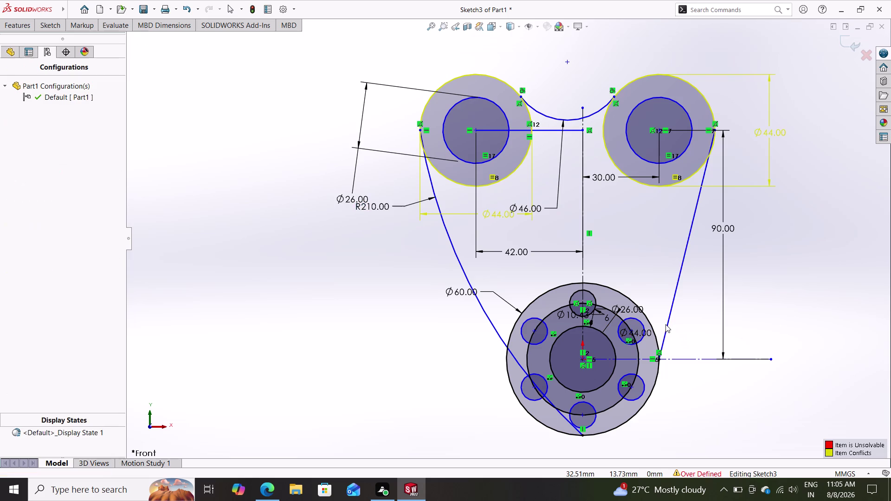
click(459, 267)
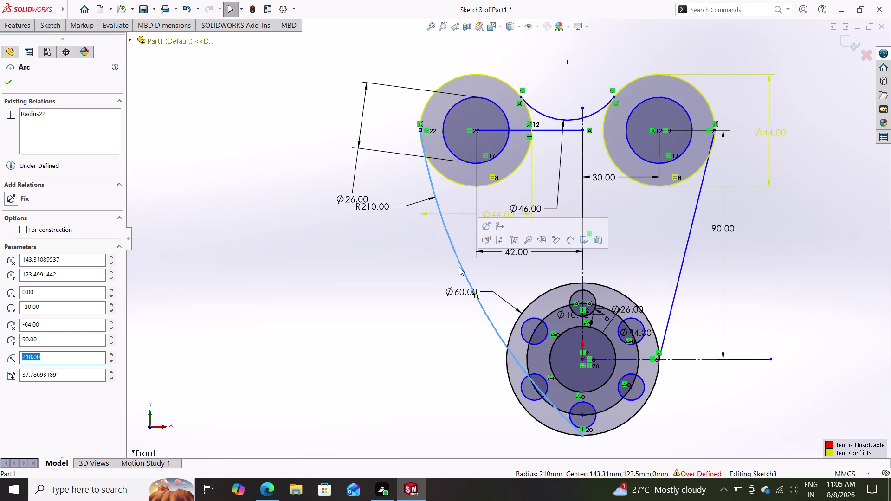
Delete the 210 mm arc and draw a three-point arc from the left top circle to the lower circle.
key(Delete)
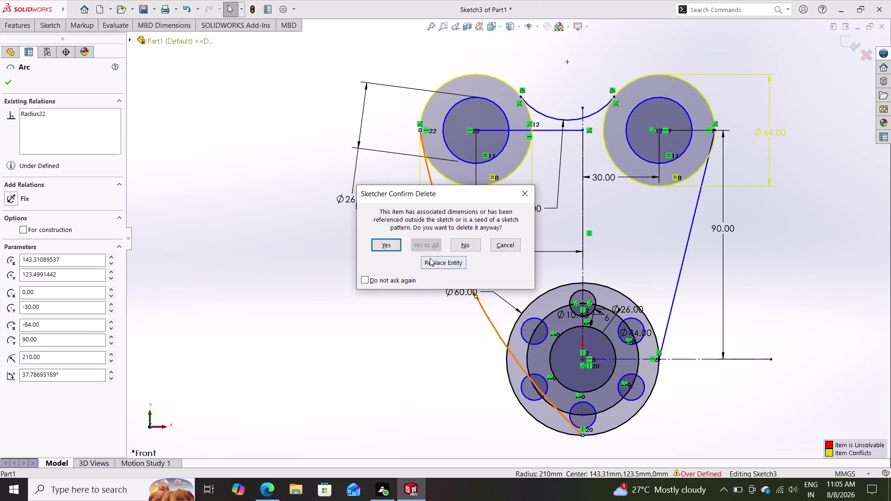
click(386, 242)
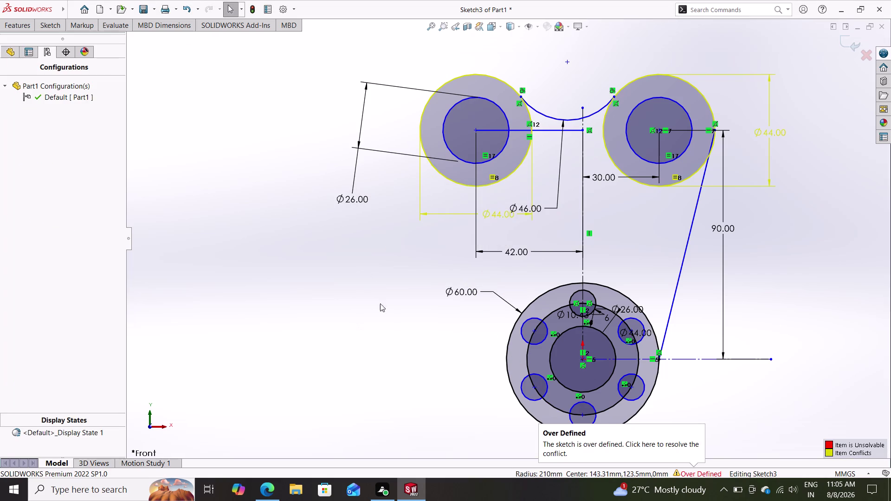
click(51, 27)
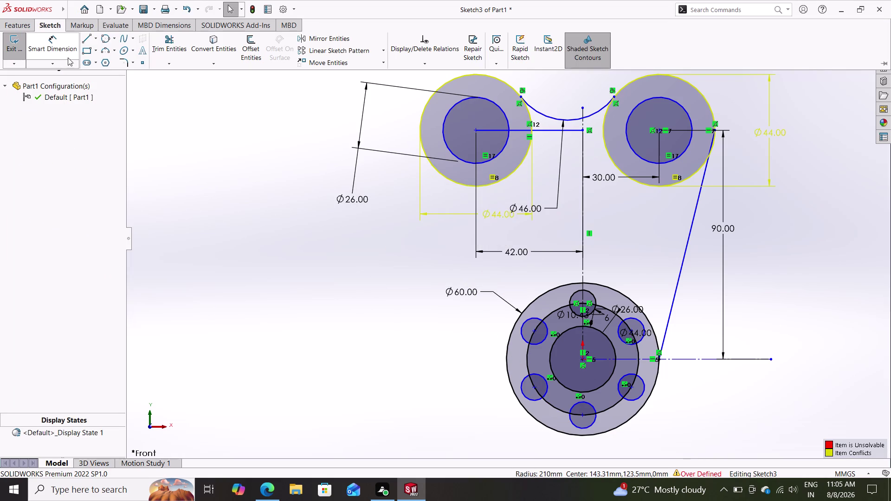
click(105, 52)
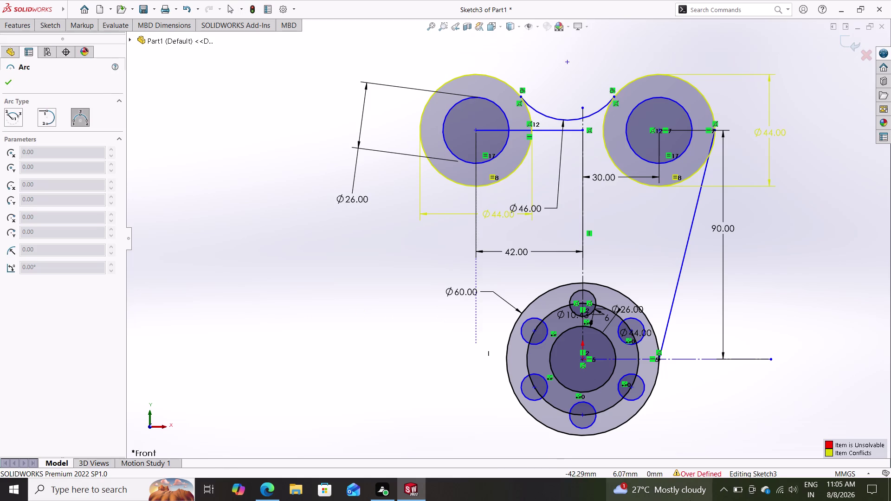
click(420, 130)
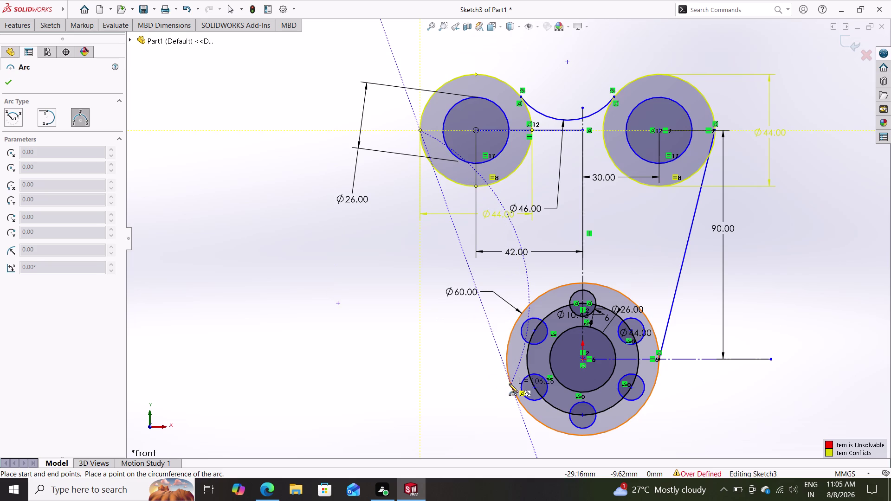
click(519, 407)
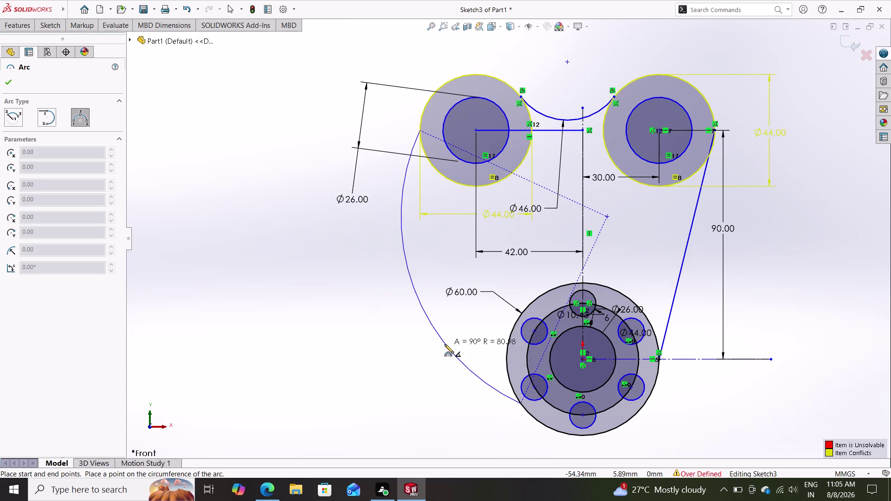
click(448, 335)
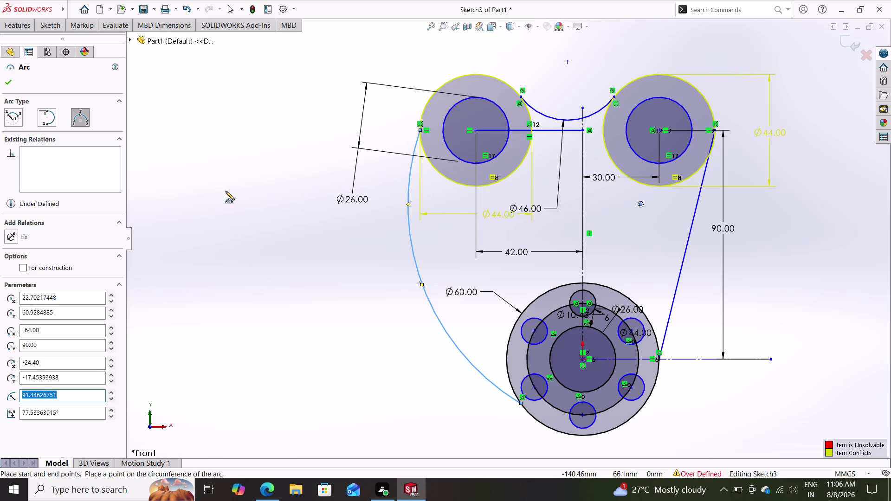
key(Escape)
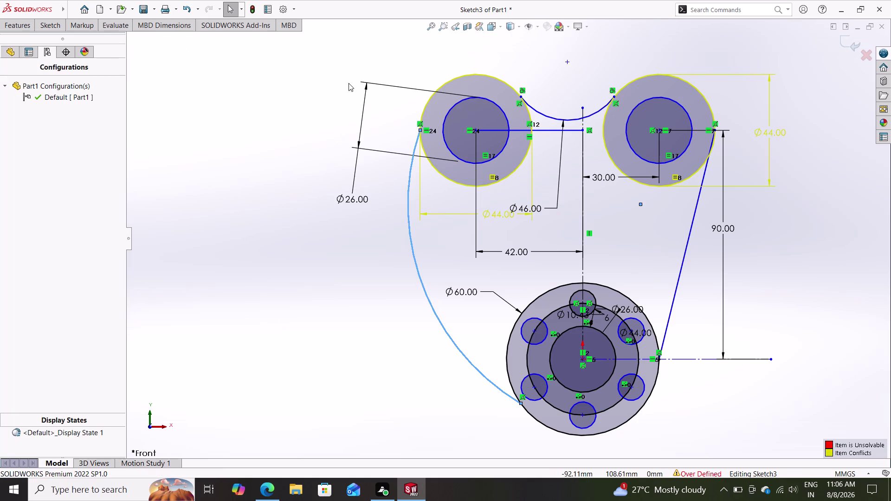
Start a Smart Dimension radius on the new arc.
click(47, 24)
click(55, 38)
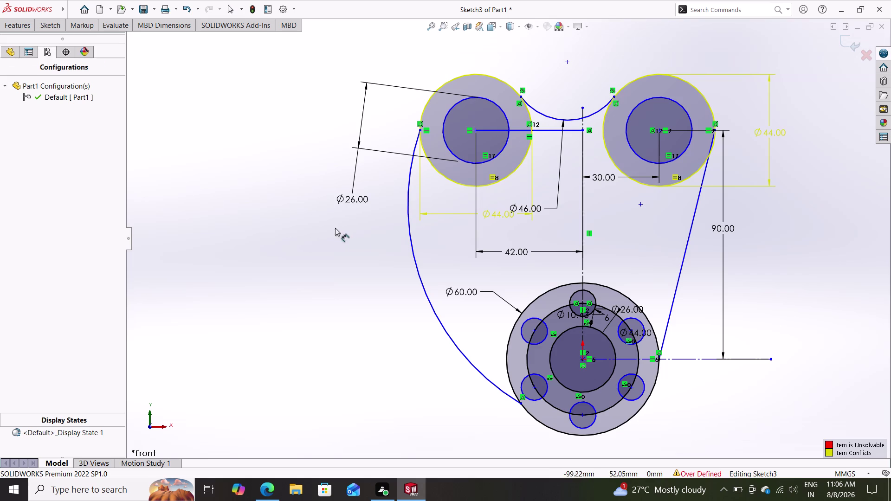
click(411, 245)
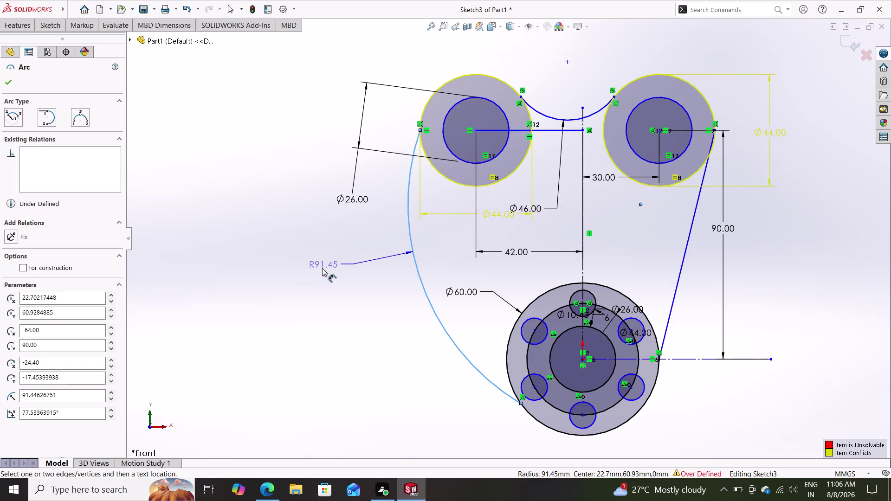
Place the left arc's radius dimension and enter 105+105 as its value.
click(318, 275)
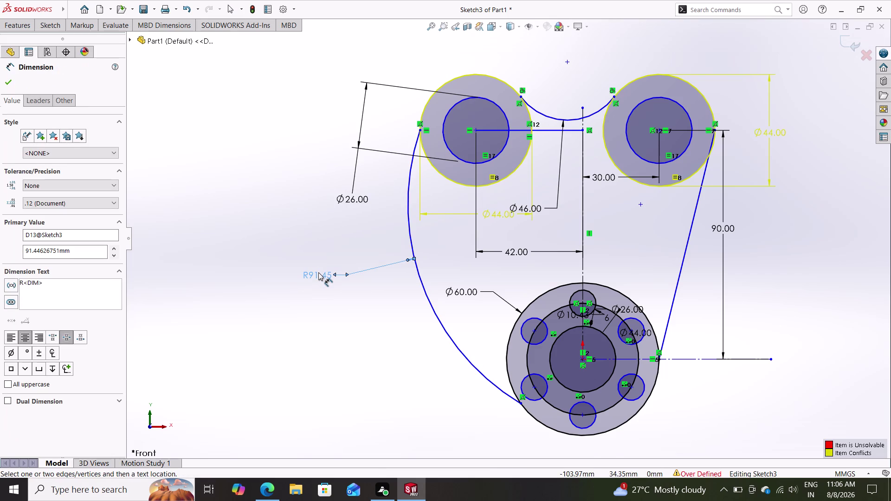
click(320, 272)
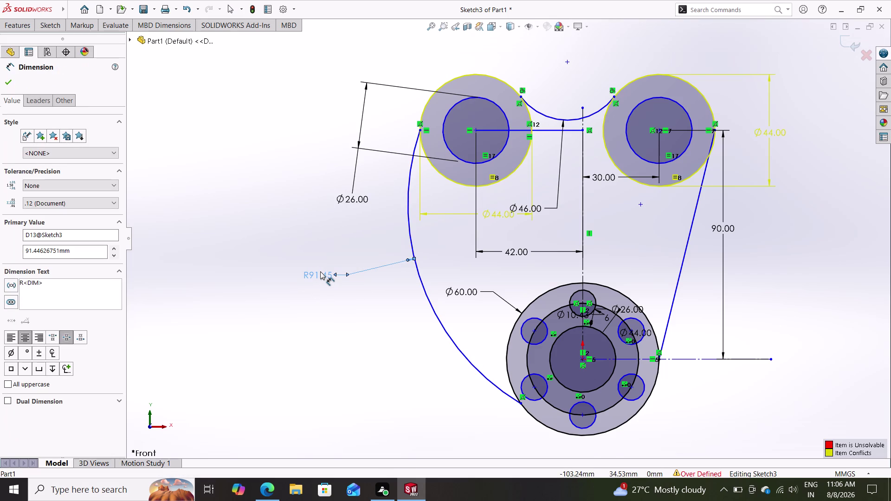
click(317, 273)
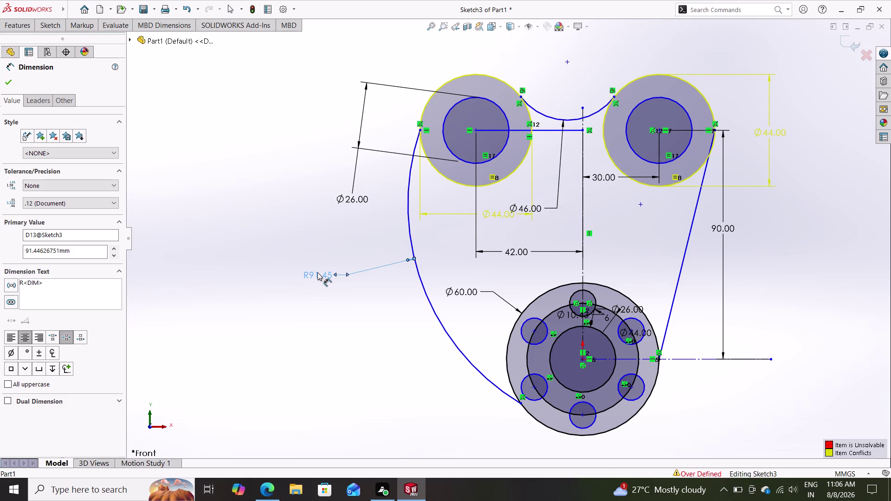
click(316, 276)
double_click(329, 274)
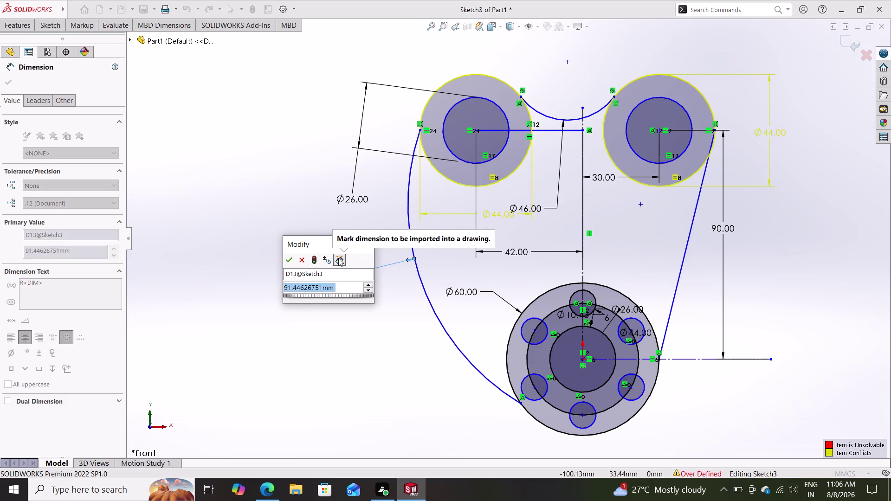
text(10)
key(5)
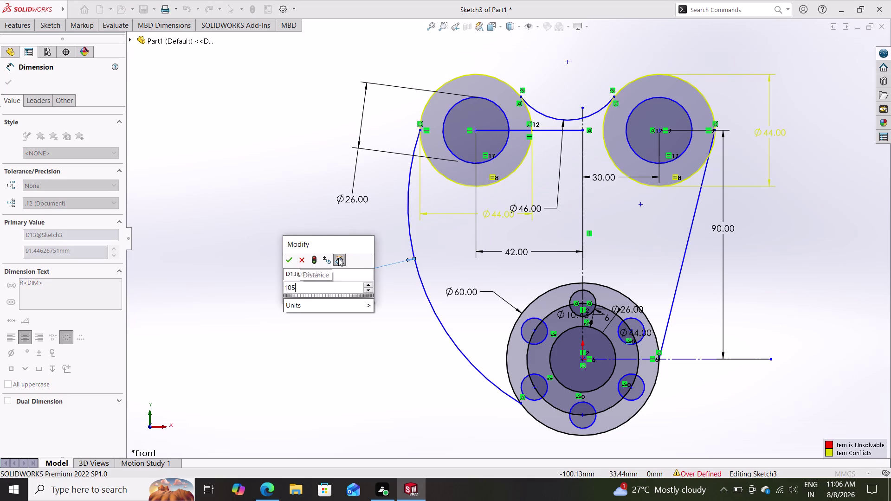
text(+105)
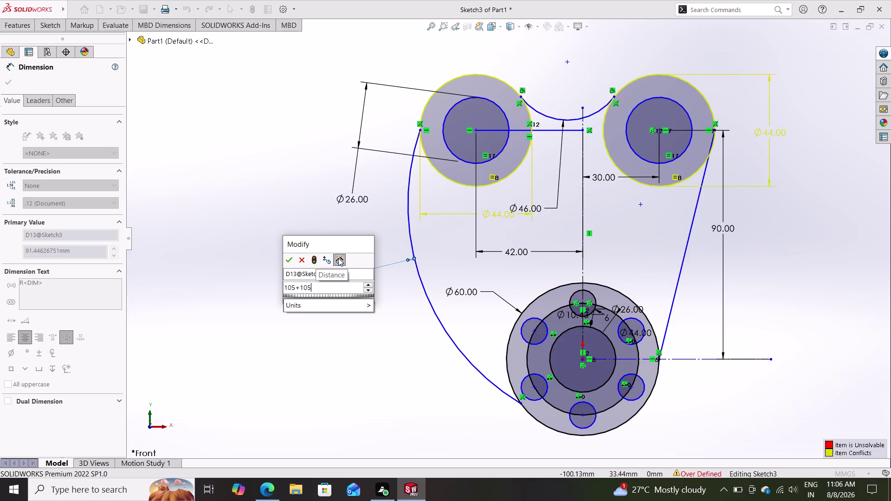
key(Return)
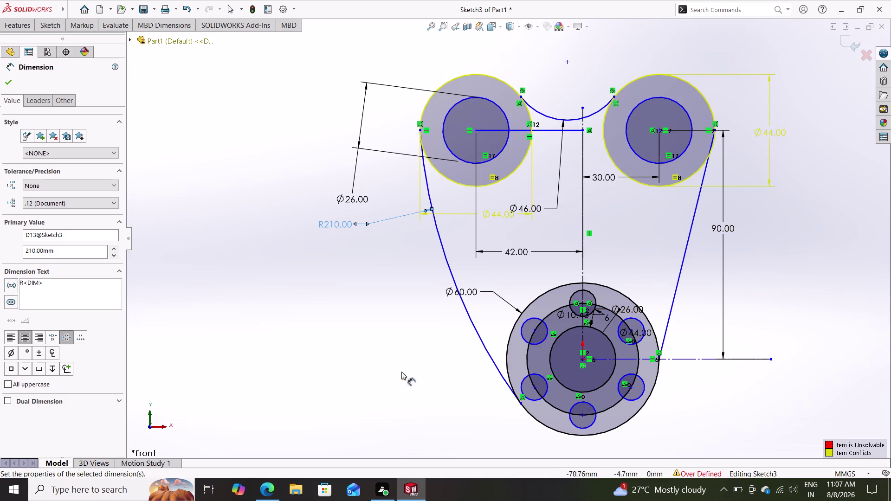
Correct the left arc radius to 105 mm and close the dimension properties.
double_click(332, 227)
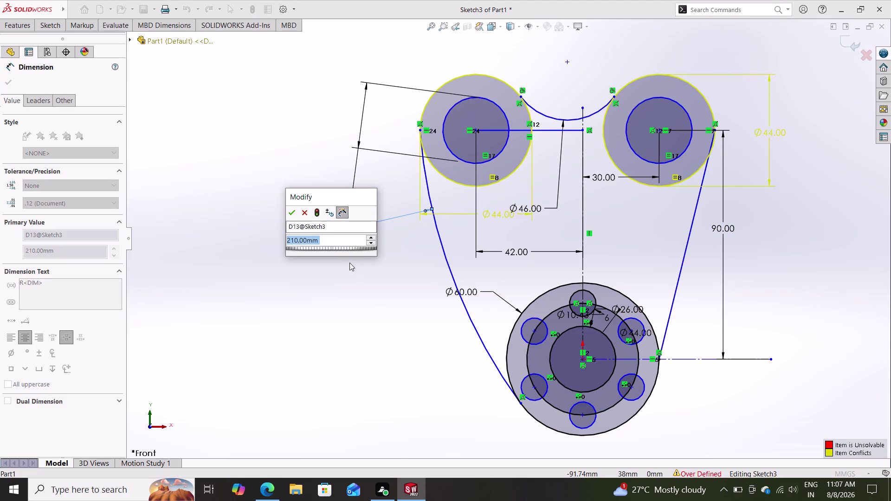
text(10)
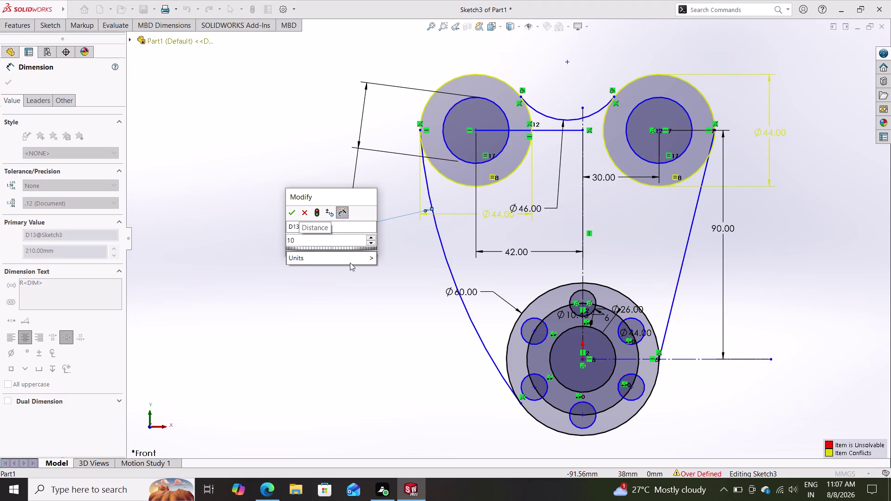
key(5)
key(Return)
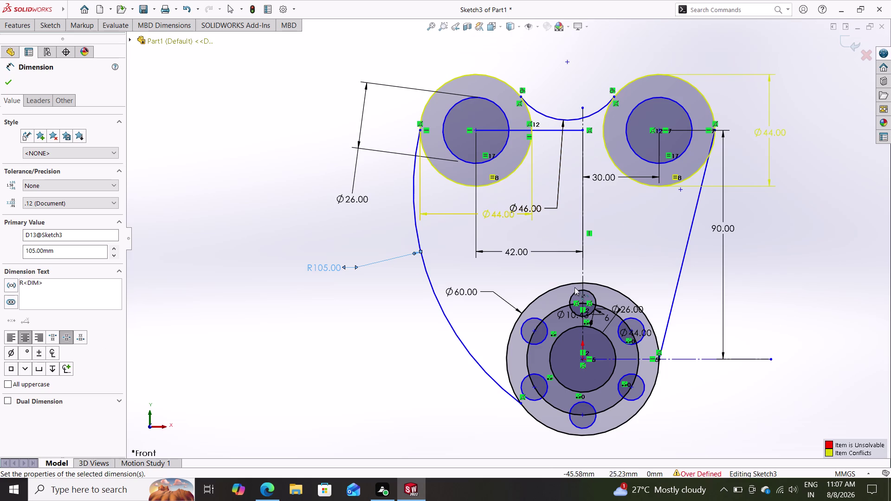
key(Escape)
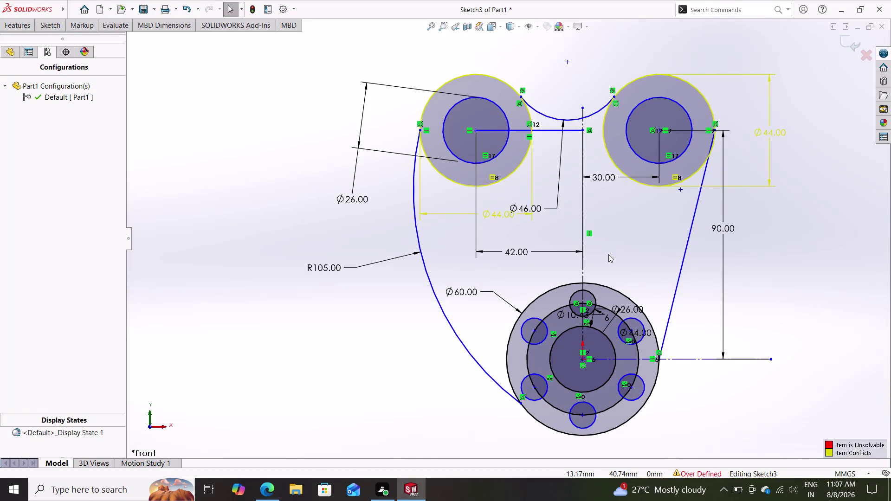
double_click(11, 26)
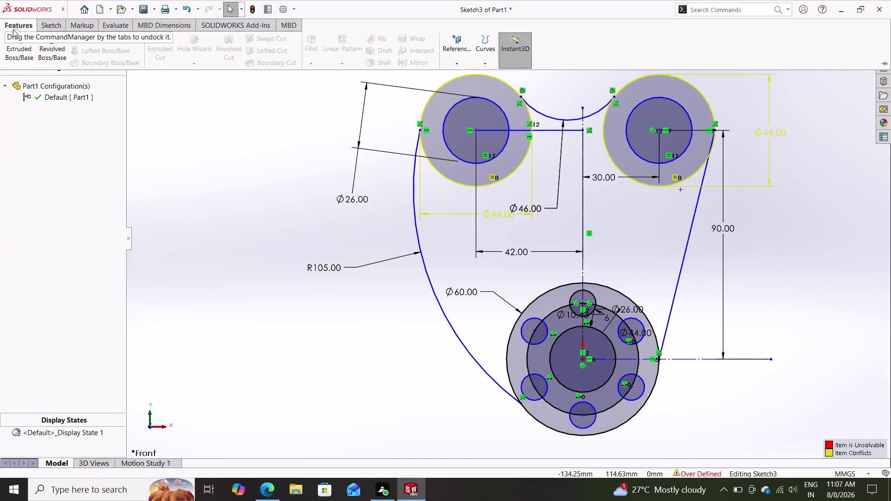
Exit Sketch3 and close the What's Wrong over-defined warning.
click(51, 25)
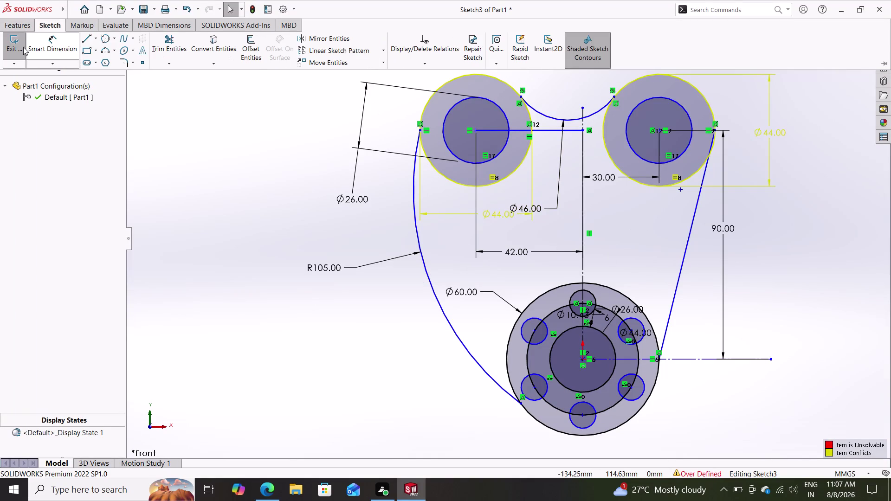
click(14, 38)
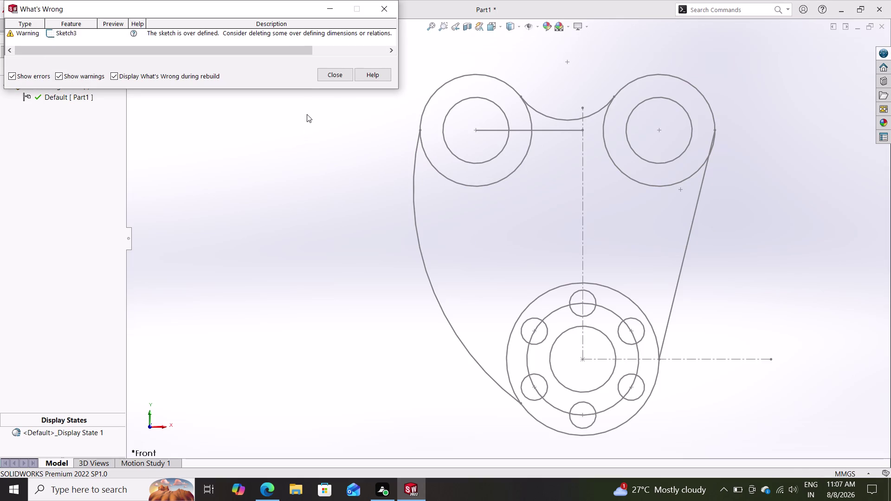
double_click(329, 73)
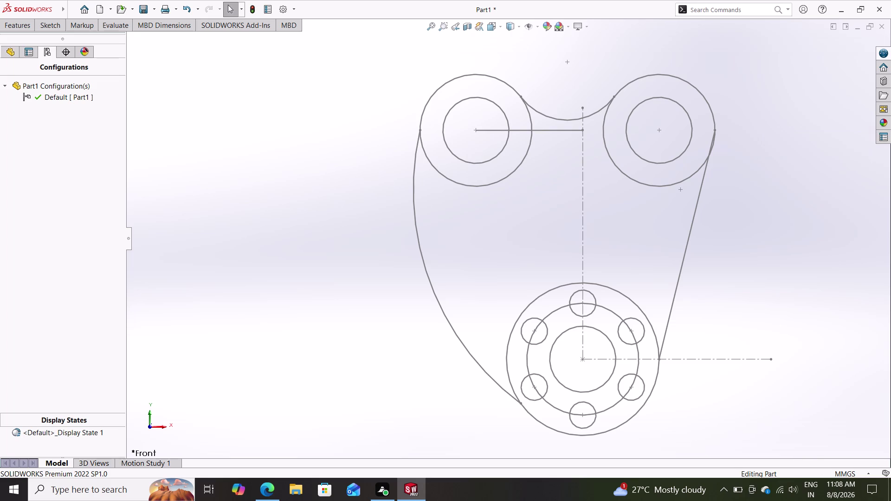
Cancel the stray Smart Dimension, select the large left arc, and choose Edit Sketch.
click(59, 27)
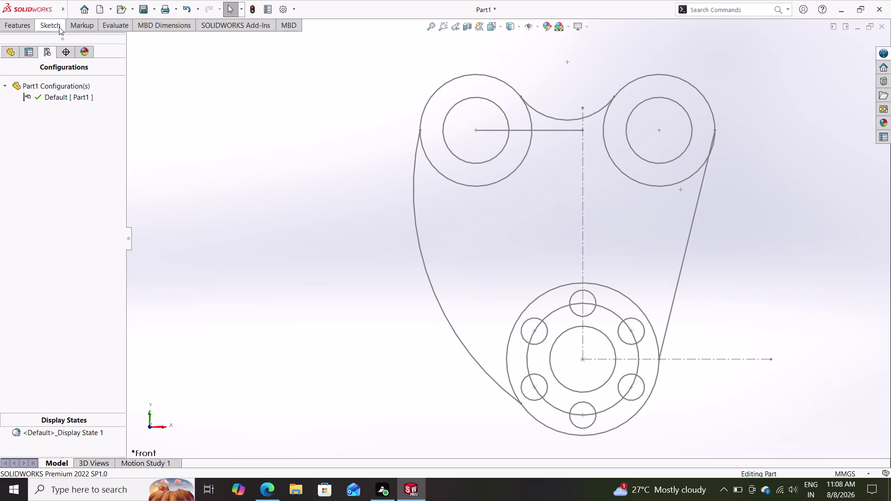
click(56, 40)
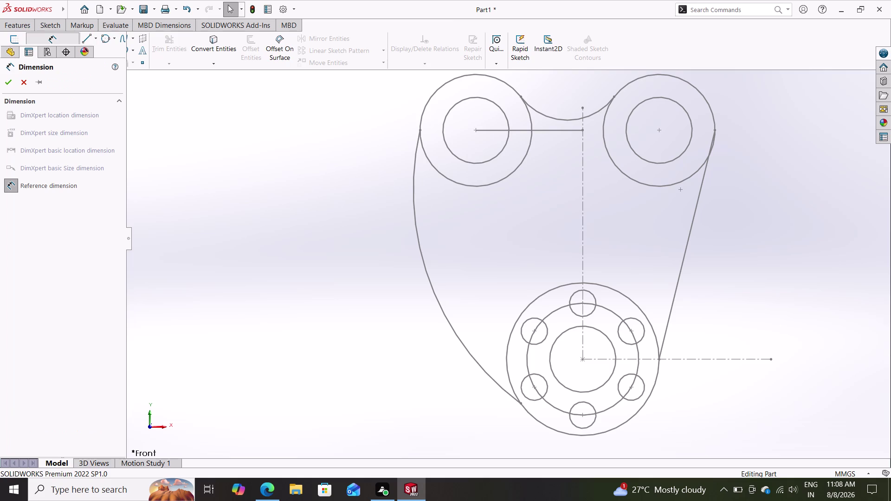
click(456, 224)
double_click(456, 225)
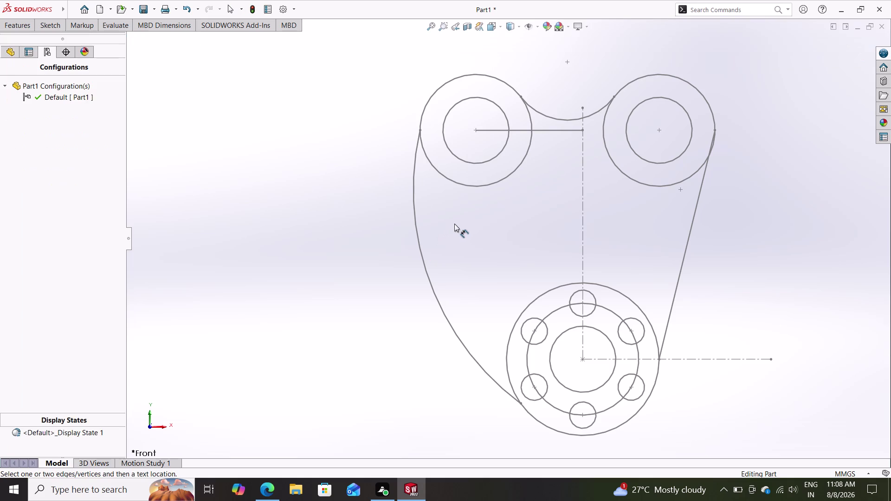
key(Escape)
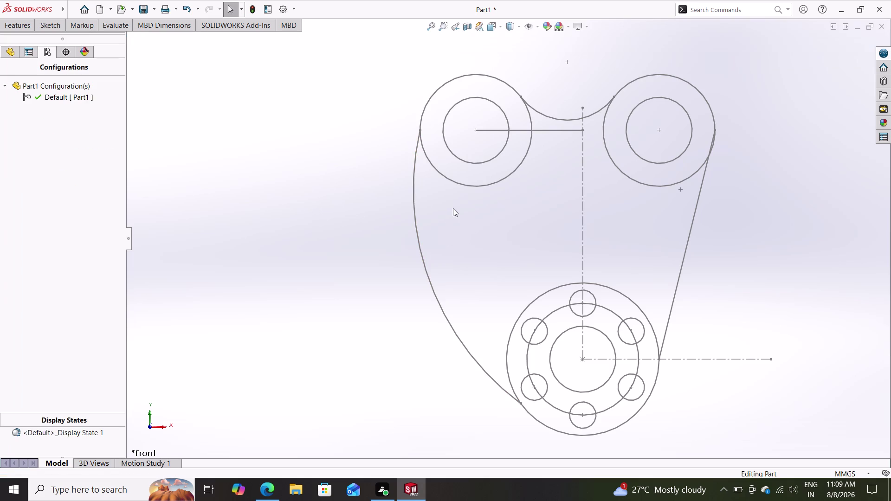
double_click(459, 200)
click(420, 207)
double_click(413, 210)
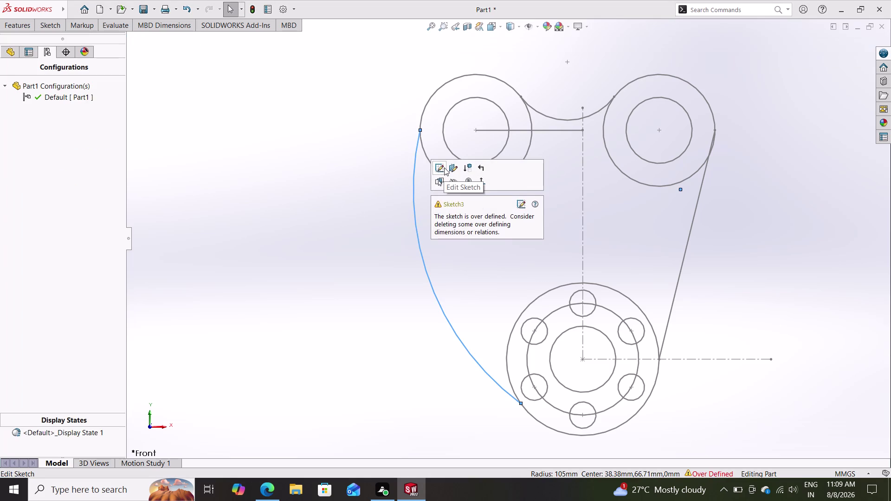
click(443, 168)
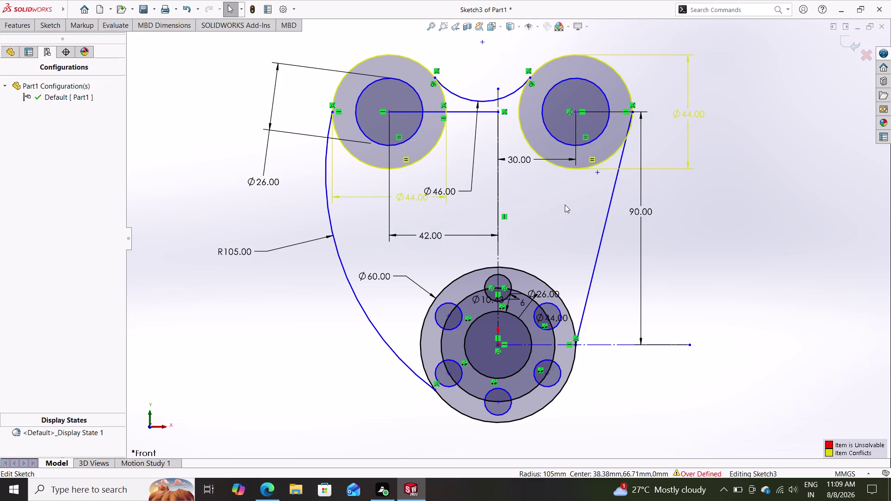
Delete the 42 mm horizontal line at the left circle, along with its dimensions.
key(Escape)
click(464, 109)
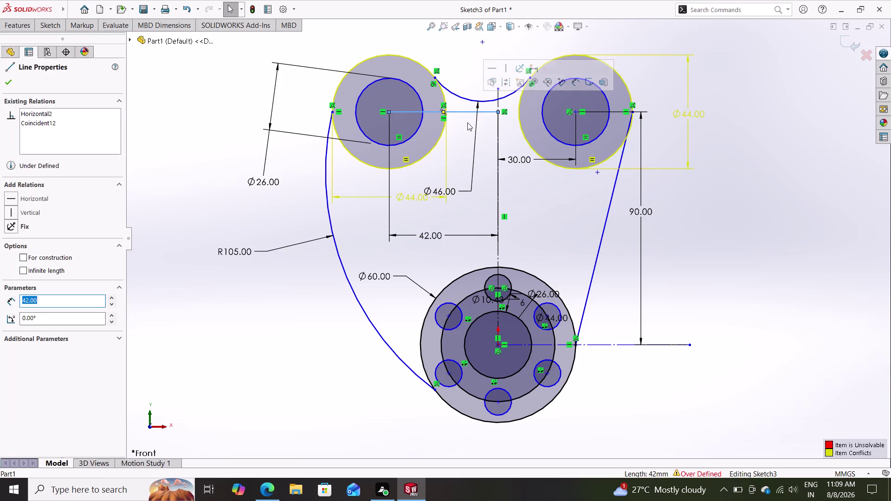
key(Delete)
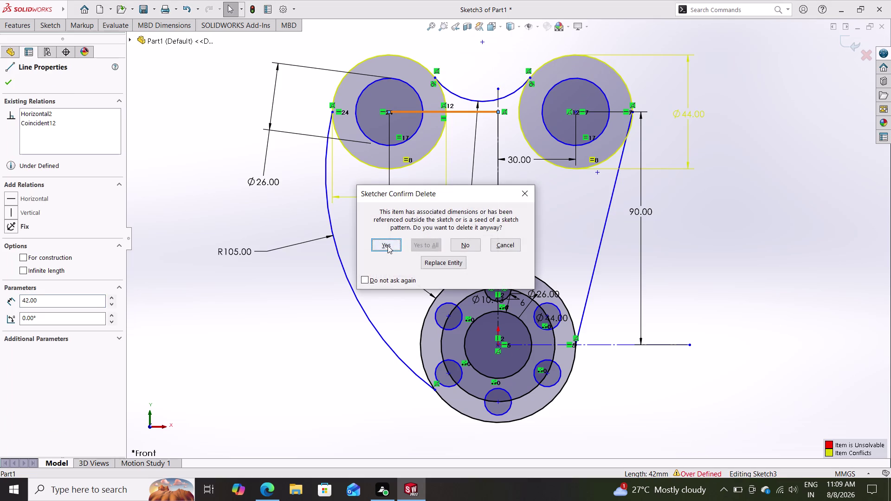
click(388, 246)
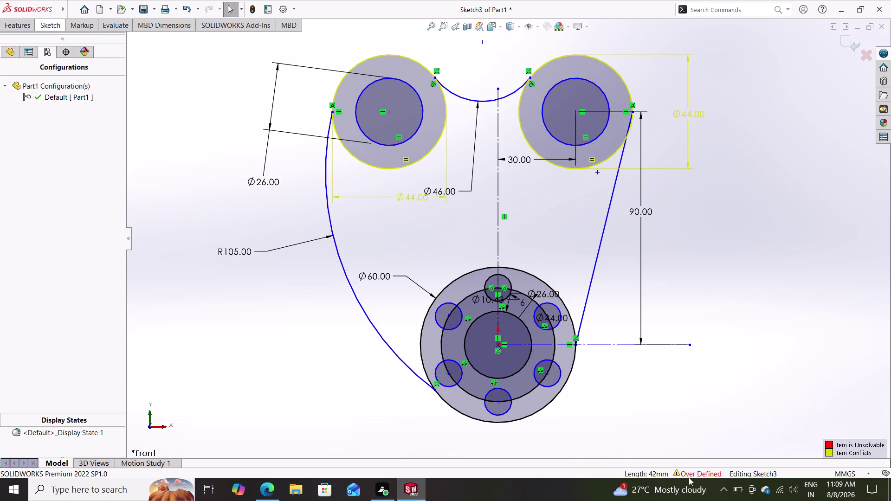
Open SketchXpert from the Over Defined status indicator, then close it without fixing.
click(697, 473)
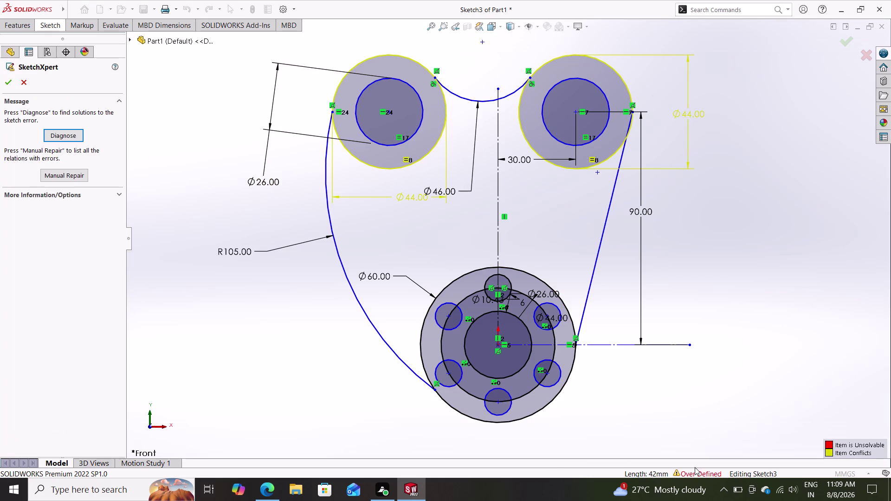
click(697, 473)
click(674, 473)
double_click(685, 477)
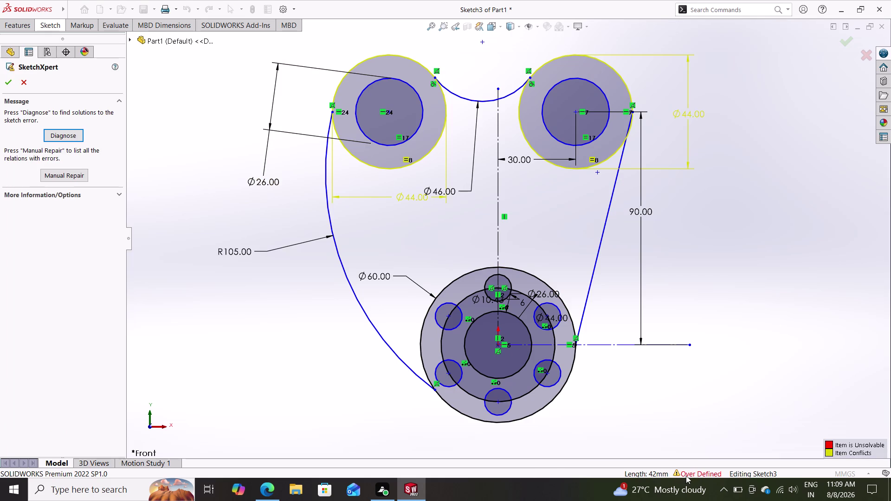
click(688, 472)
right_click(693, 476)
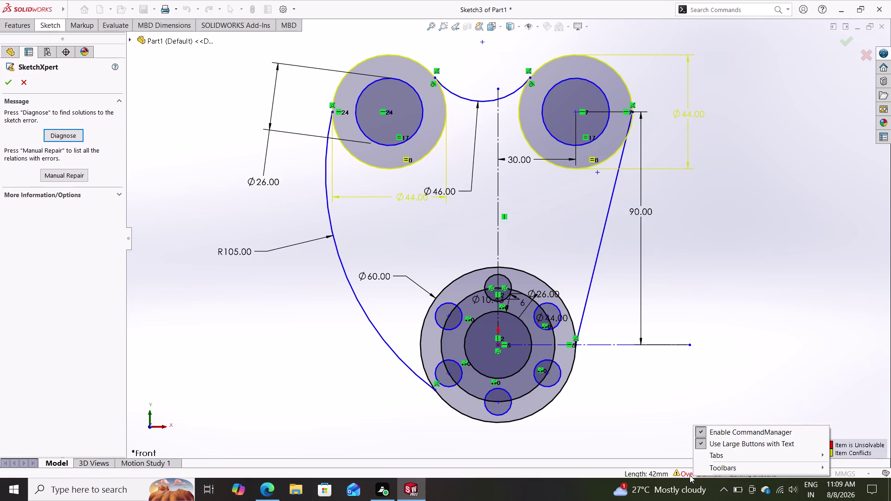
click(679, 478)
click(701, 472)
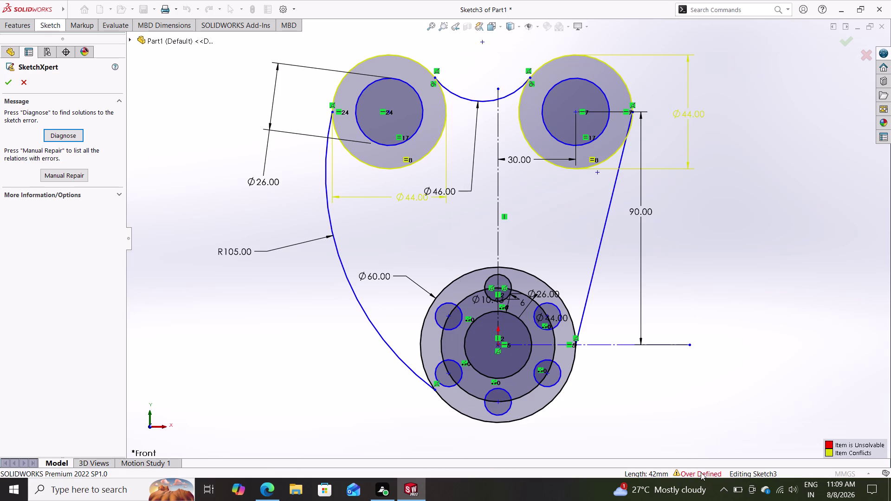
right_click(719, 472)
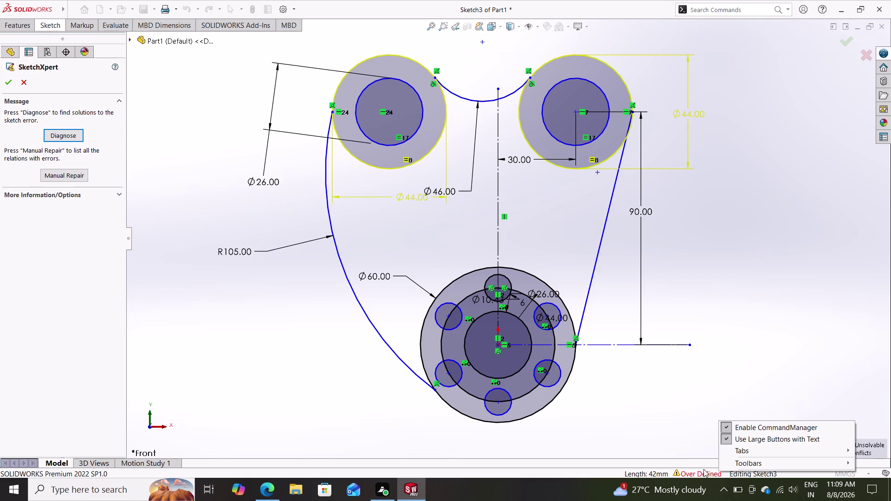
double_click(700, 473)
double_click(688, 474)
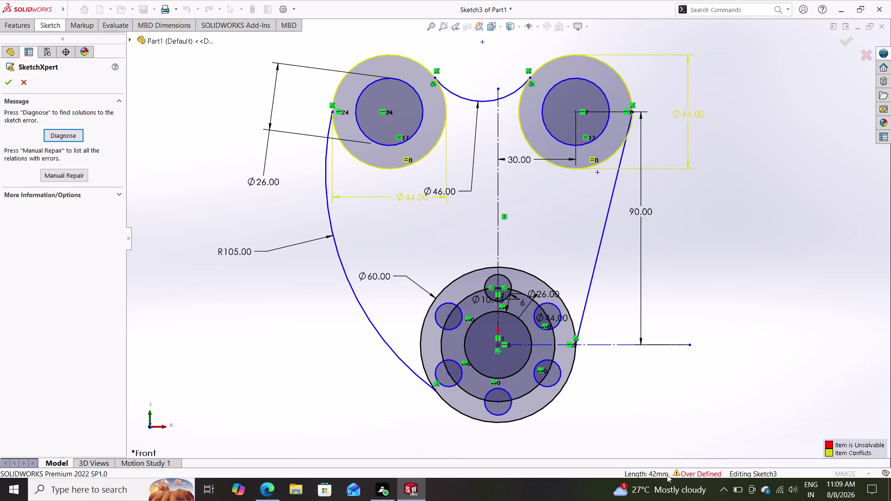
click(657, 476)
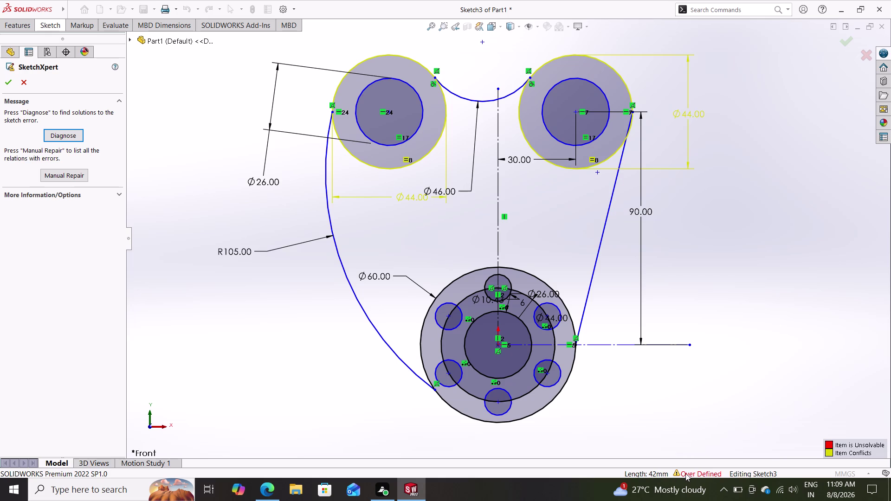
click(686, 474)
click(23, 80)
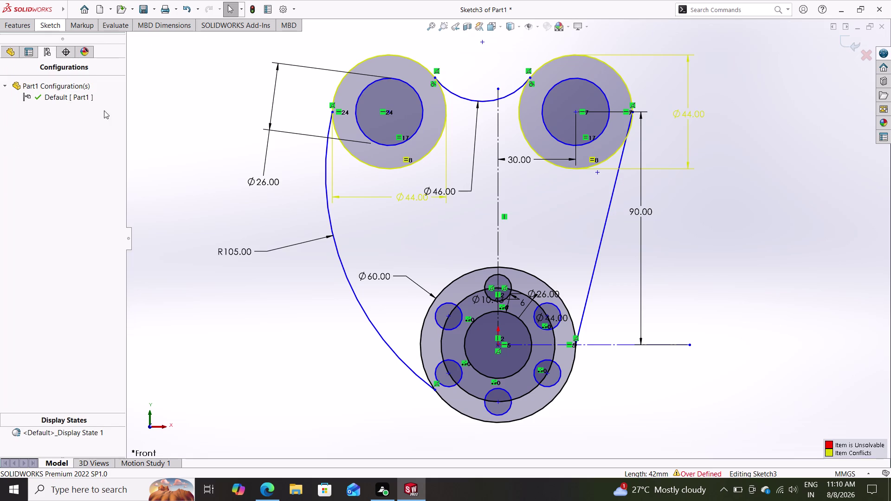
click(54, 19)
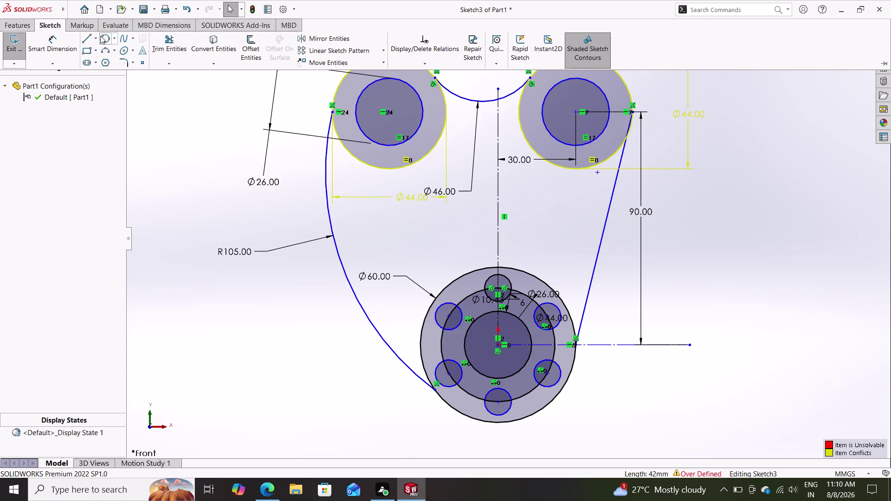
Add a 42 mm horizontal dimension from the left boss centre to the vertical centreline.
double_click(51, 43)
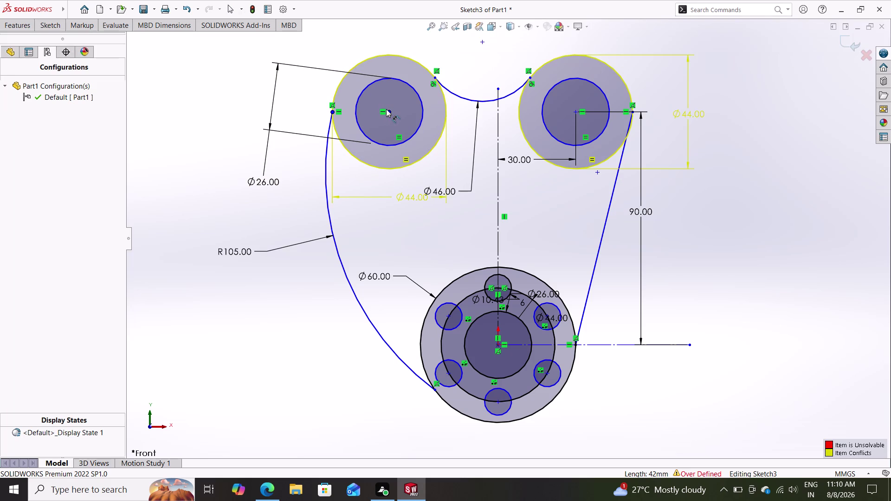
click(389, 111)
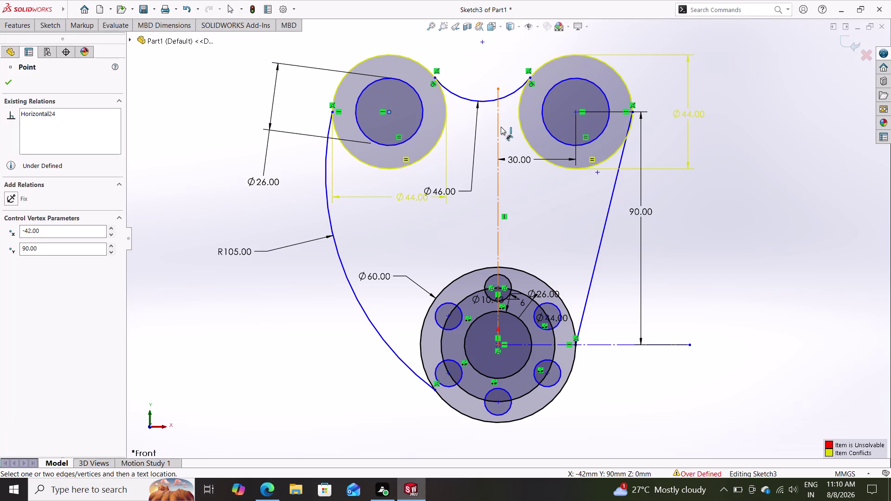
click(496, 126)
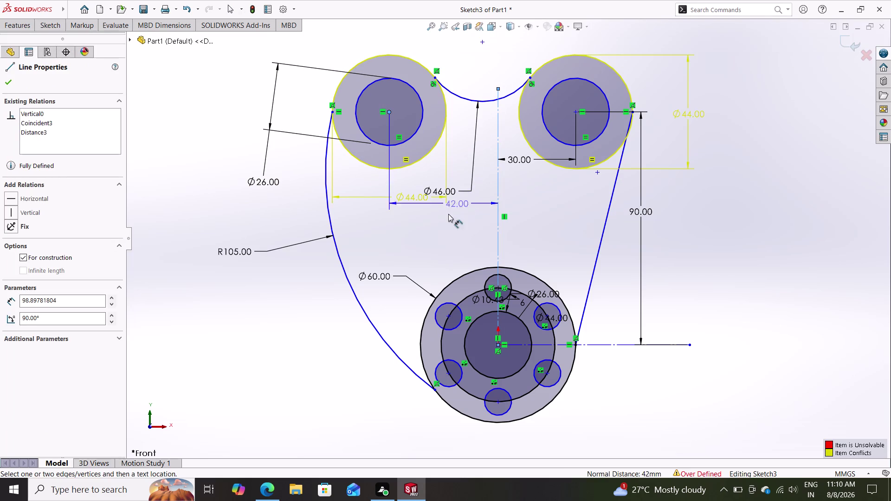
click(436, 224)
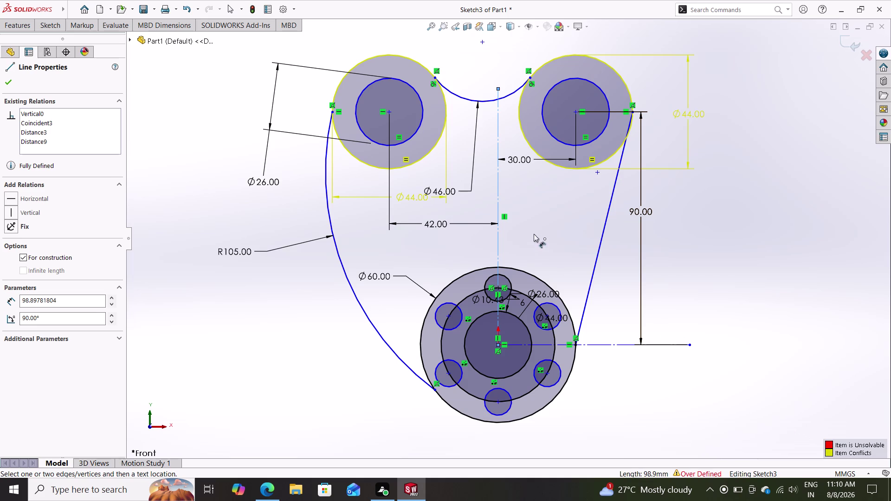
Zoom out and open SketchXpert from the Over Defined status bar indicator.
scroll(down, 3)
scroll(down, 3)
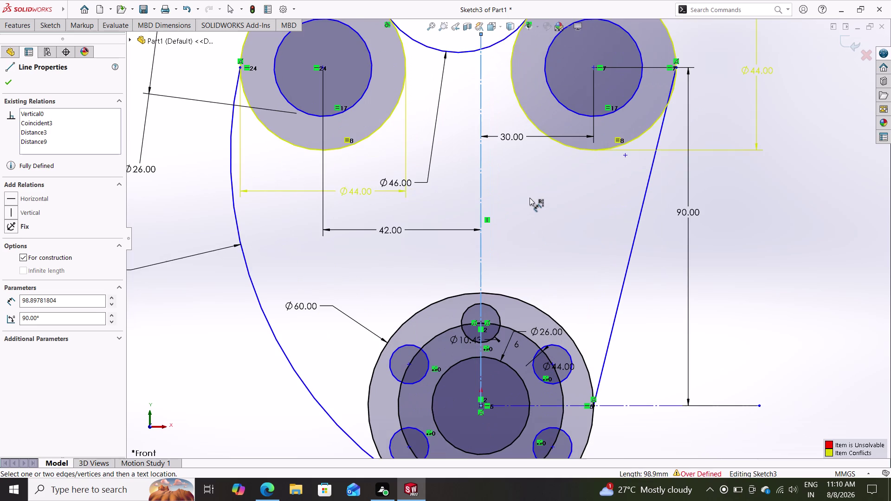
scroll(up, 3)
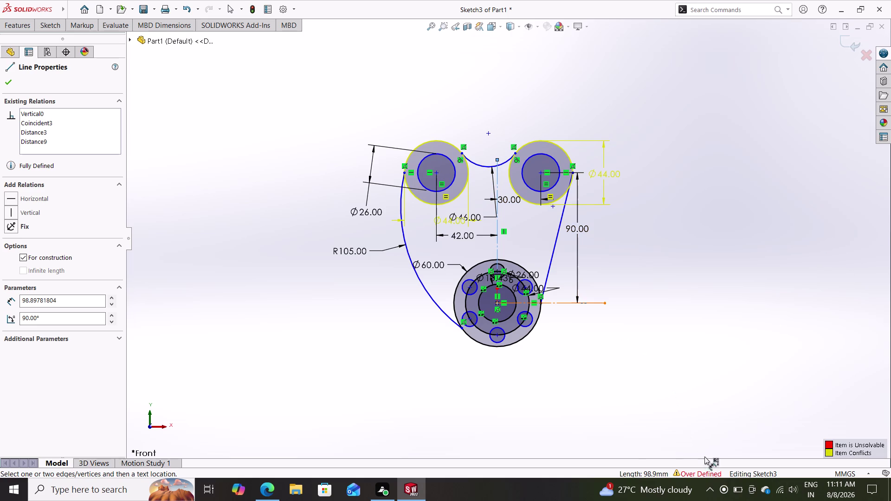
click(691, 475)
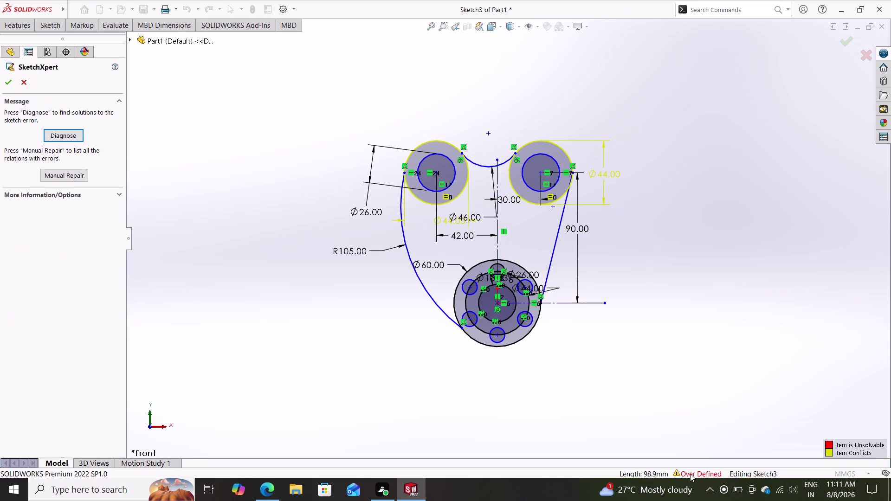
click(652, 472)
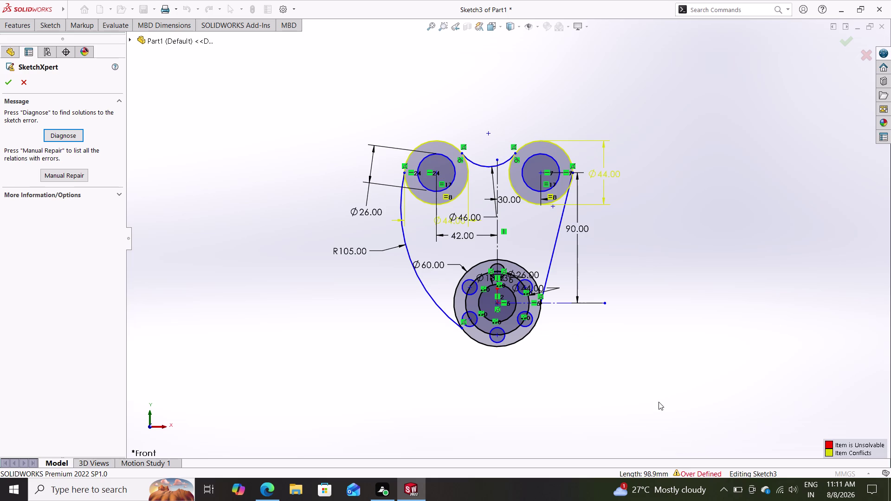
double_click(696, 476)
click(697, 475)
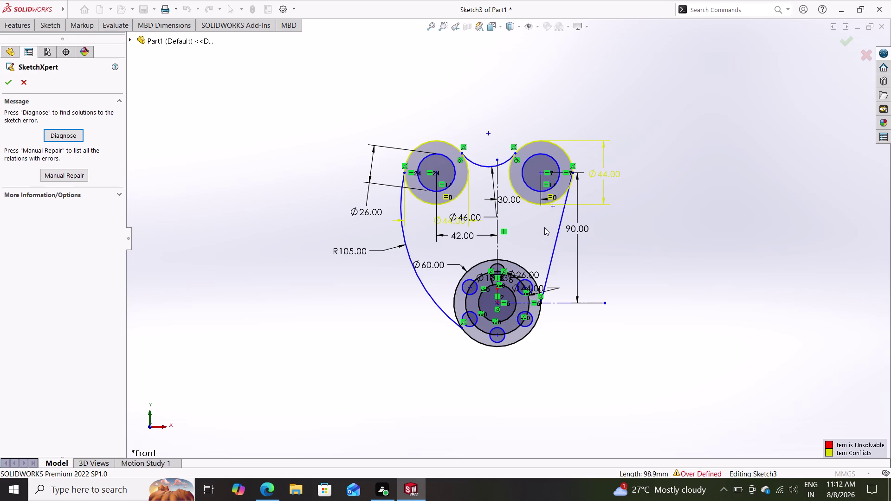
click(605, 204)
click(469, 205)
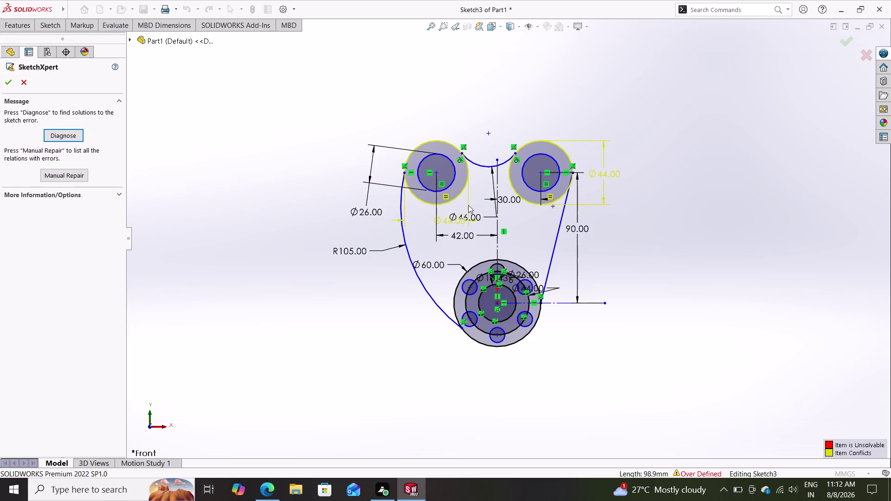
click(468, 206)
Close SketchXpert and delete the conflicting yellow Ø44 dimension on the left circle.
key(Escape)
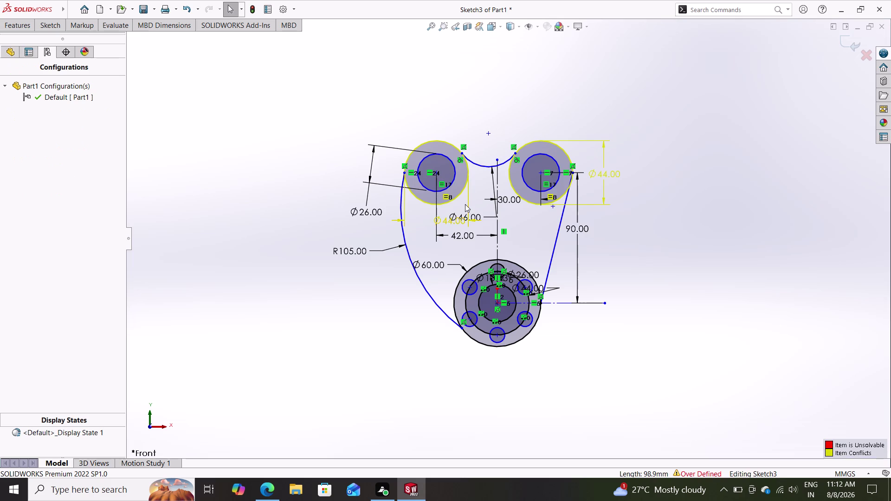
click(470, 202)
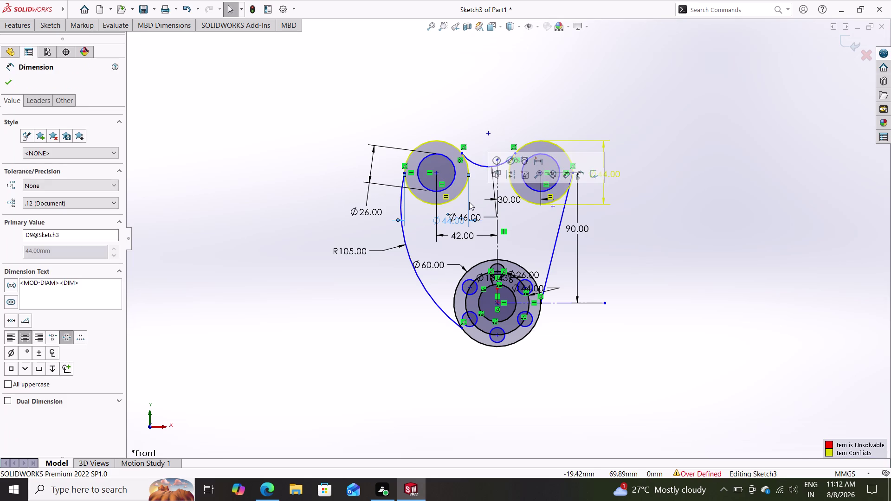
key(Delete)
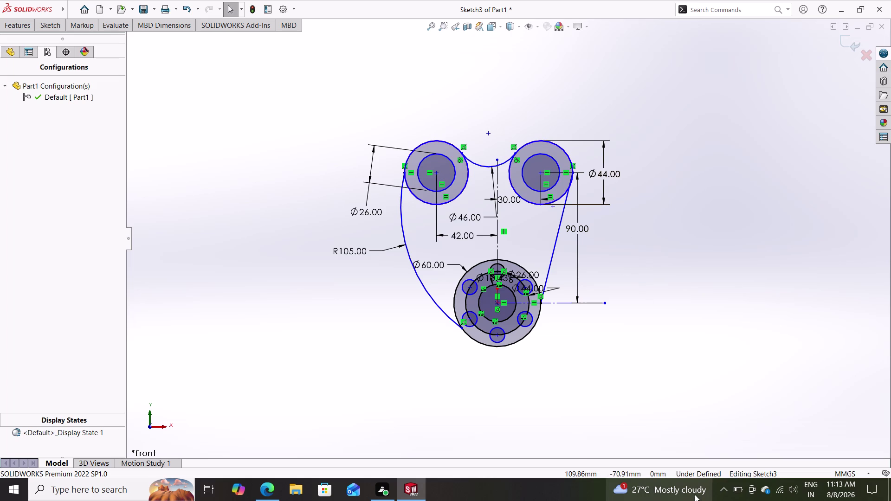
scroll(up, 3)
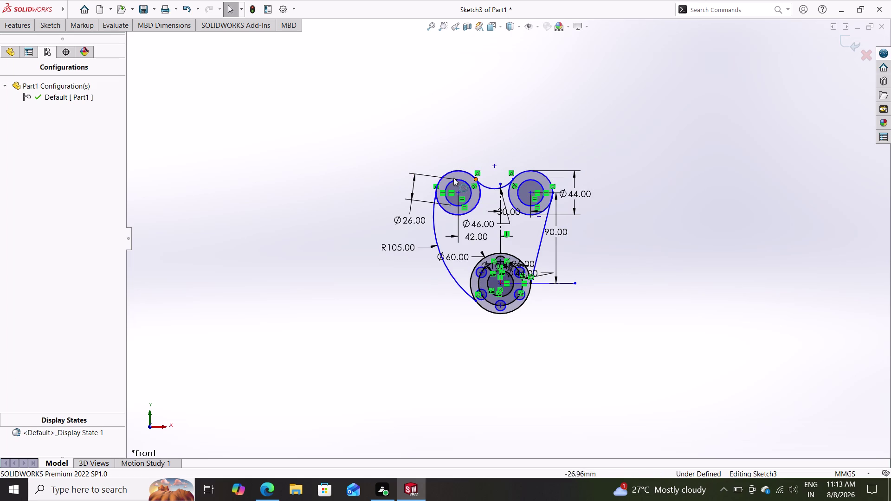
Drag the Ø26.00 hub dimension text down below the lower circle.
drag(414, 136, 603, 341)
click(604, 341)
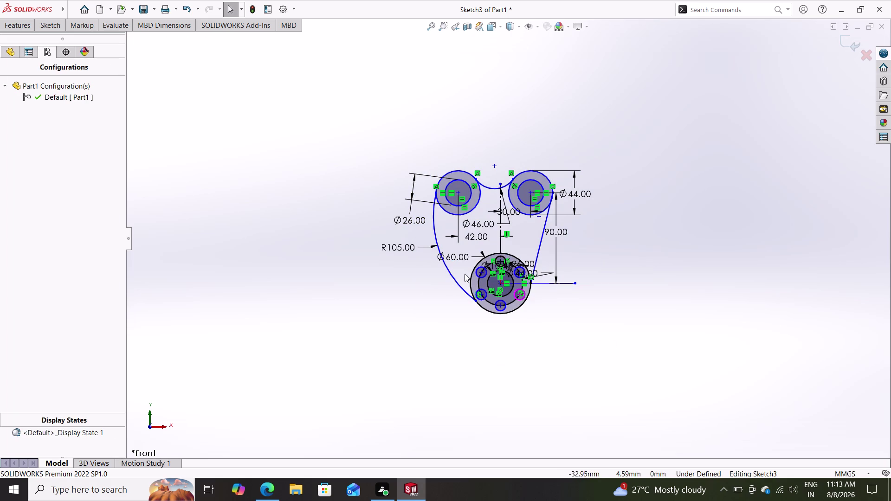
drag(422, 149, 423, 154)
drag(427, 177, 515, 349)
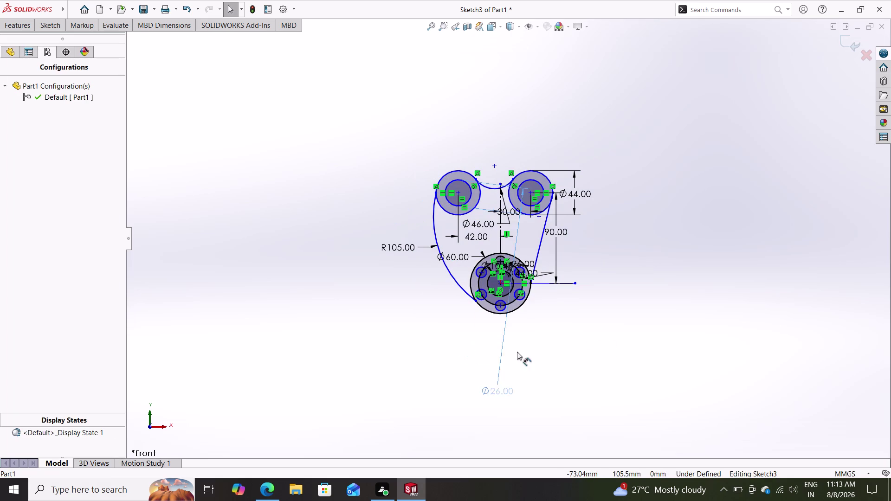
drag(515, 349, 527, 362)
click(527, 361)
drag(529, 362, 604, 343)
click(605, 342)
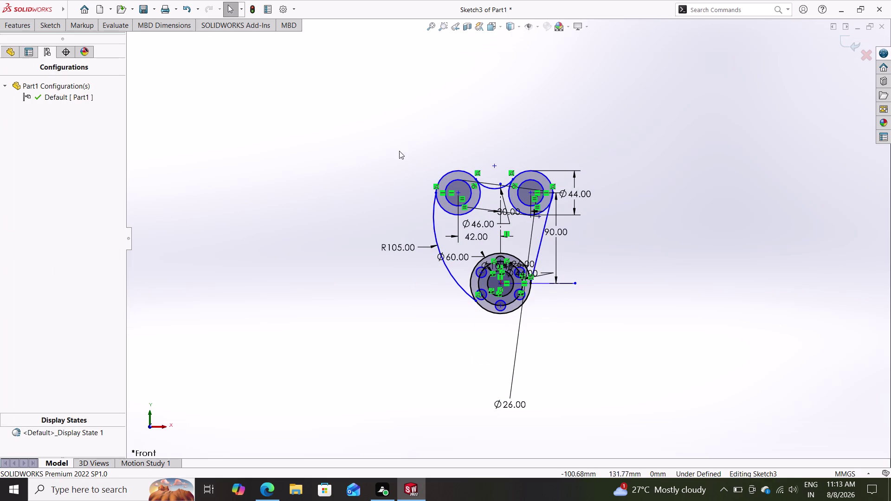
drag(398, 151, 405, 197)
drag(407, 210, 598, 284)
click(598, 284)
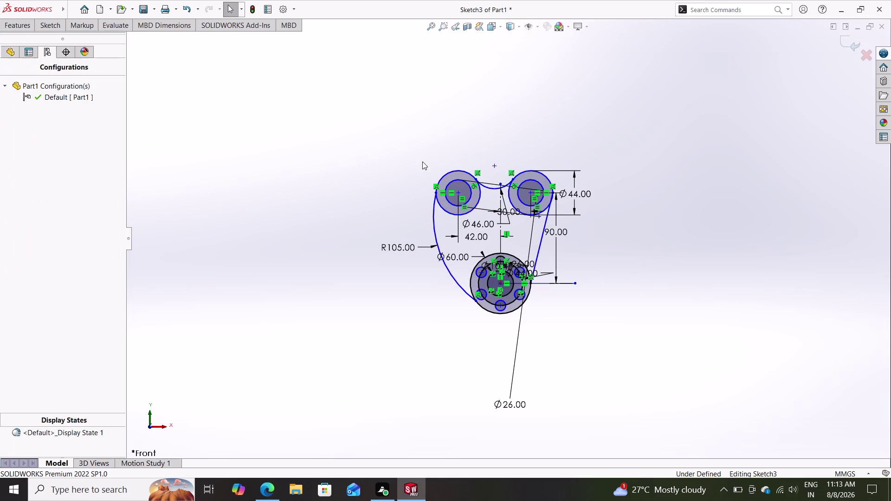
drag(422, 161, 631, 361)
click(631, 362)
drag(632, 362, 631, 357)
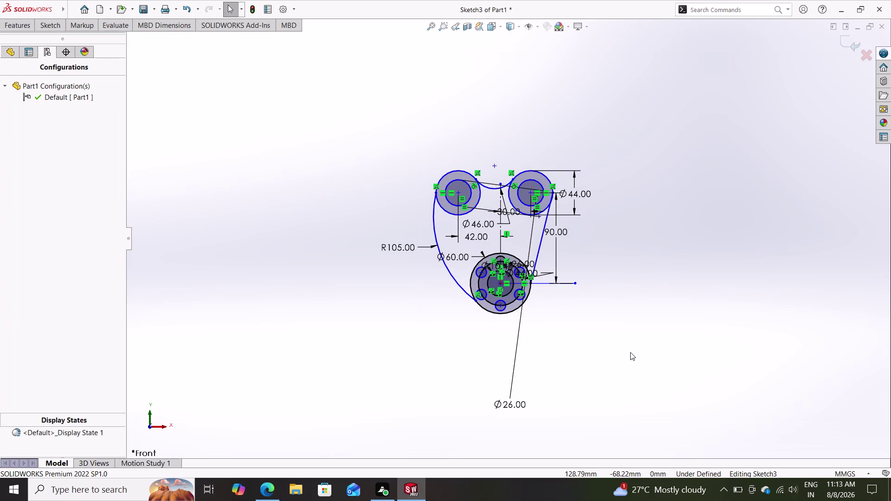
right_click(420, 194)
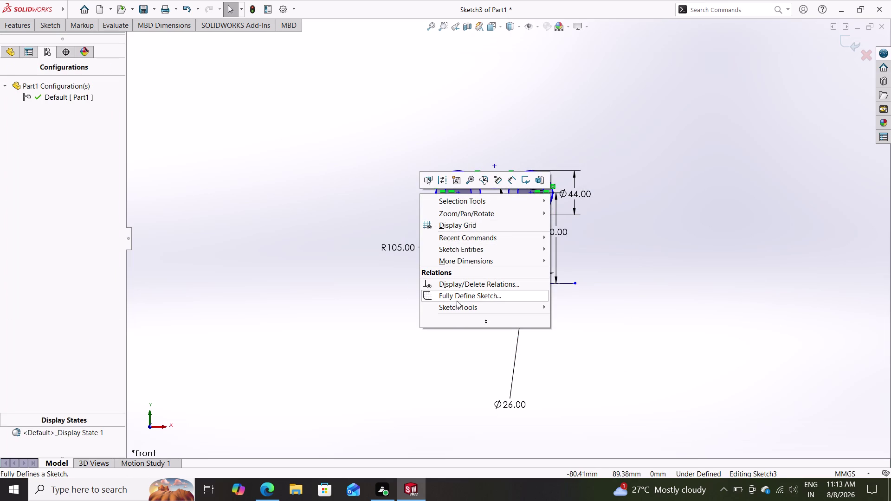
Run Fully Define Sketch on Sketch3, calculating and applying the missing relations and dimensions.
click(457, 299)
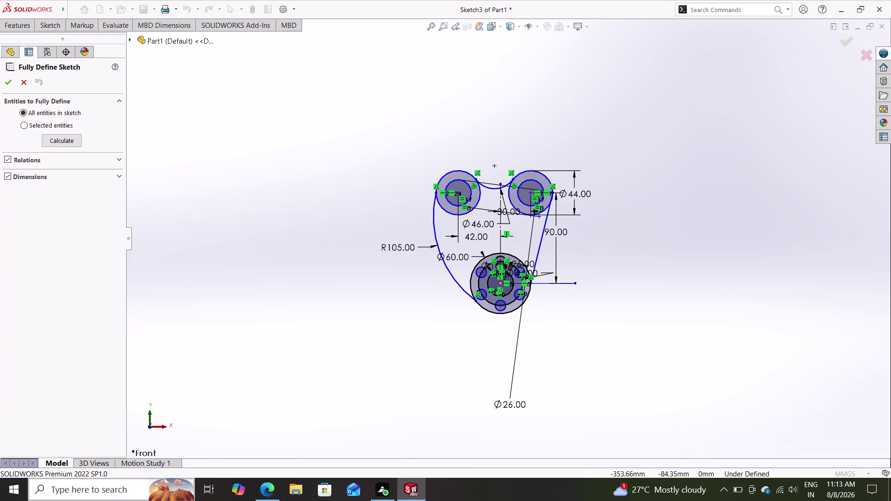
triple_click(8, 88)
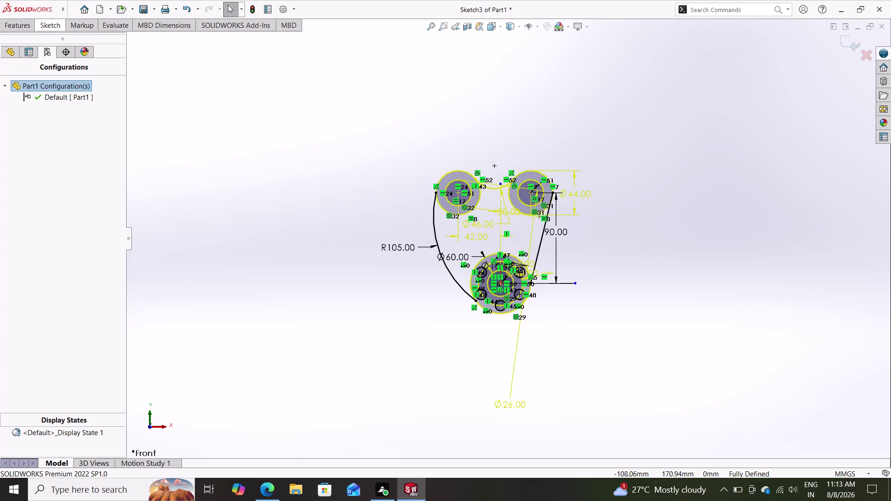
Select the arcs and dimensions around the upper-left 44 mm boss.
scroll(up, 3)
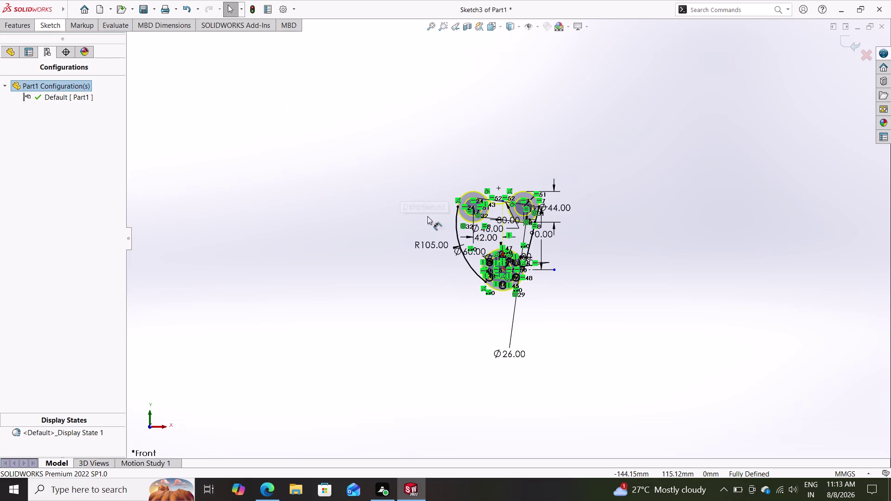
scroll(up, 3)
scroll(down, 3)
scroll(down, 3)
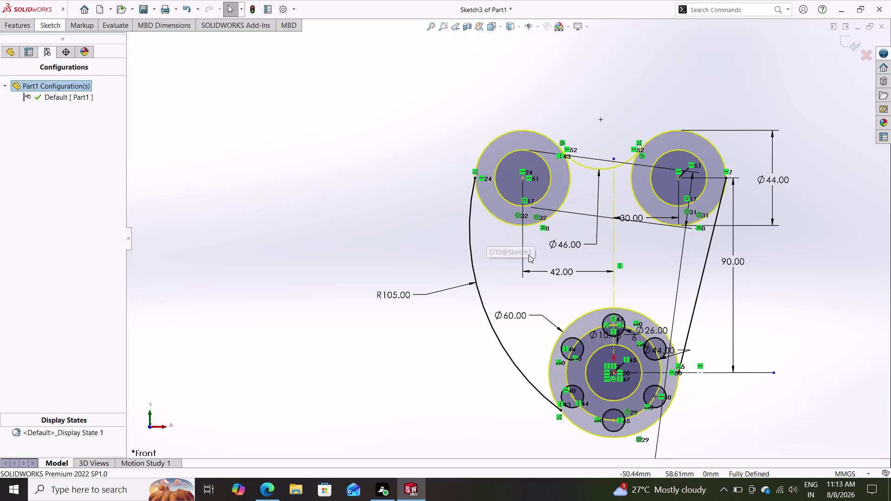
click(384, 104)
double_click(389, 104)
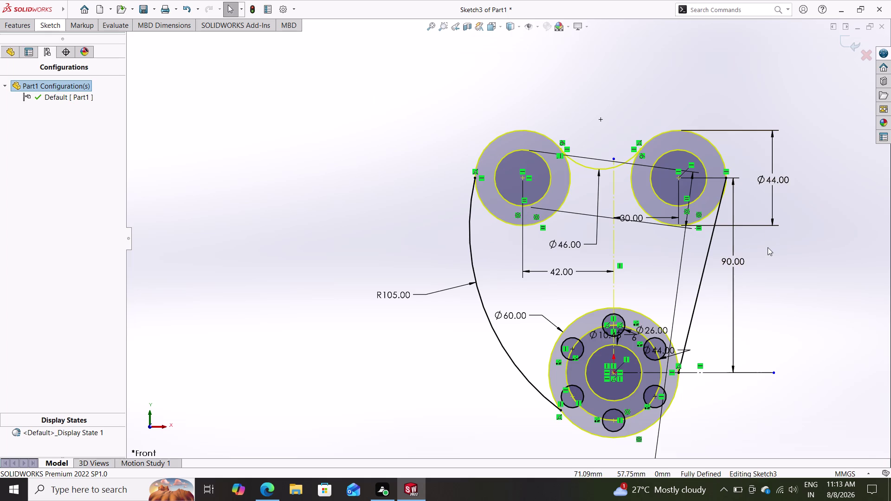
drag(473, 89, 546, 262)
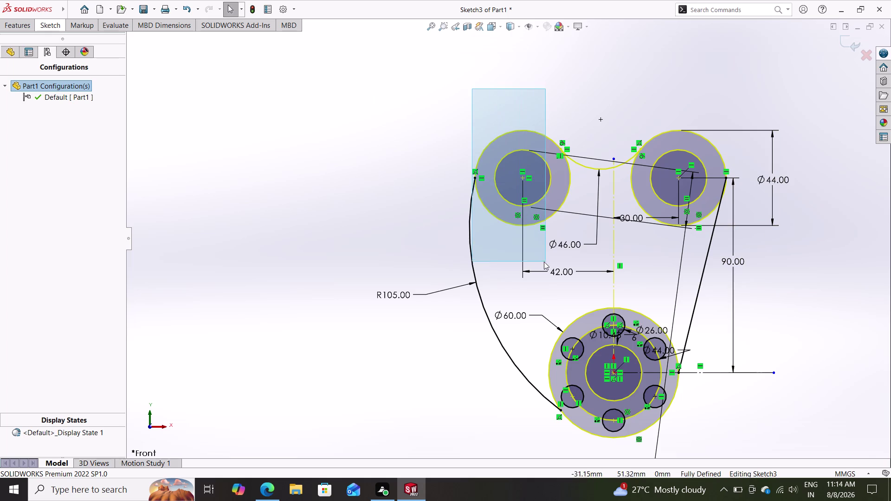
drag(547, 261, 599, 500)
drag(610, 500, 732, 410)
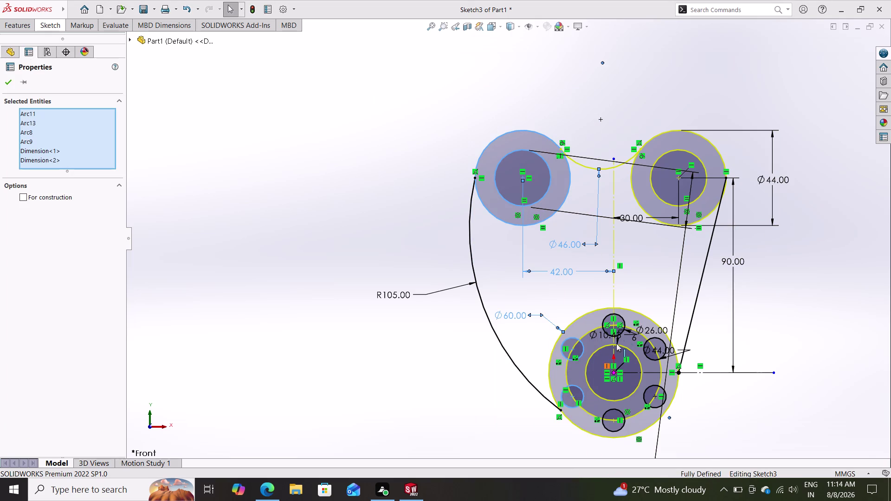
Make the left connecting arc 105 mm radius, running from the left boss to the hub.
scroll(down, 3)
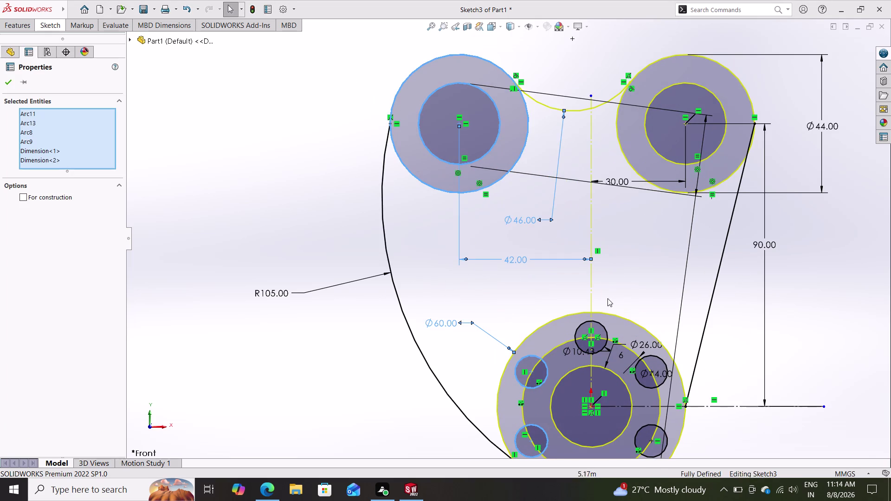
scroll(up, 3)
scroll(up, 3)
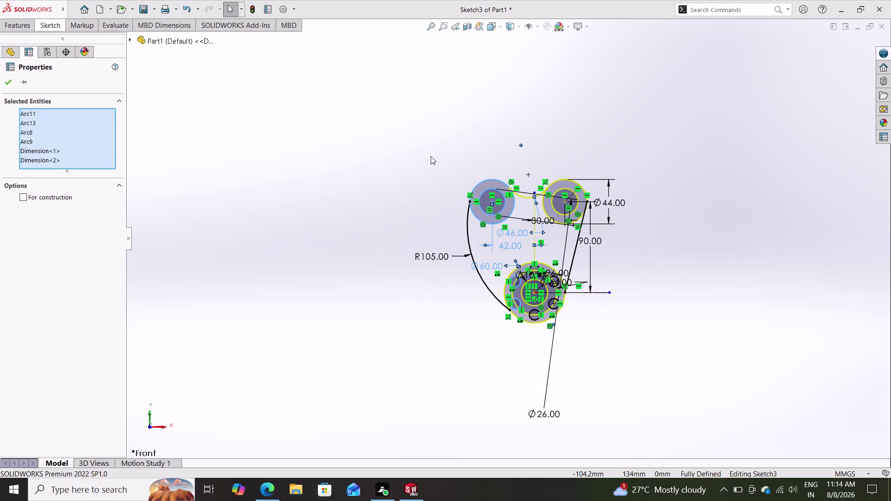
drag(444, 157, 544, 316)
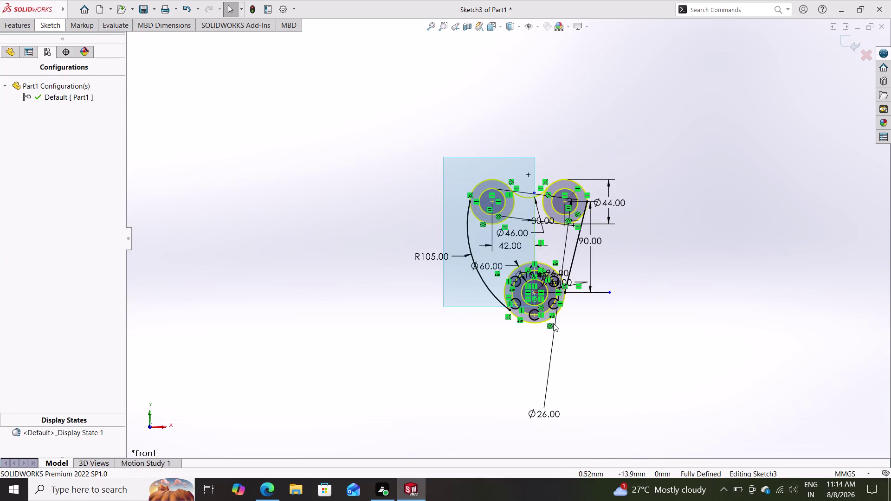
drag(544, 317, 623, 353)
click(623, 352)
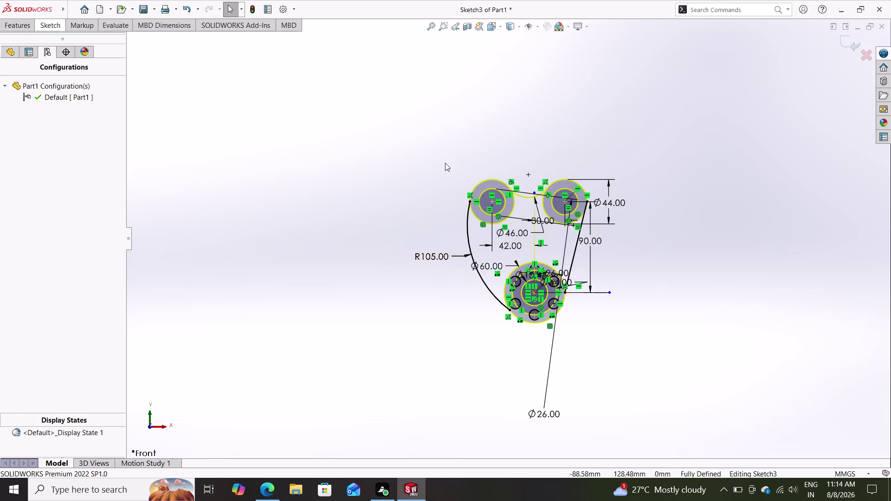
drag(446, 165, 465, 228)
drag(466, 233, 559, 332)
click(559, 333)
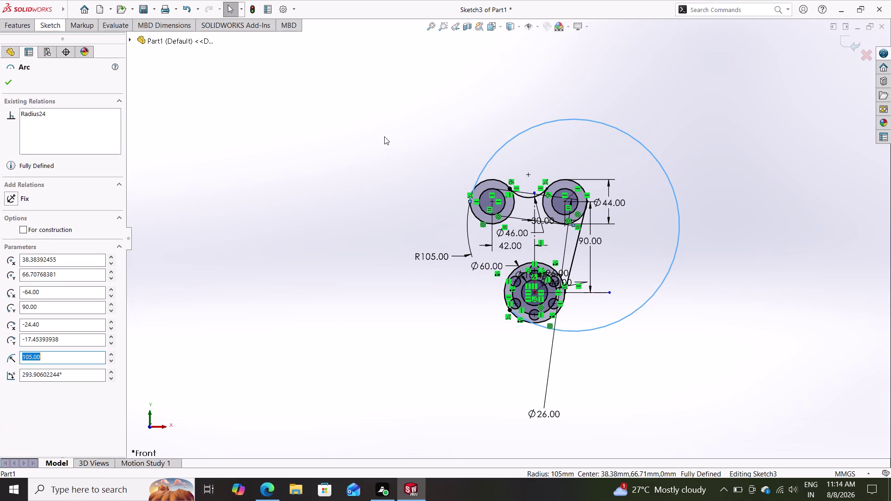
key(Escape)
key(Escape)
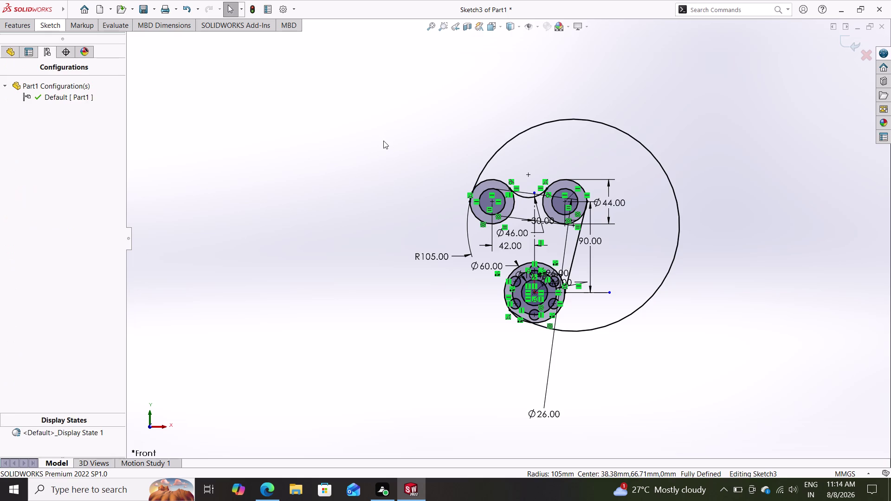
key(ctrl+z)
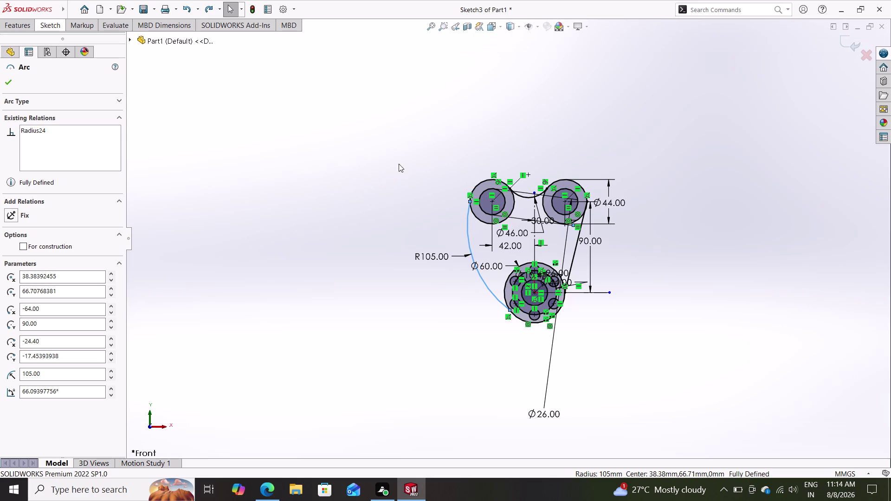
drag(436, 150, 569, 318)
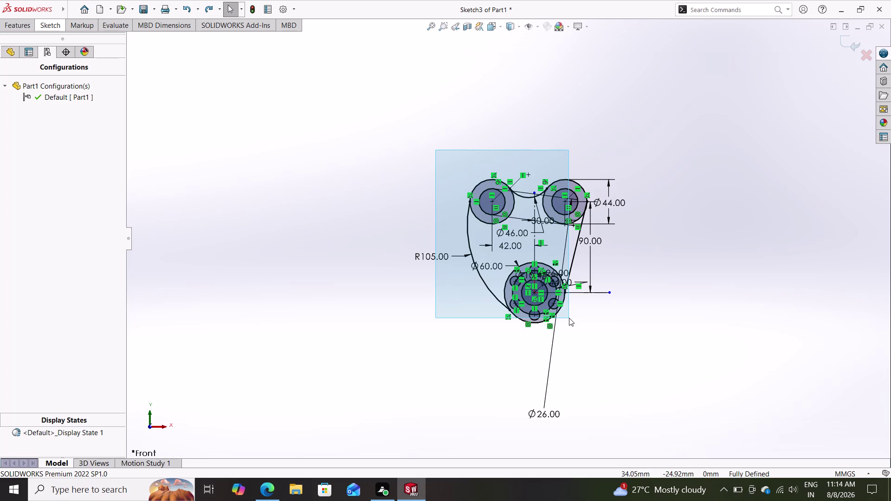
Select all hub-link entities and apply Fully Define Sketch to Sketch3 again.
drag(569, 318, 669, 346)
right_click(670, 346)
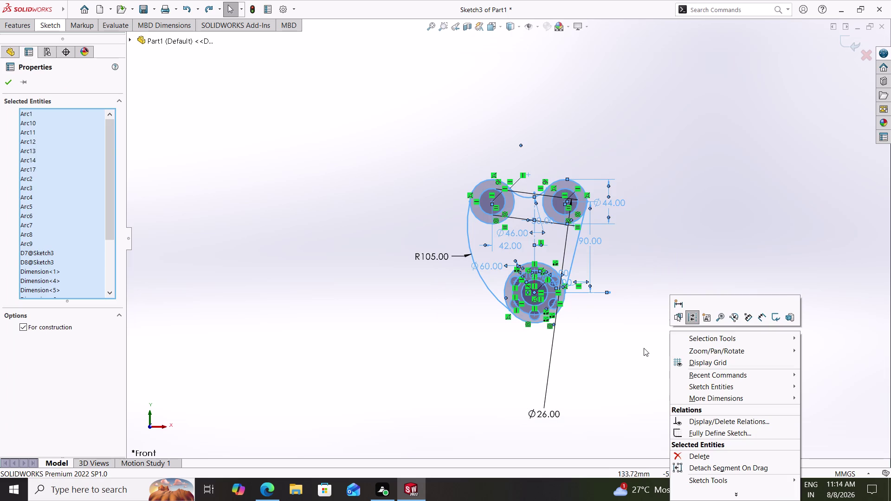
click(709, 432)
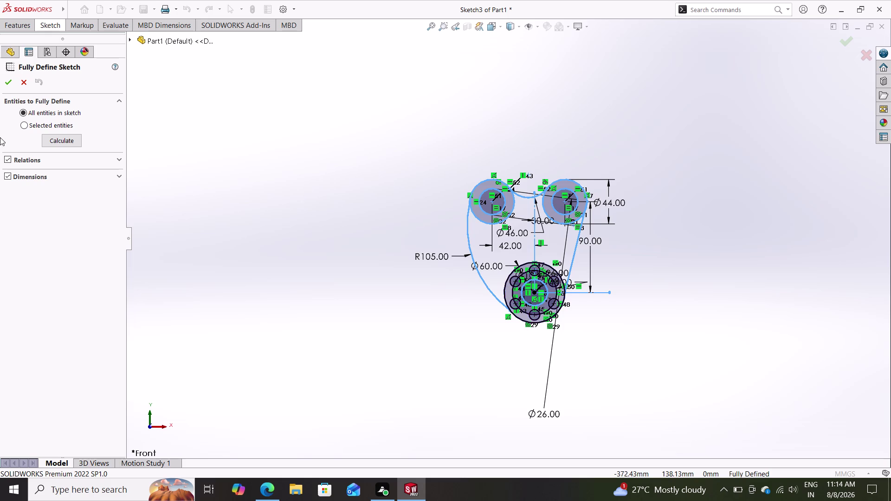
drag(12, 87, 15, 92)
click(8, 81)
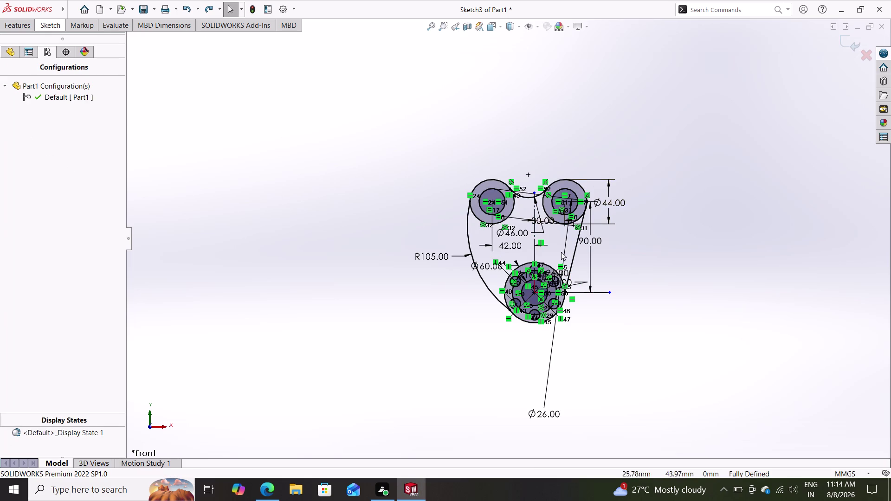
scroll(up, 3)
scroll(down, 3)
scroll(down, 3)
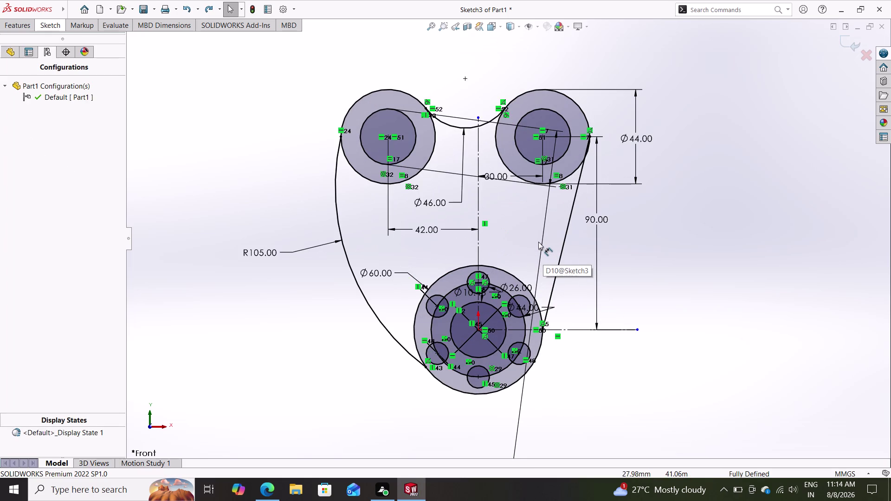
scroll(down, 3)
scroll(up, 3)
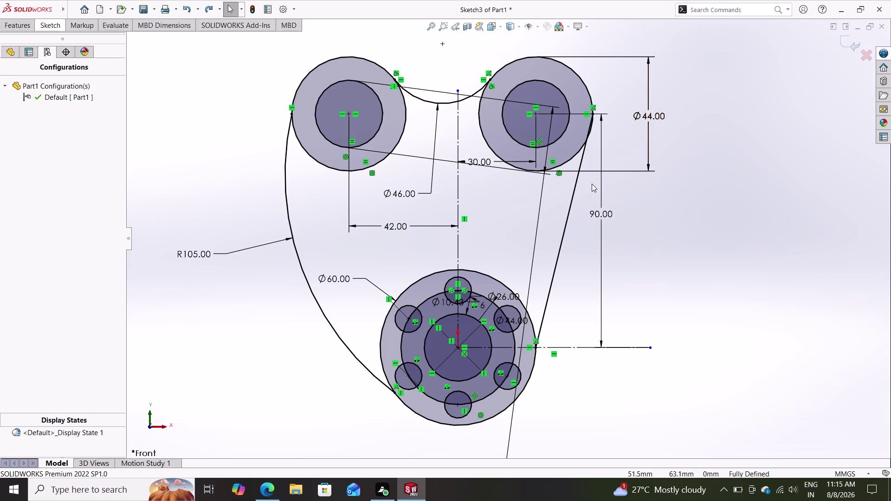
Exit Sketch3 and return to the part showing the complete link outline.
scroll(down, 3)
scroll(up, 3)
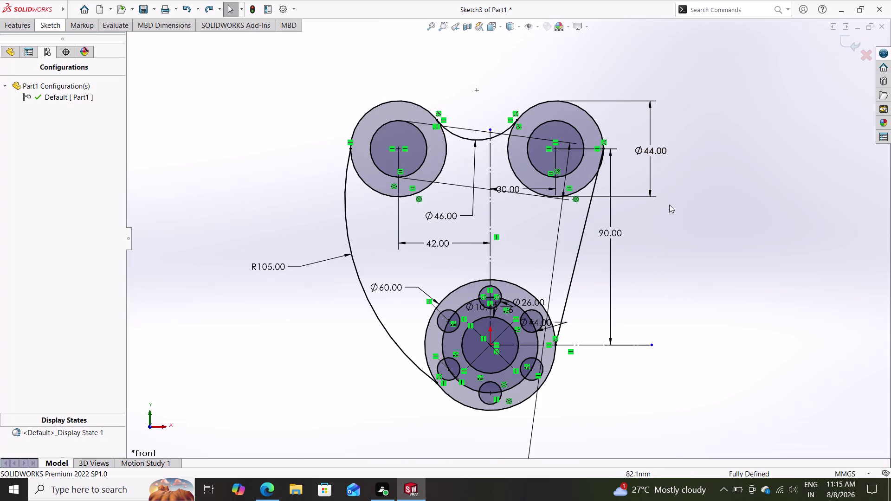
scroll(down, 3)
scroll(up, 3)
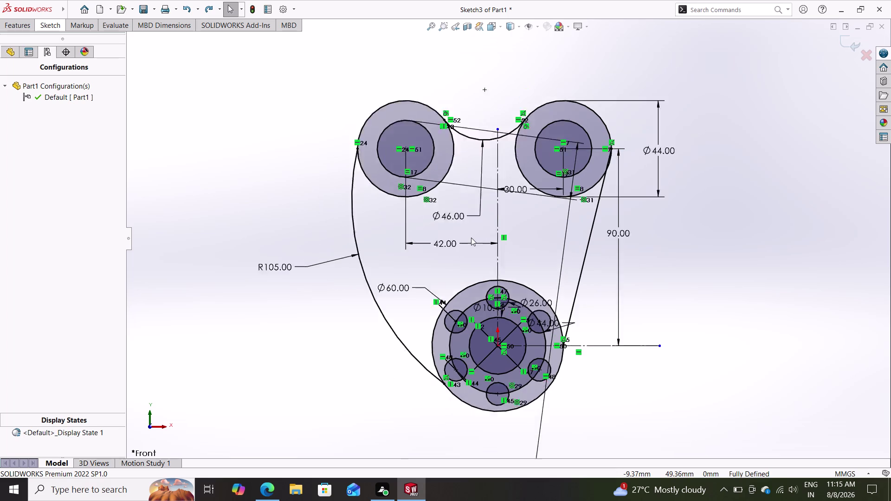
scroll(down, 3)
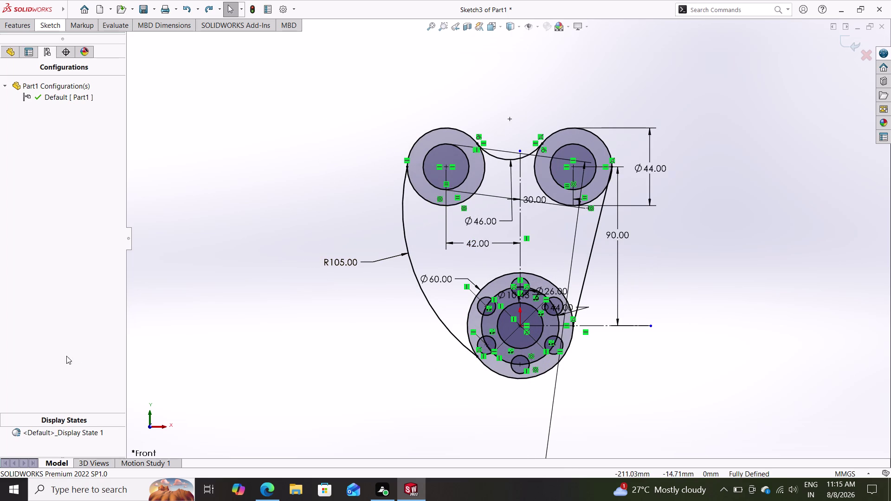
click(5, 30)
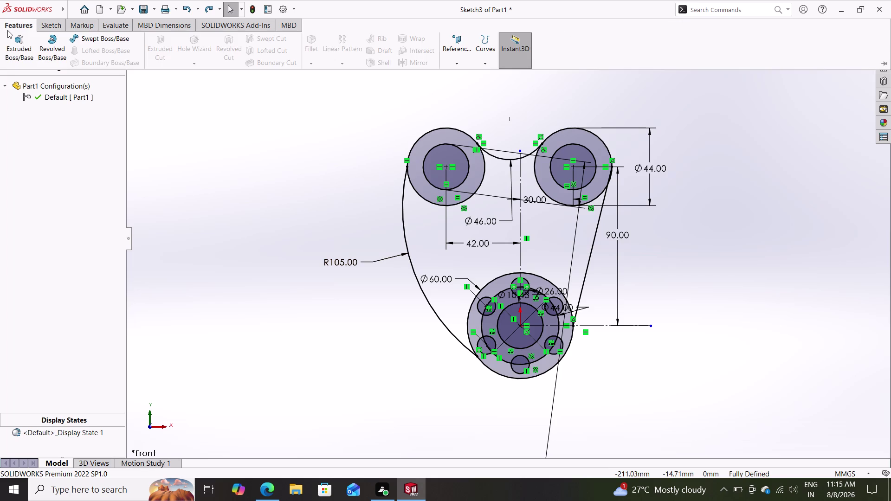
click(48, 25)
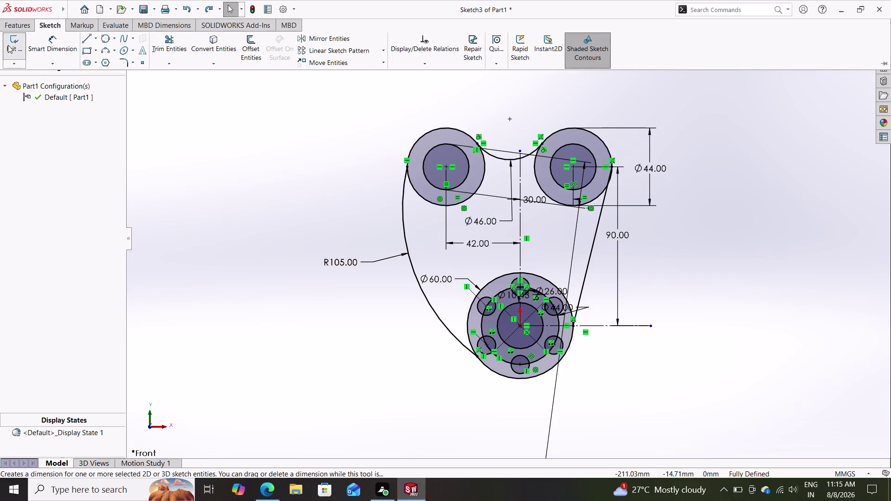
click(7, 45)
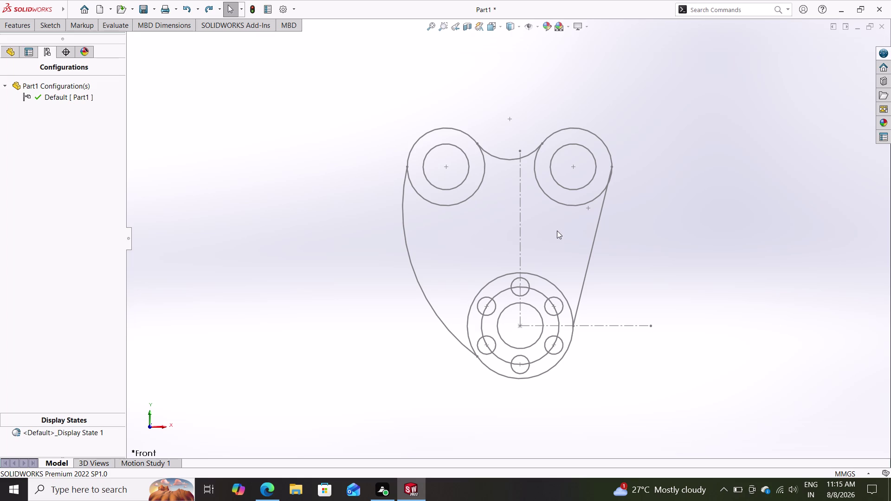
Save the part under the file name 'eye'.
click(152, 9)
double_click(165, 31)
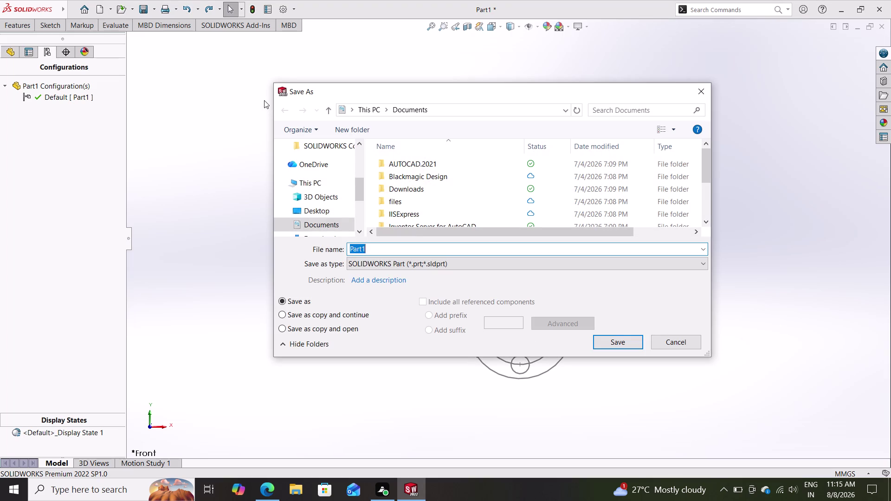
key(BackSpace)
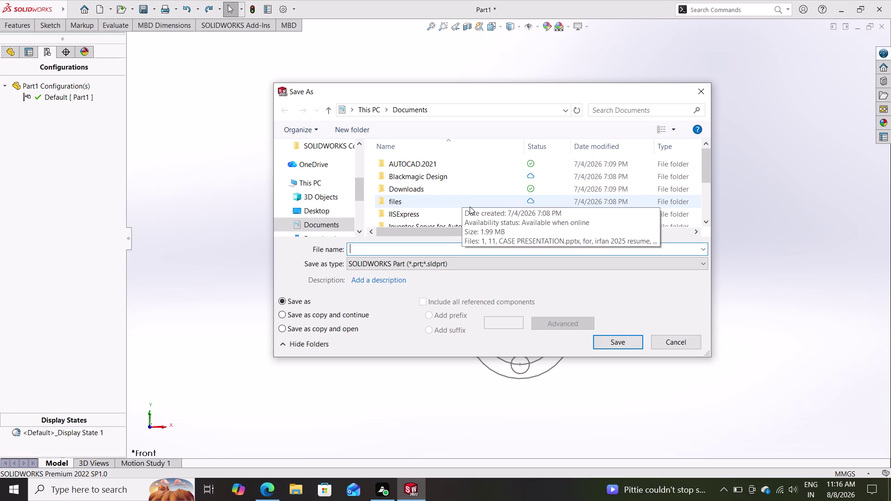
text(eye)
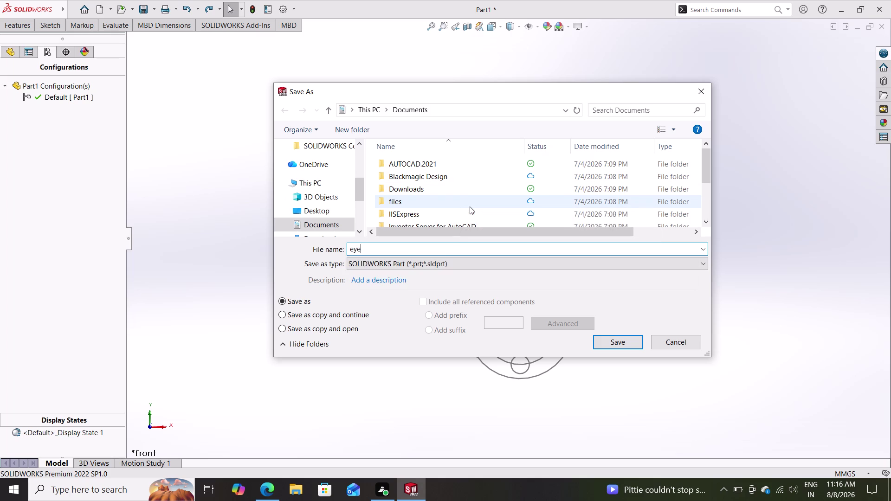
click(616, 344)
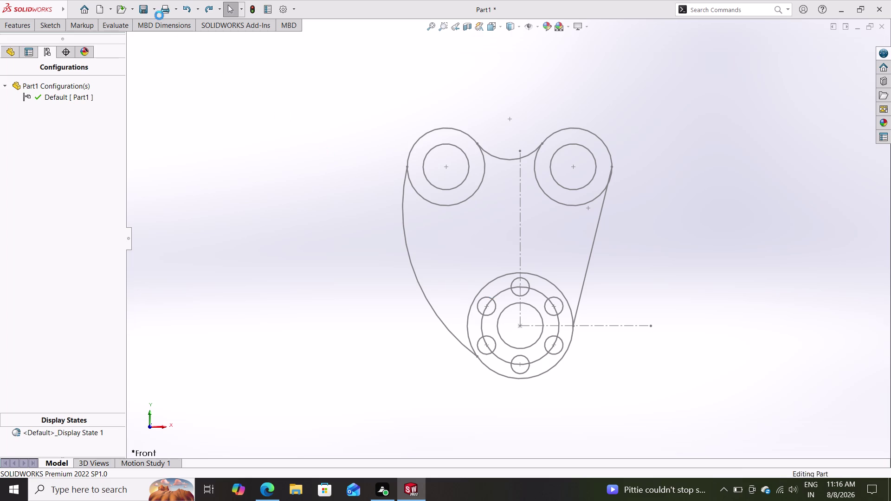
click(152, 11)
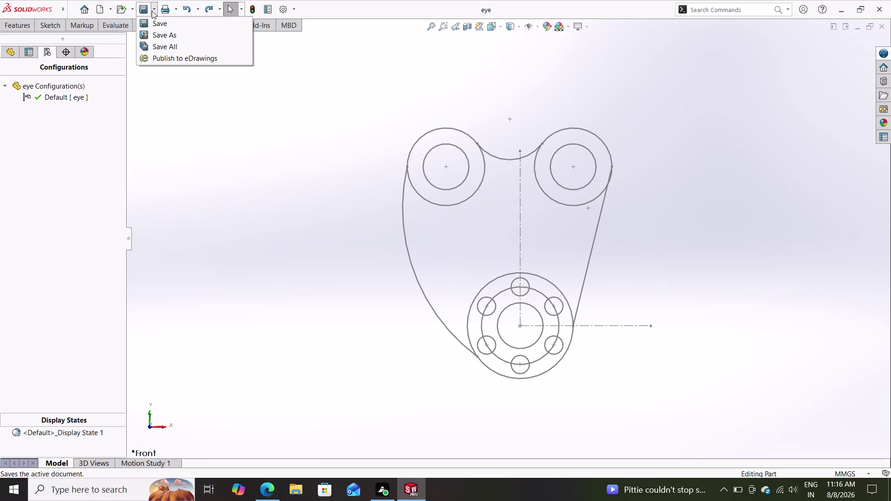
Save a copy of 'eye' as Adobe Portable Document Format (*.pdf) in Documents.
click(161, 33)
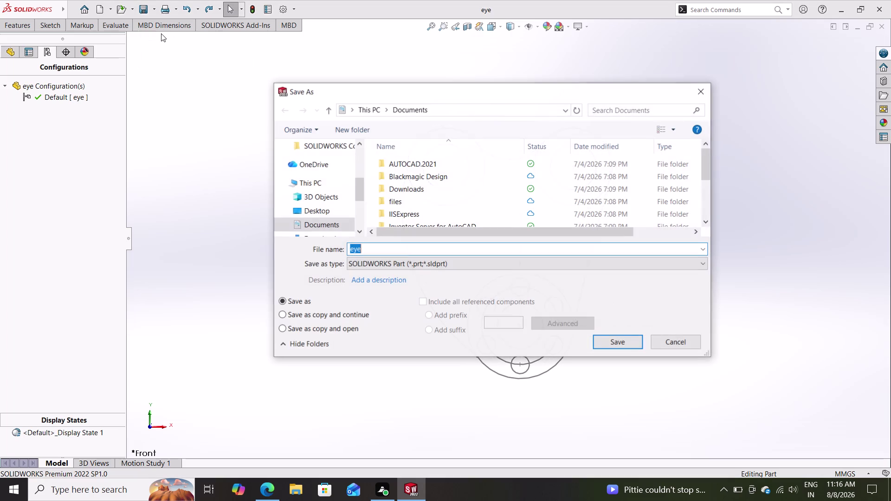
click(415, 267)
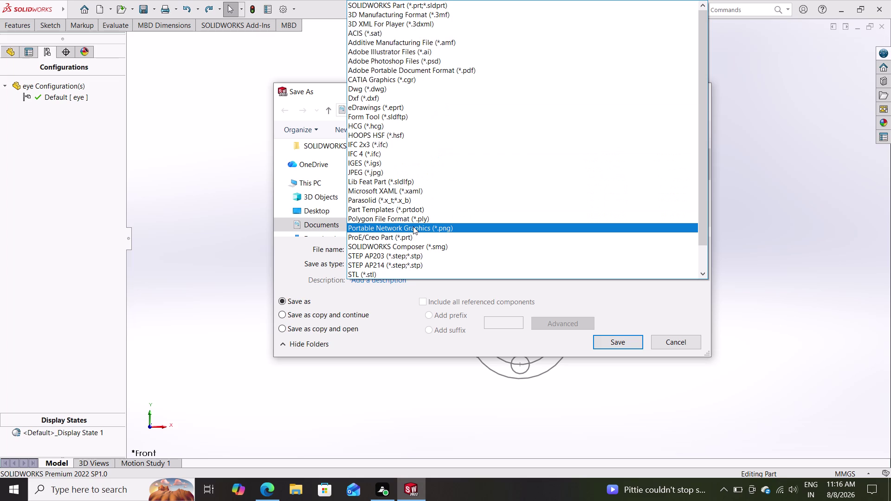
scroll(down, 3)
scroll(up, 3)
scroll(up, 3)
scroll(up, 3)
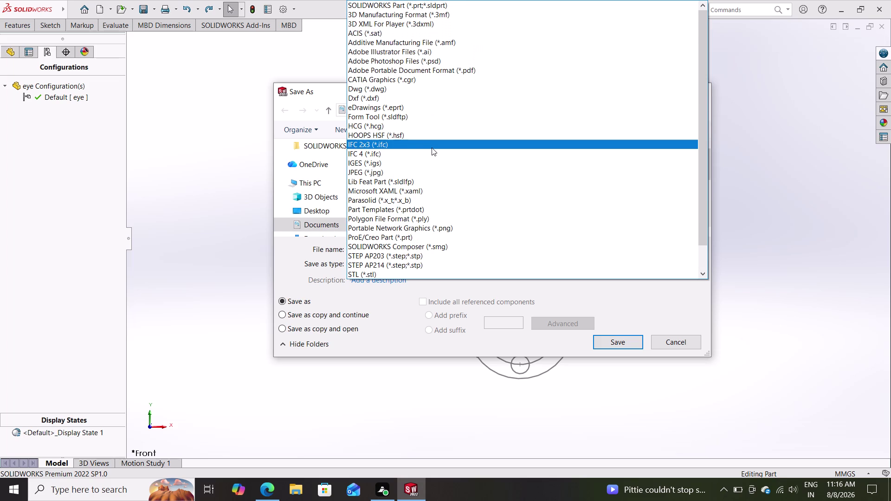
scroll(up, 3)
scroll(down, 3)
scroll(down, 3)
scroll(up, 3)
scroll(up, 3)
click(457, 70)
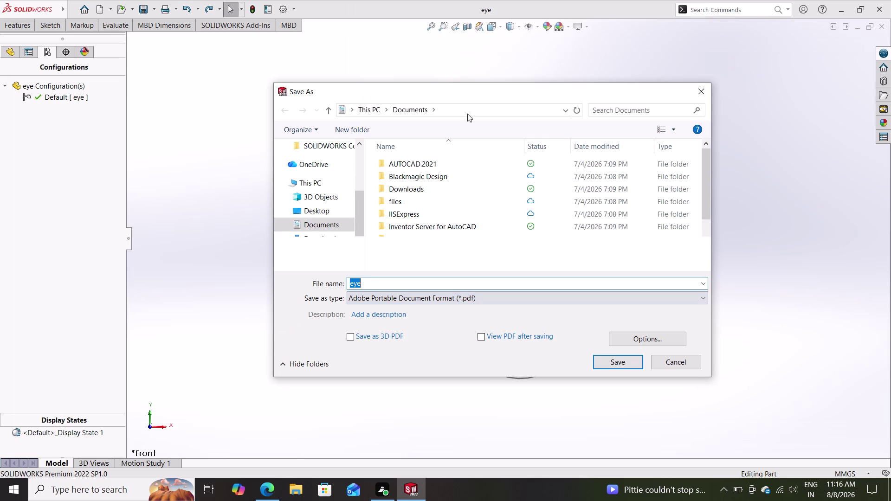
click(607, 363)
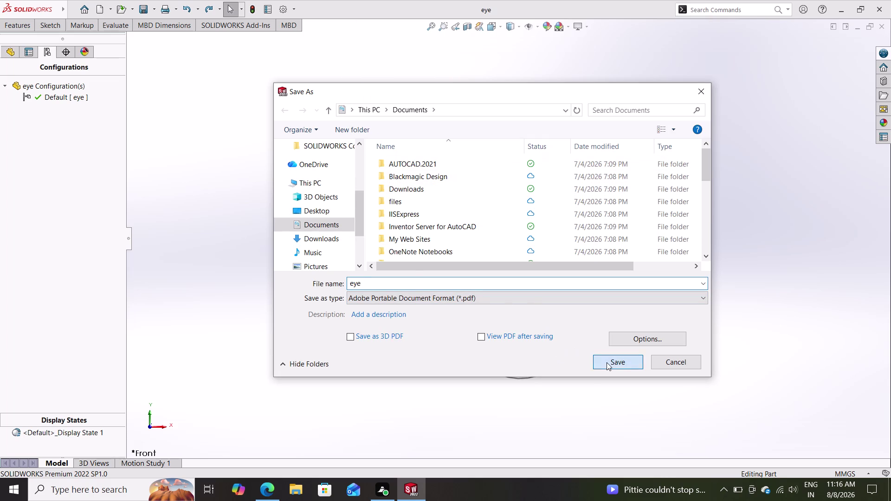